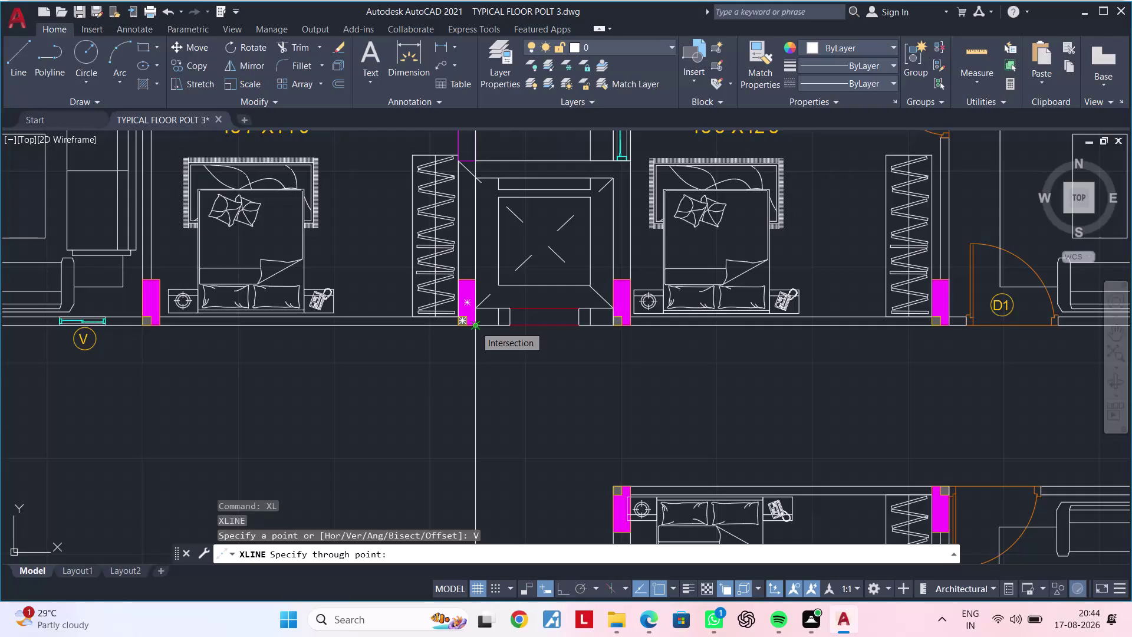
Place the vertical construction line through the wall intersection.
click(476, 326)
middle_drag(487, 440, 496, 402)
scroll(up, 3)
key(Escape)
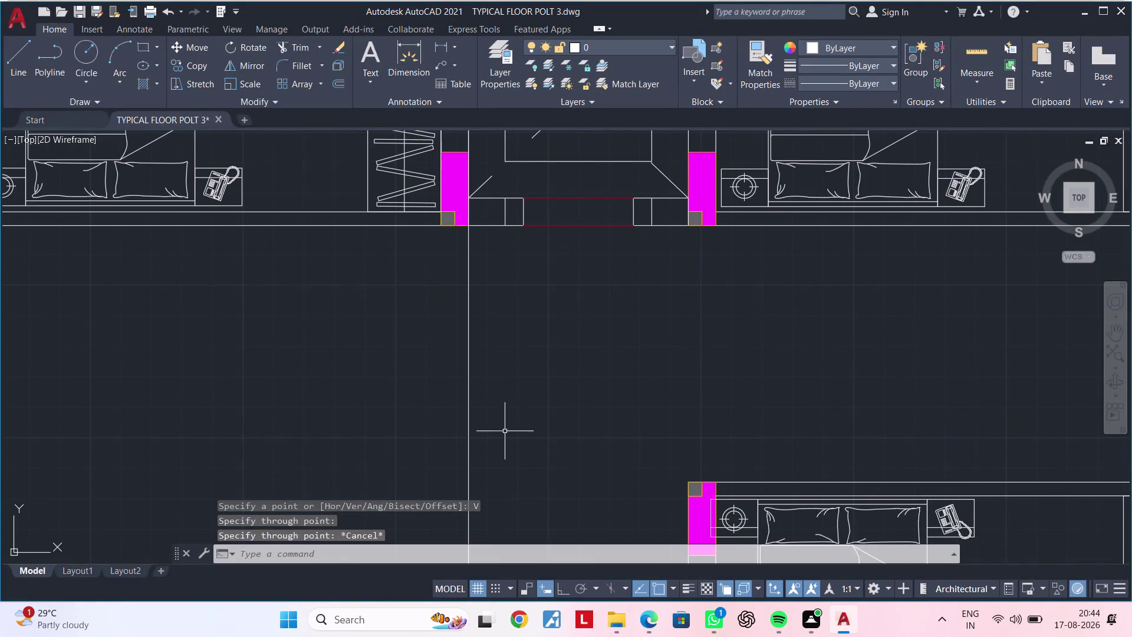
key(Escape)
scroll(down, 3)
middle_drag(523, 445, 490, 269)
Draw a horizontal XLINE through BED ROOM-02's top wall corner.
text(XL)
key(space)
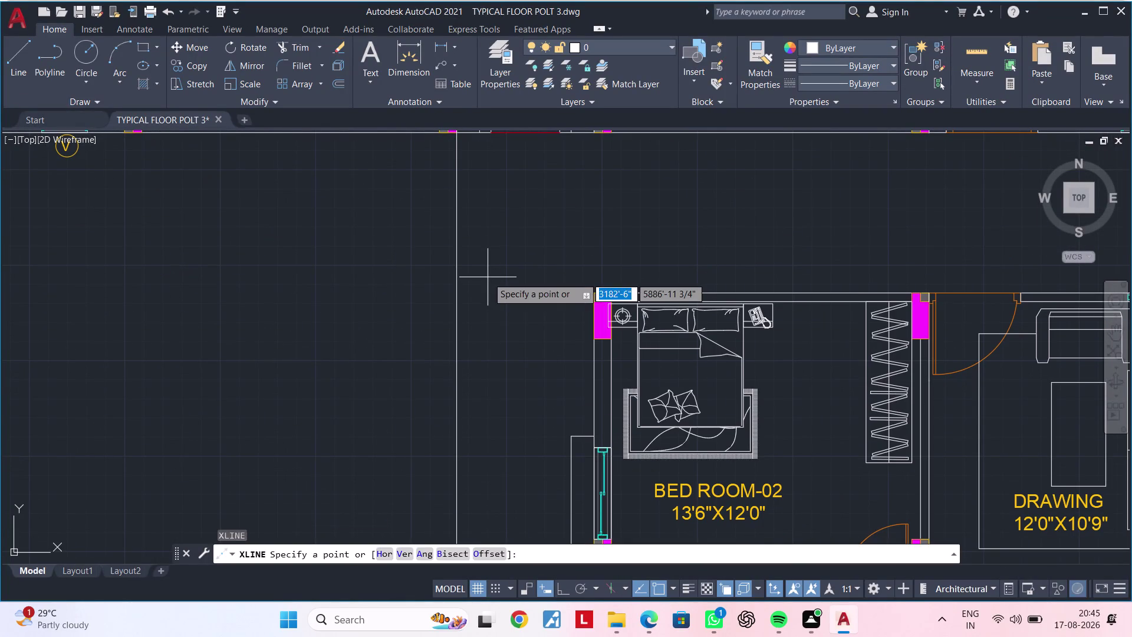
text(H)
key(space)
scroll(up, 3)
click(602, 288)
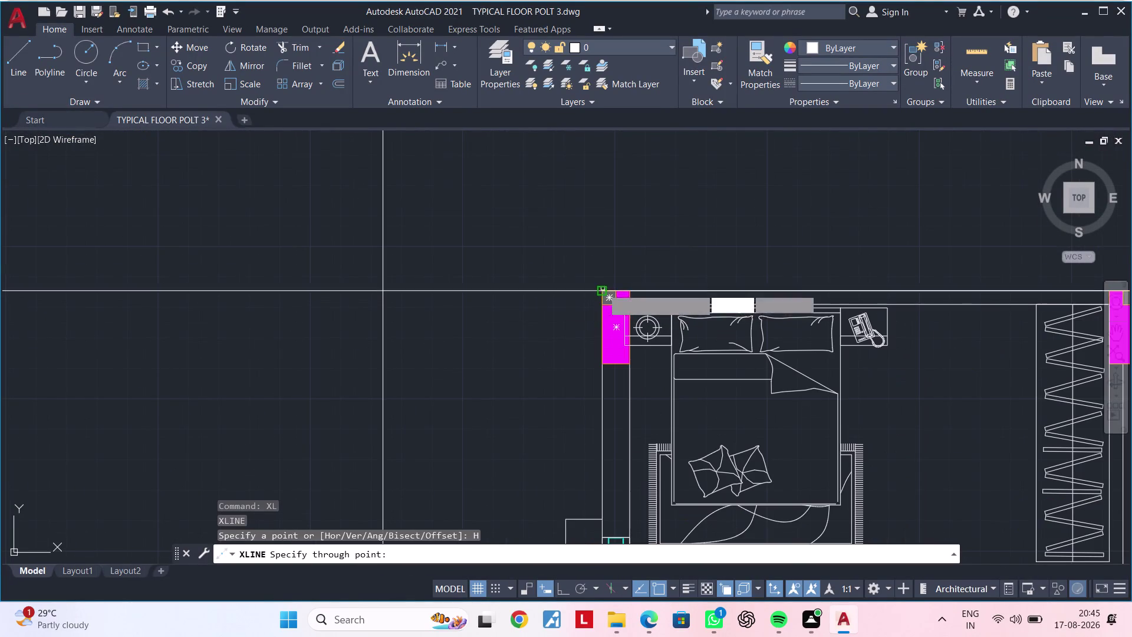
scroll(down, 3)
middle_drag(507, 338, 418, 261)
key(Escape)
key(Escape)
scroll(down, 3)
middle_drag(438, 305, 345, 285)
key(Escape)
key(Escape)
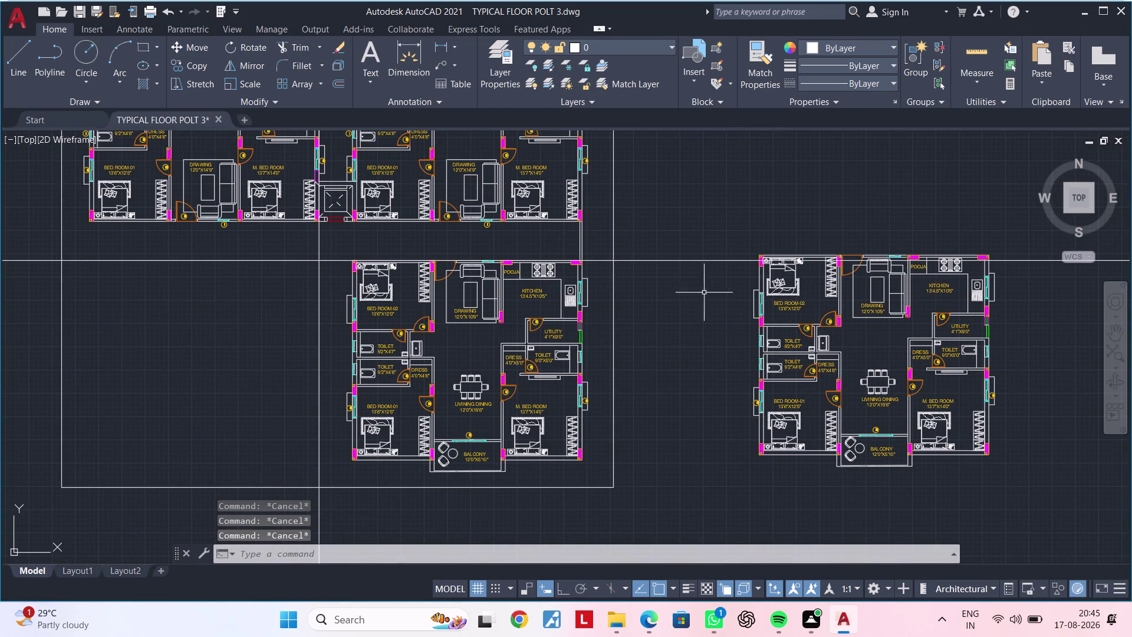
Copy the right flat from its top-right wall corner into the lower row beside the existing flat.
click(724, 228)
click(1020, 486)
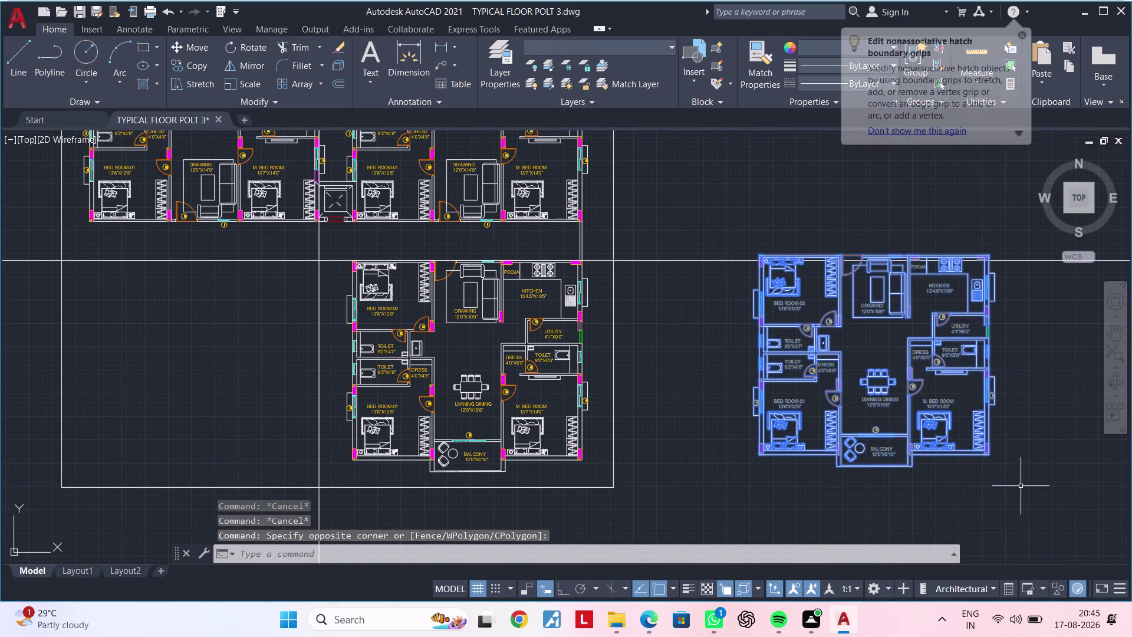
key(c)
text(O)
key(space)
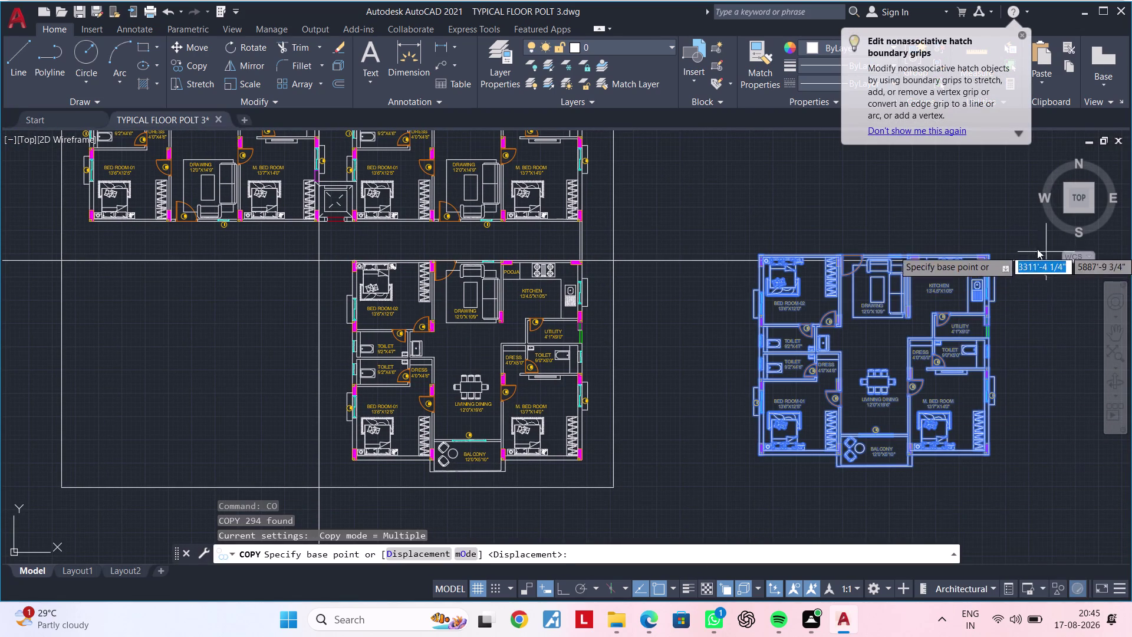
scroll(up, 3)
click(858, 262)
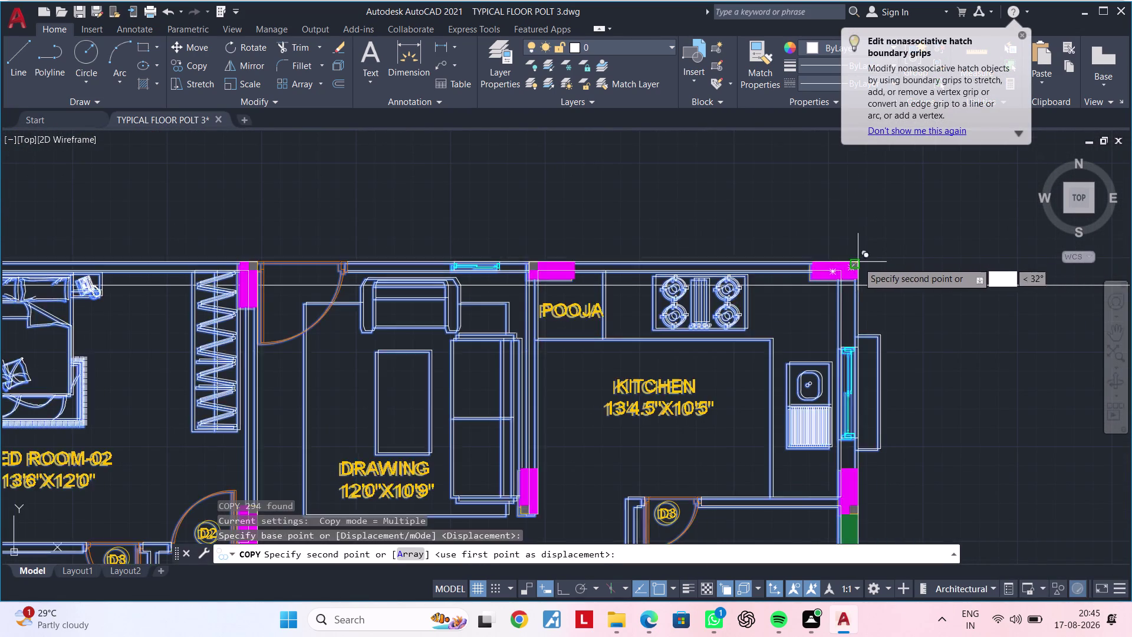
scroll(down, 3)
middle_drag(565, 385, 1131, 328)
scroll(down, 3)
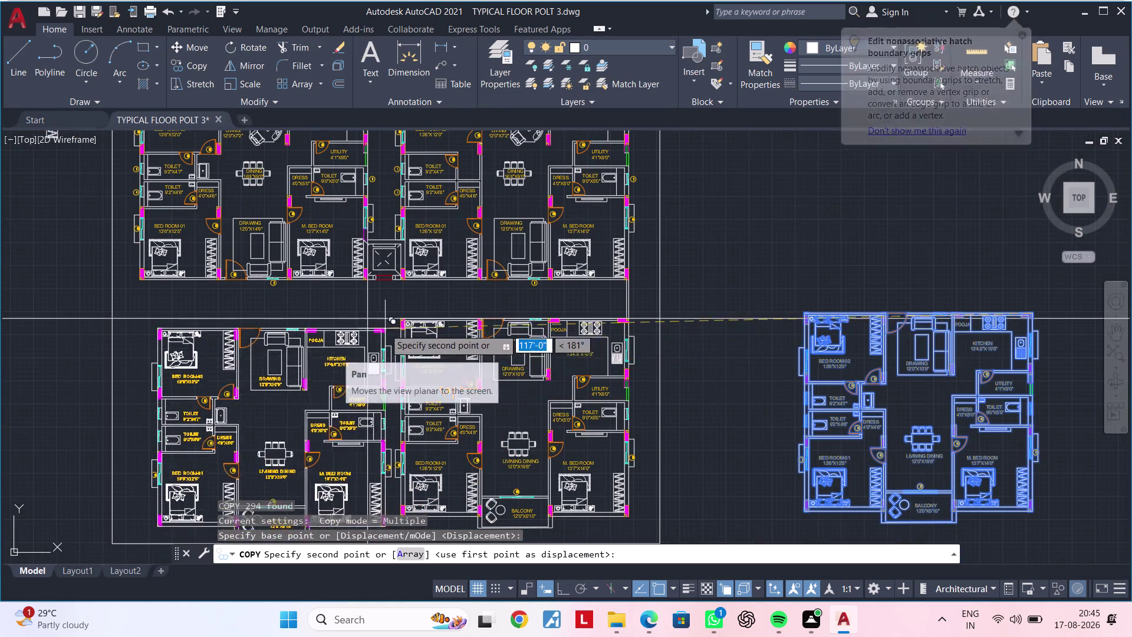
scroll(up, 3)
click(358, 300)
scroll(down, 3)
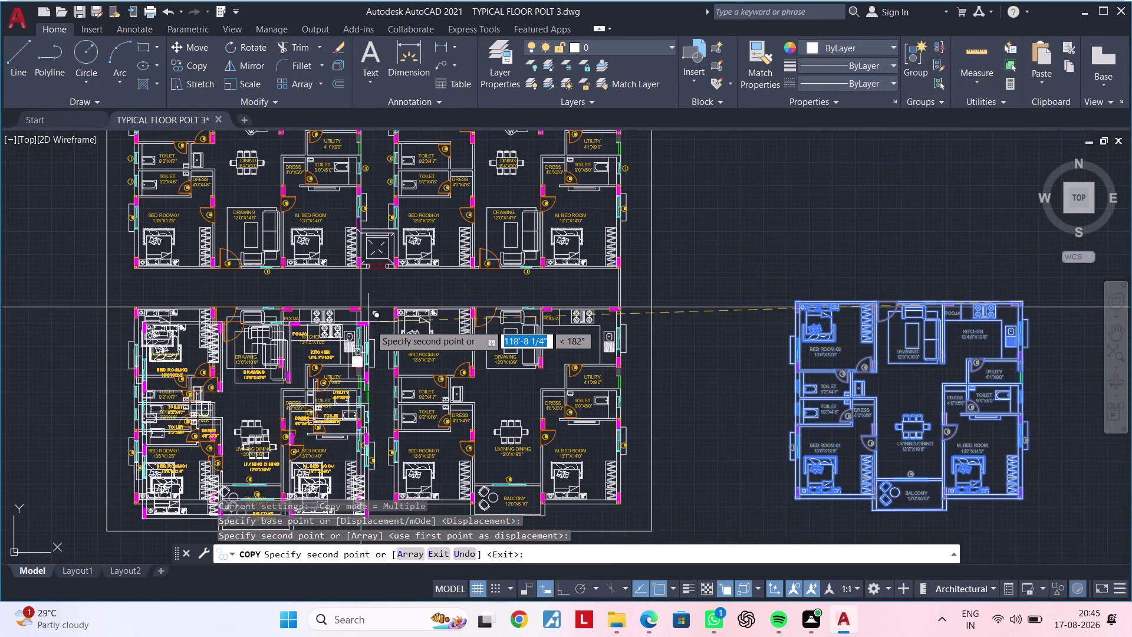
middle_drag(370, 326, 430, 229)
key(Escape)
key(Escape)
key(Escape)
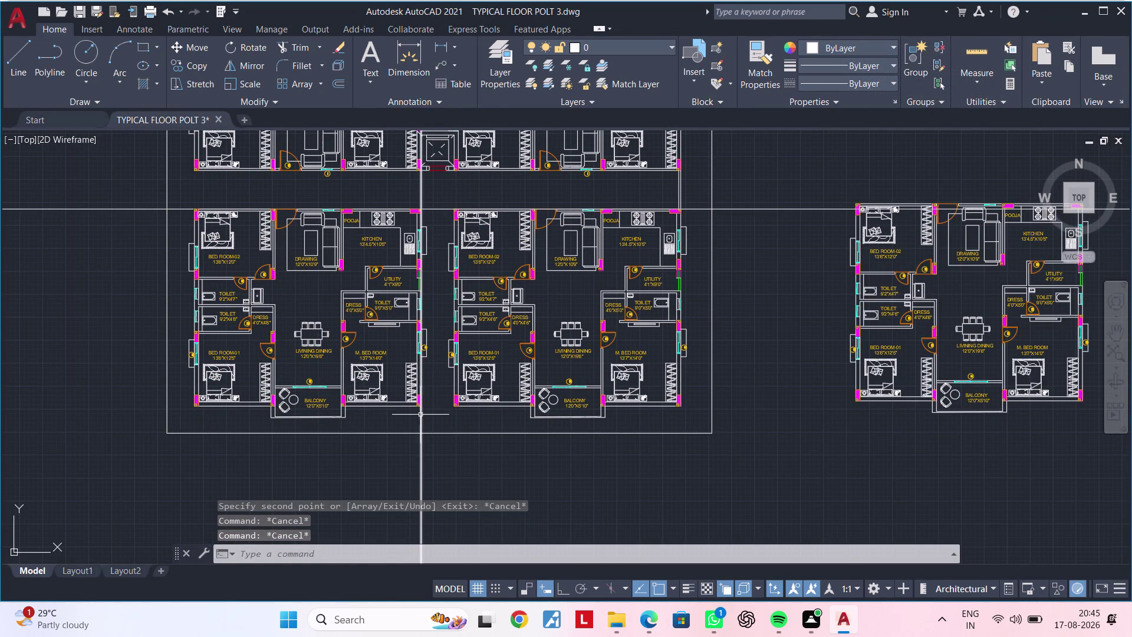
Delete the vertical and horizontal construction lines.
click(421, 414)
key(Delete)
middle_drag(441, 368, 442, 413)
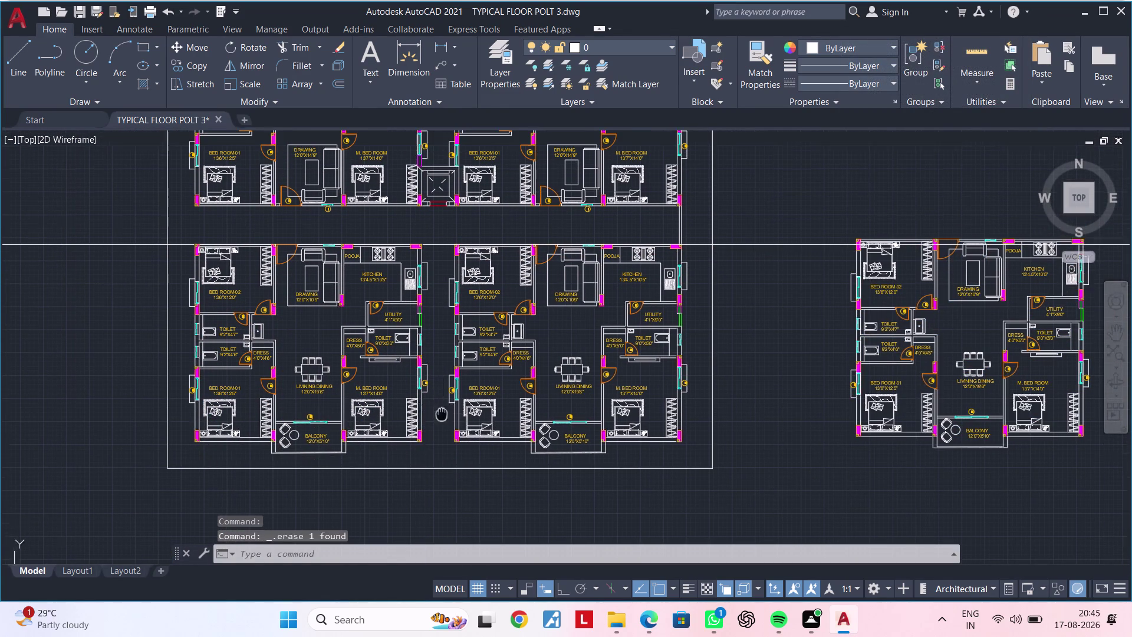
middle_drag(442, 413, 441, 460)
click(431, 303)
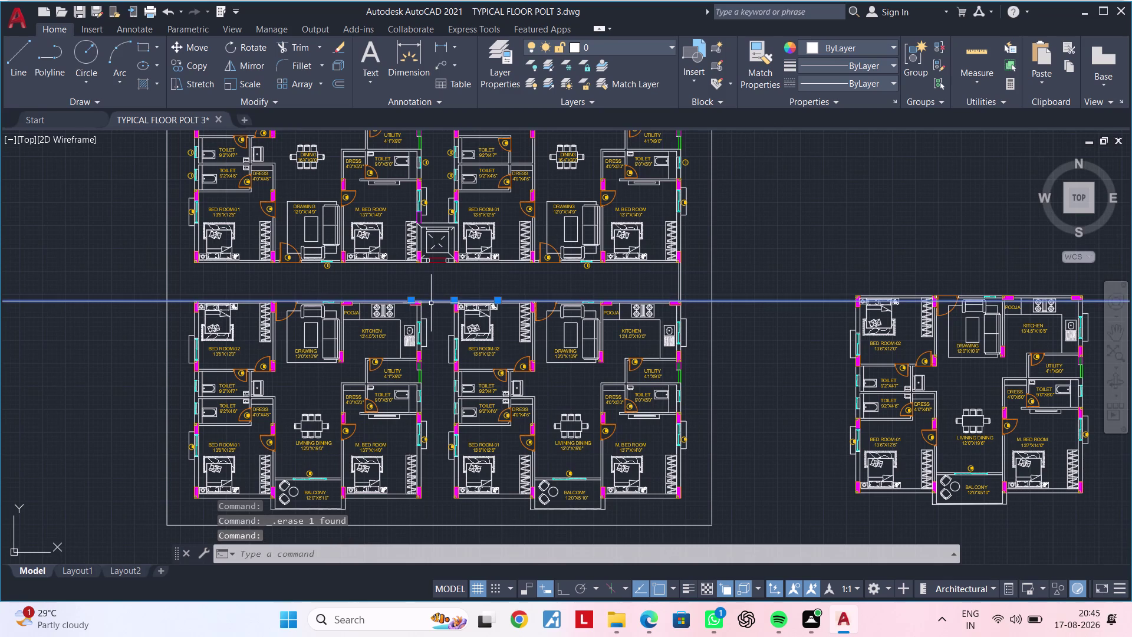
key(Delete)
key(Escape)
key(Escape)
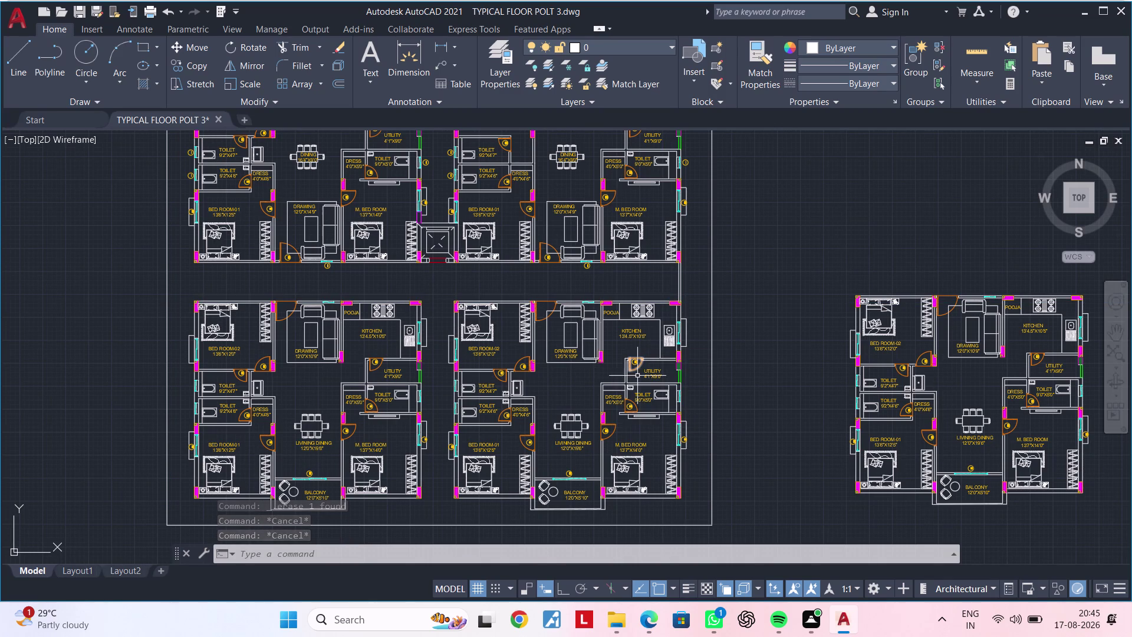
middle_drag(590, 397, 673, 323)
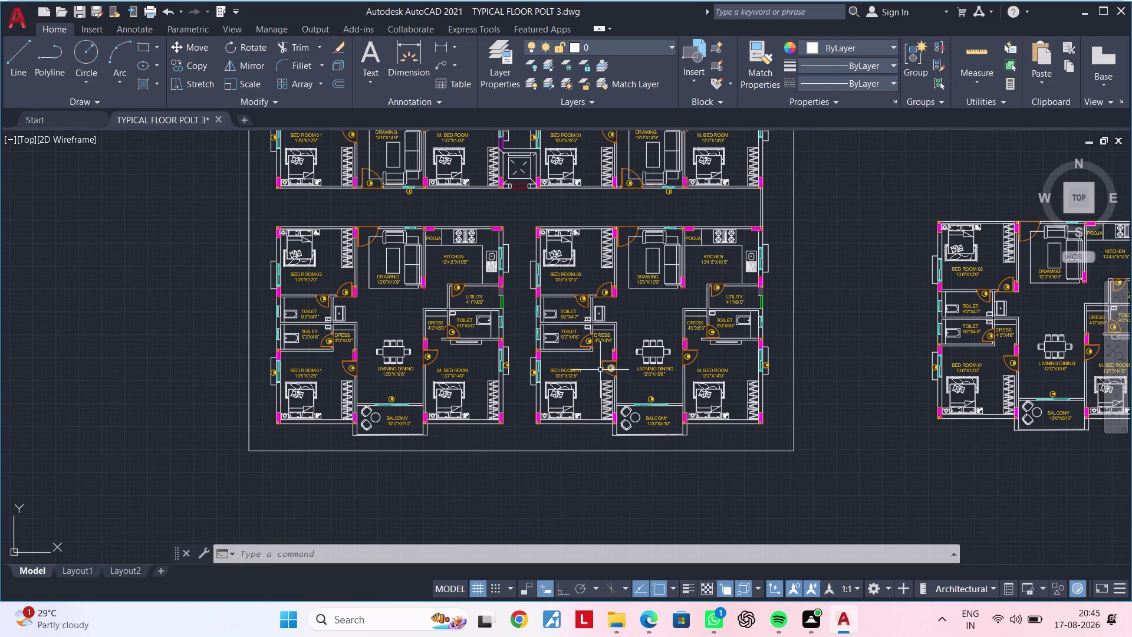
scroll(up, 3)
scroll(up, 3)
scroll(down, 3)
middle_drag(663, 400, 411, 330)
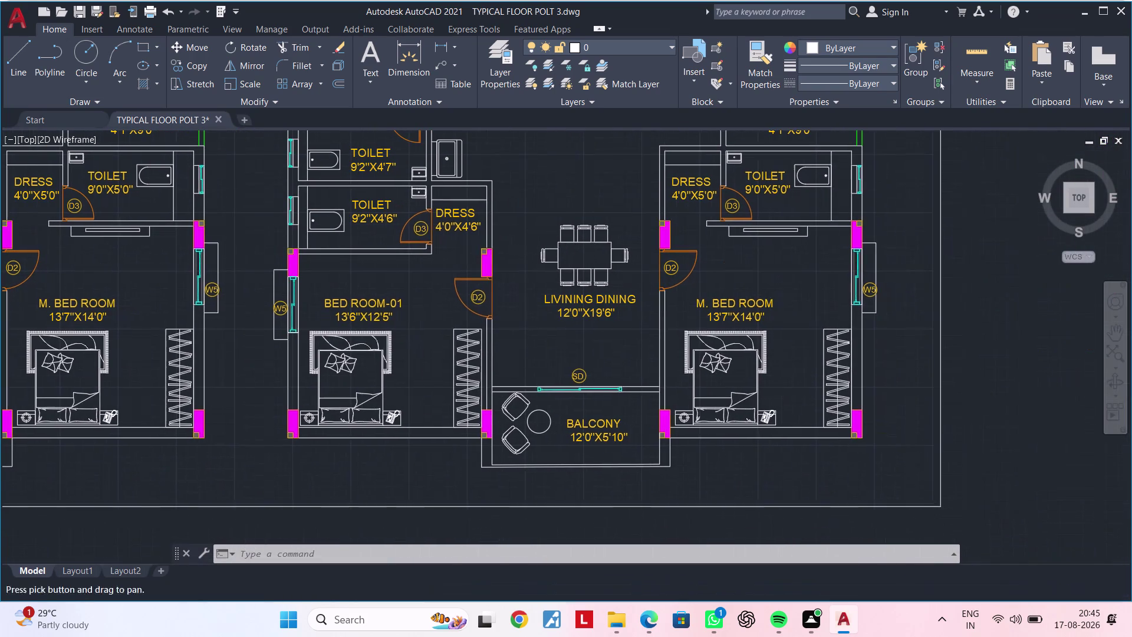
middle_drag(764, 448, 989, 412)
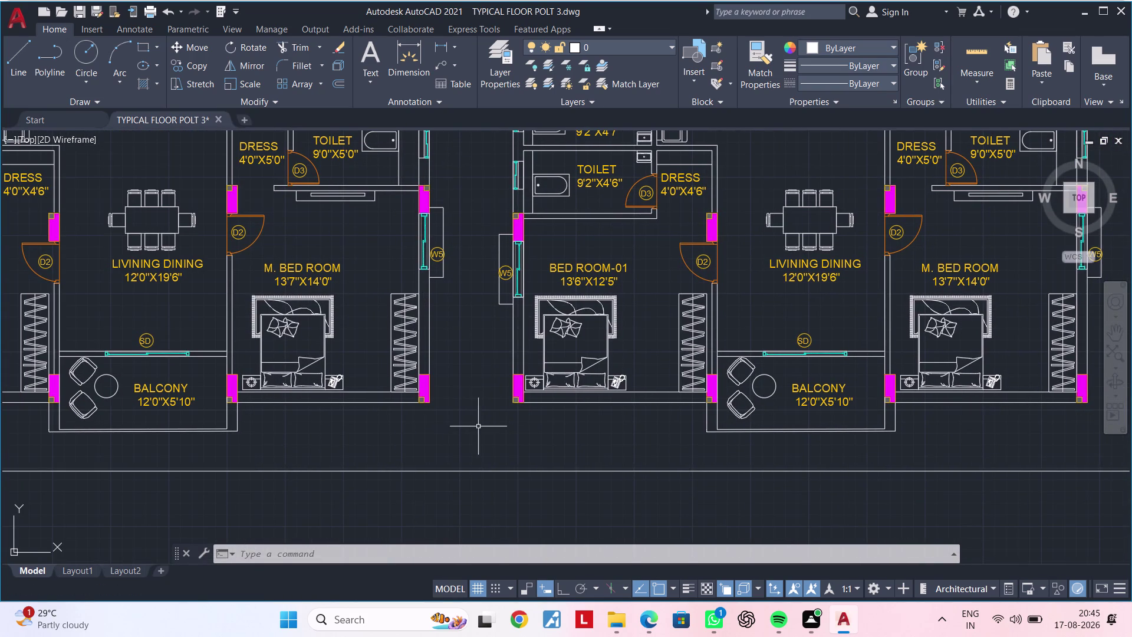
middle_drag(474, 429, 317, 427)
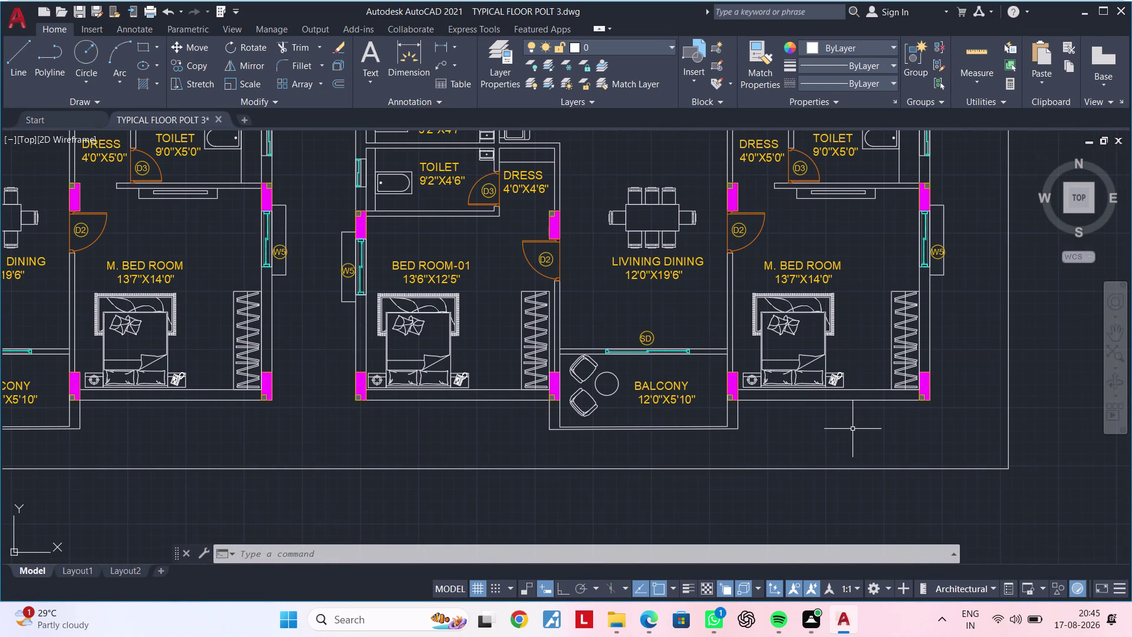
scroll(down, 3)
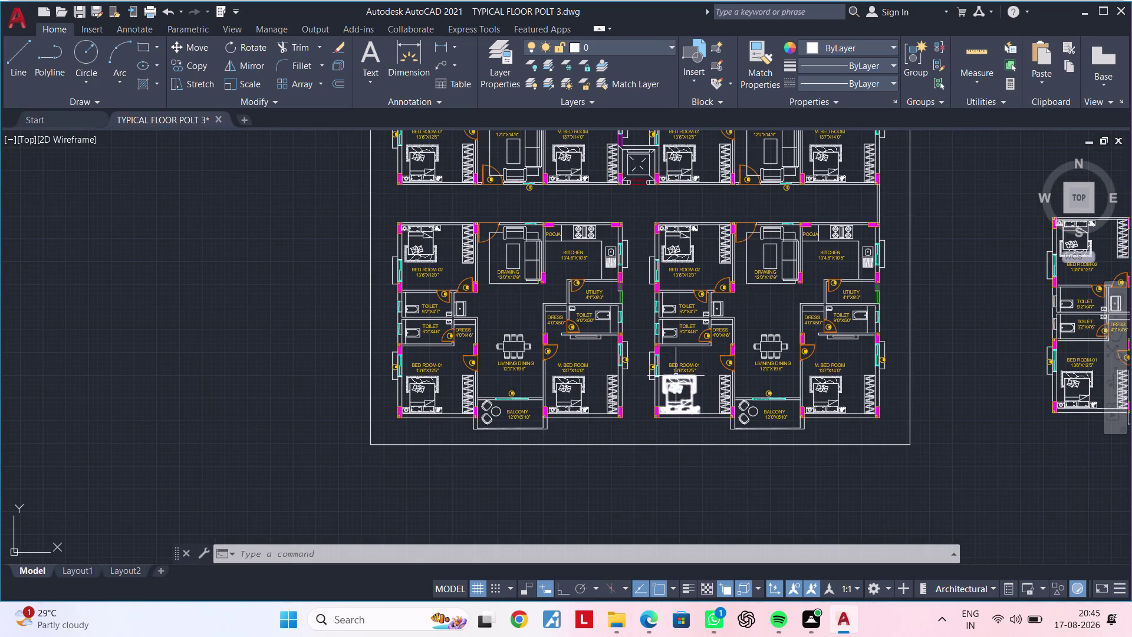
middle_drag(682, 353, 625, 497)
scroll(up, 3)
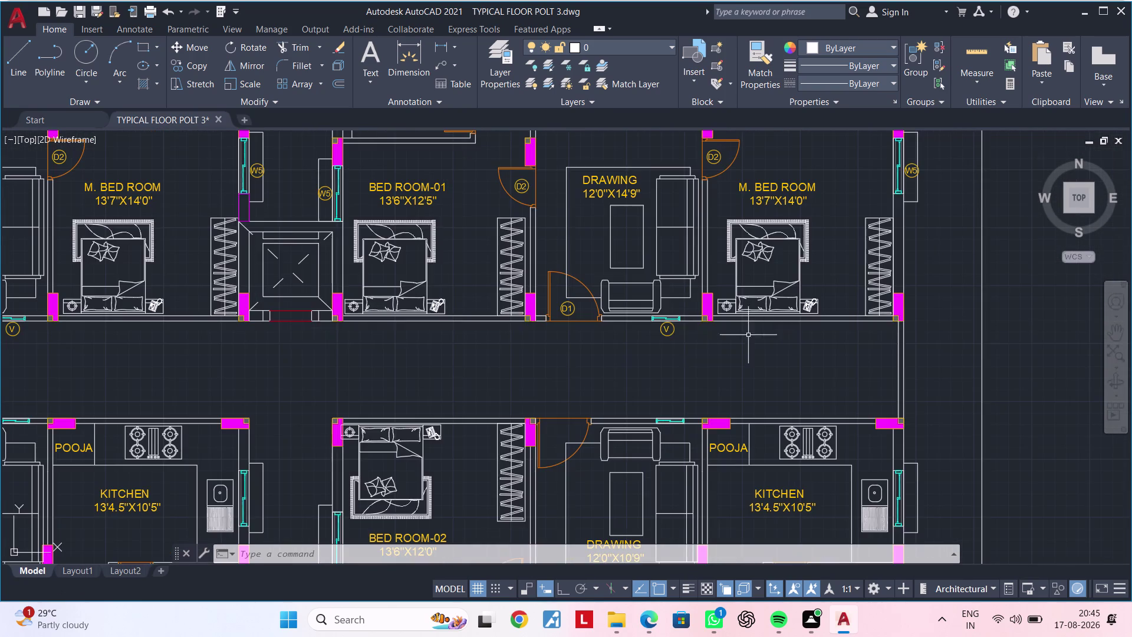
scroll(up, 3)
scroll(down, 3)
scroll(down, 3)
middle_drag(730, 343, 712, 212)
scroll(up, 3)
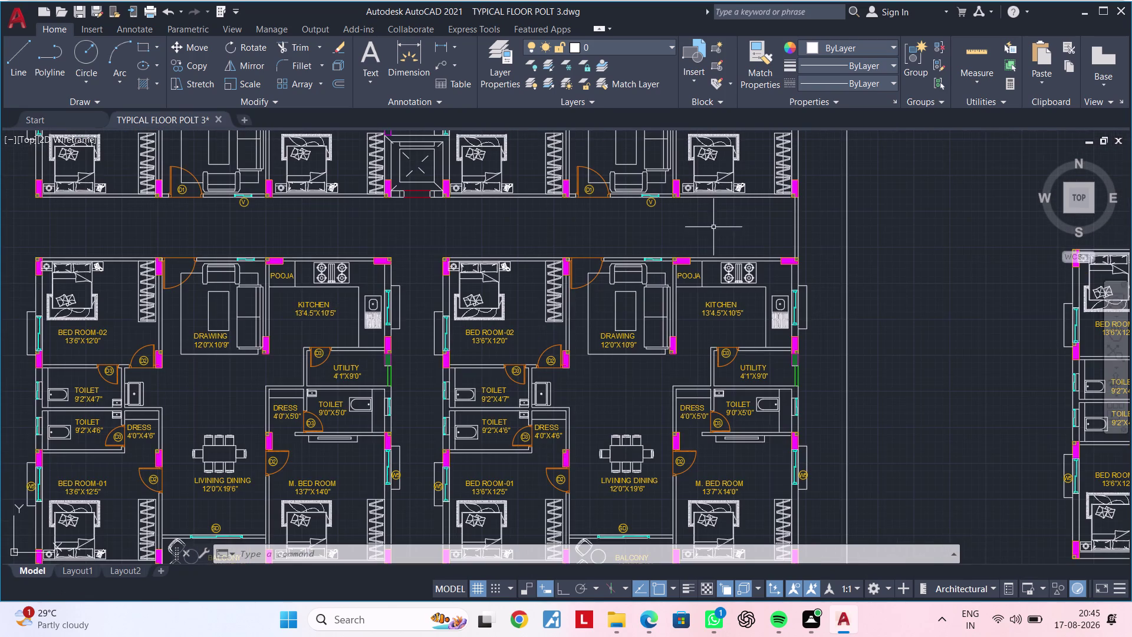
middle_drag(709, 224, 736, 493)
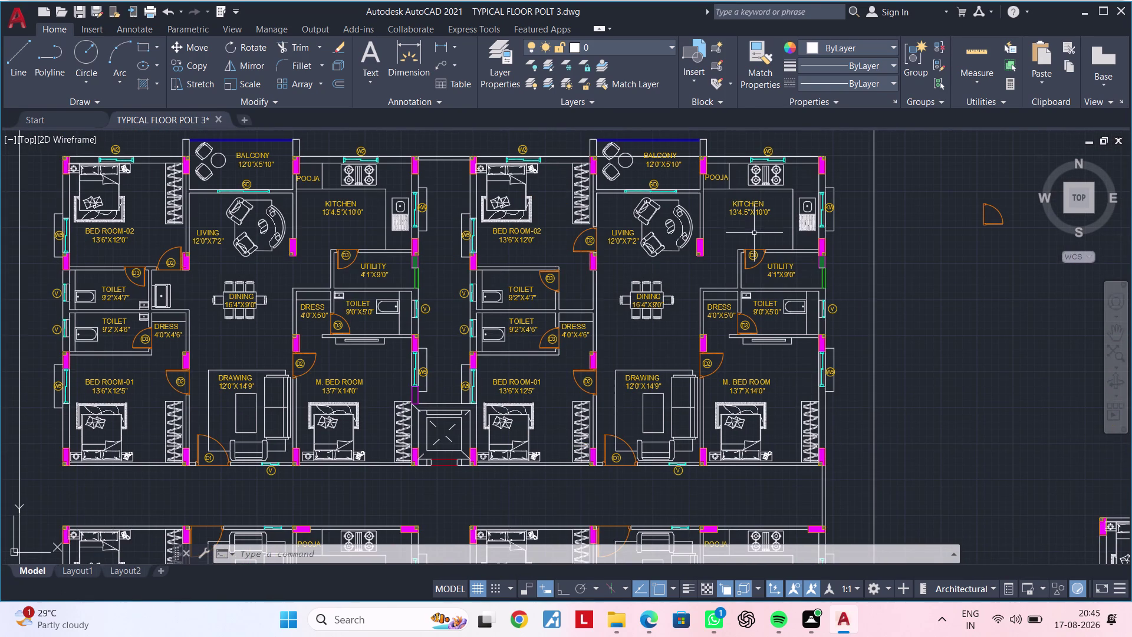
middle_drag(789, 369, 783, 130)
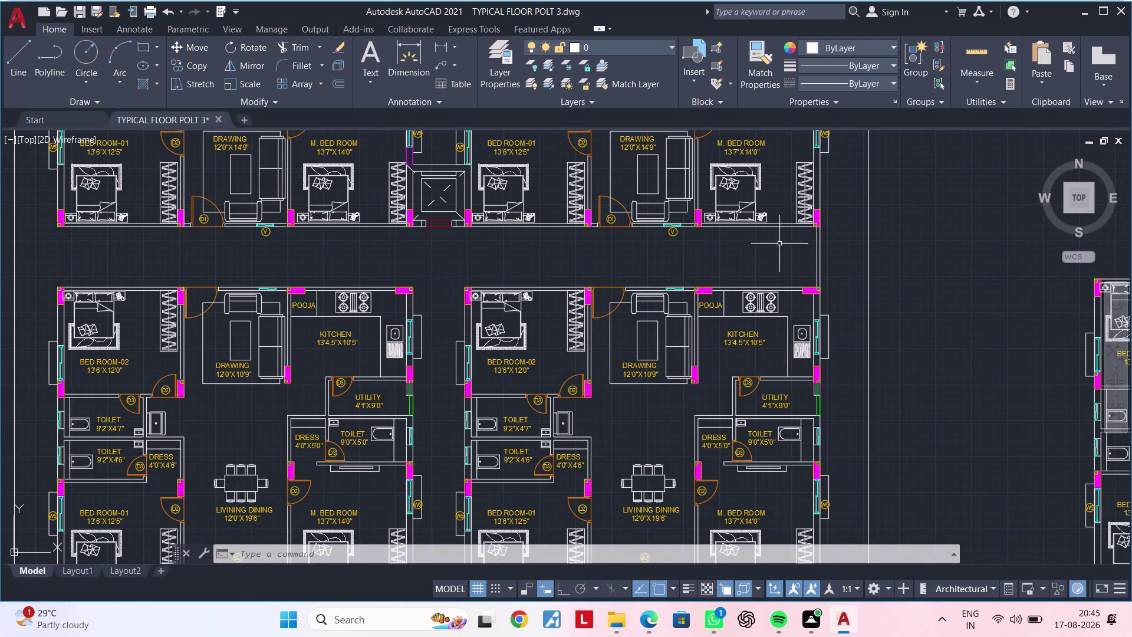
middle_drag(719, 252, 932, 267)
middle_drag(569, 271, 594, 368)
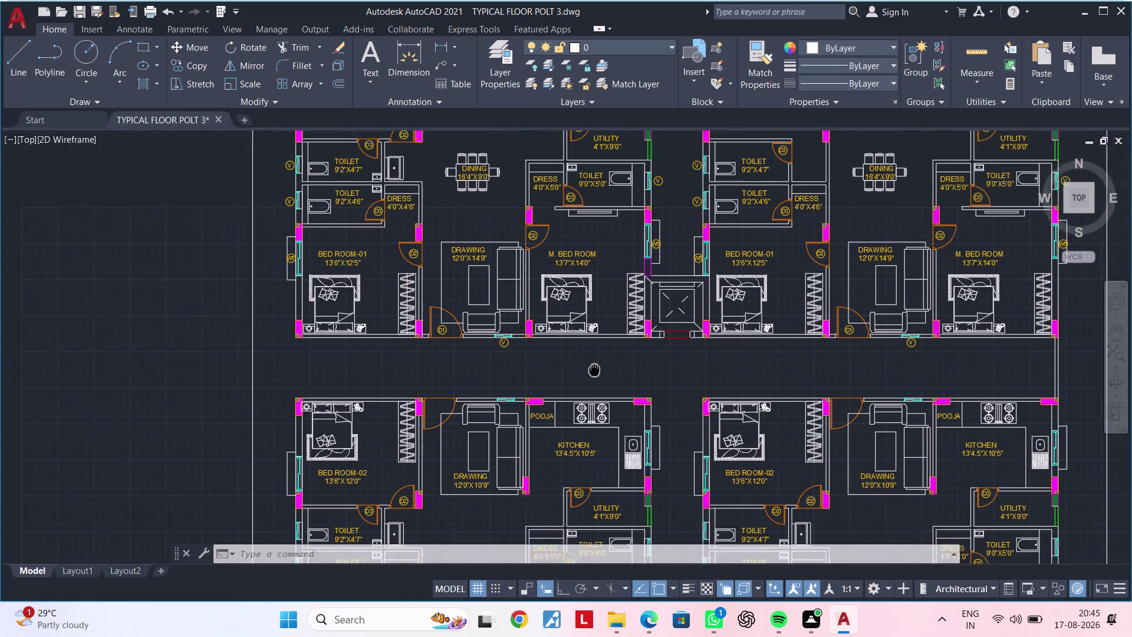
middle_drag(594, 368, 581, 132)
middle_drag(618, 451, 531, 295)
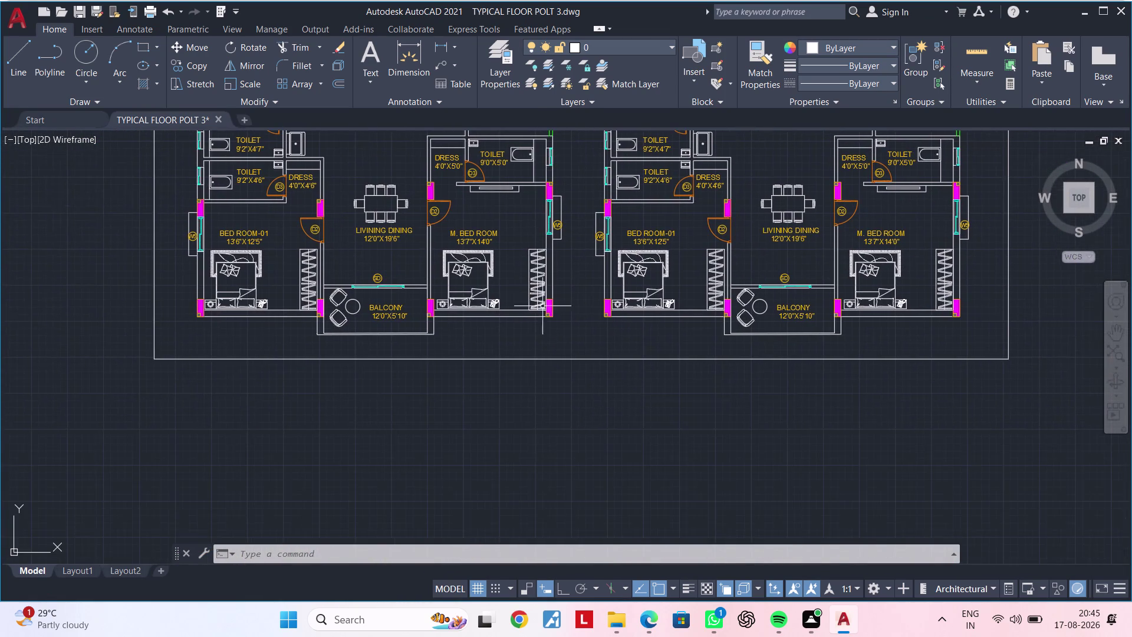
scroll(up, 3)
middle_drag(904, 339, 812, 350)
scroll(up, 3)
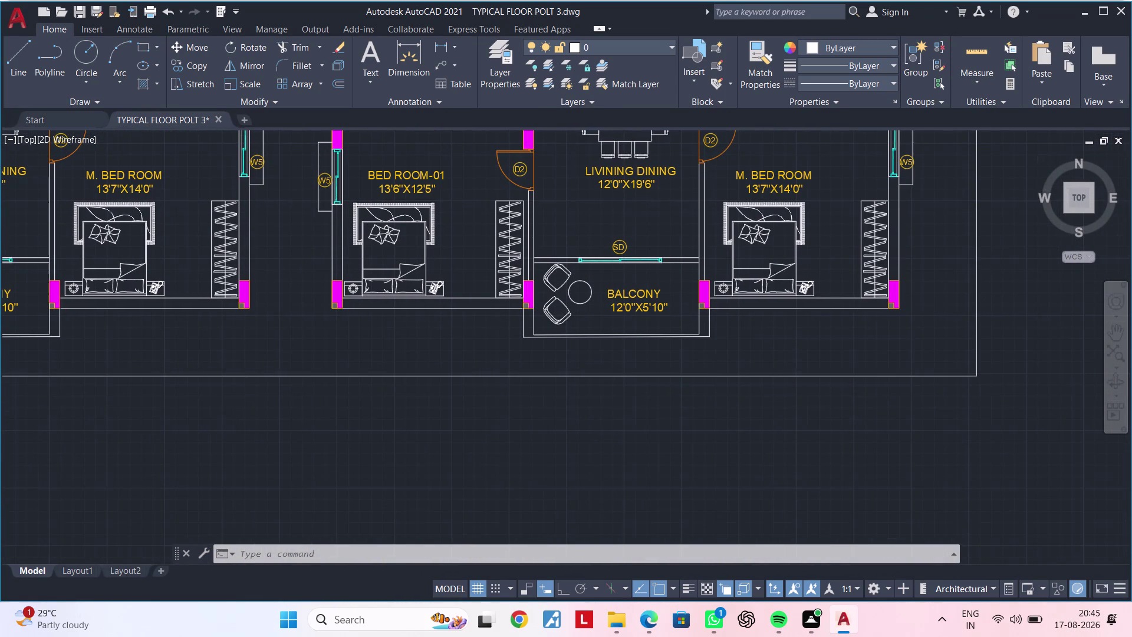
scroll(down, 3)
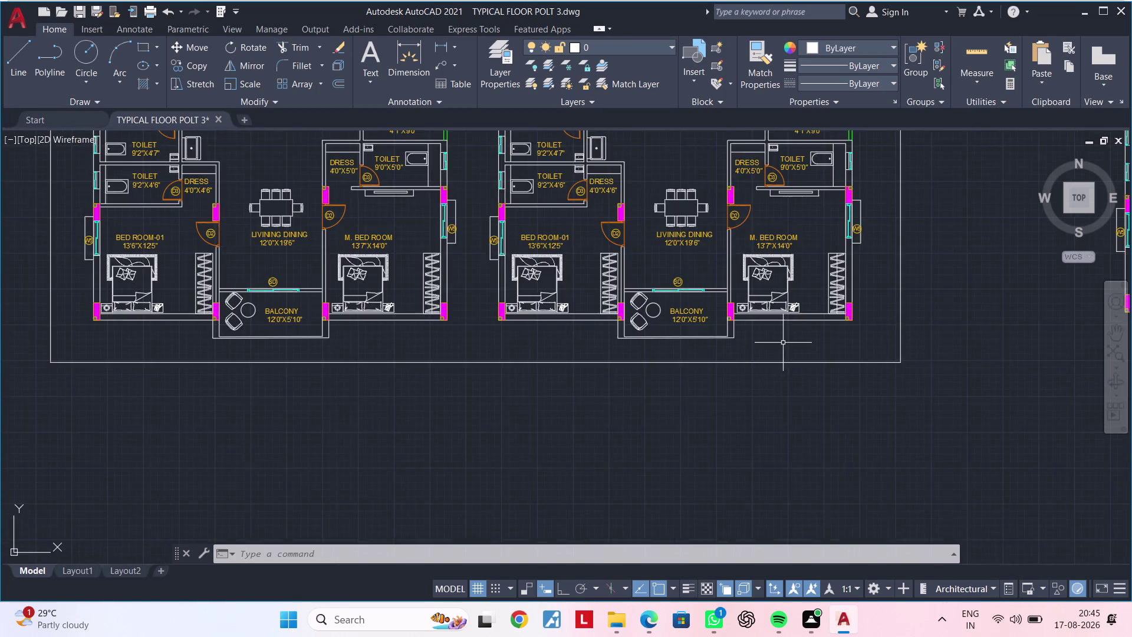
middle_drag(782, 342, 803, 636)
middle_drag(754, 345, 755, 574)
scroll(up, 3)
scroll(down, 3)
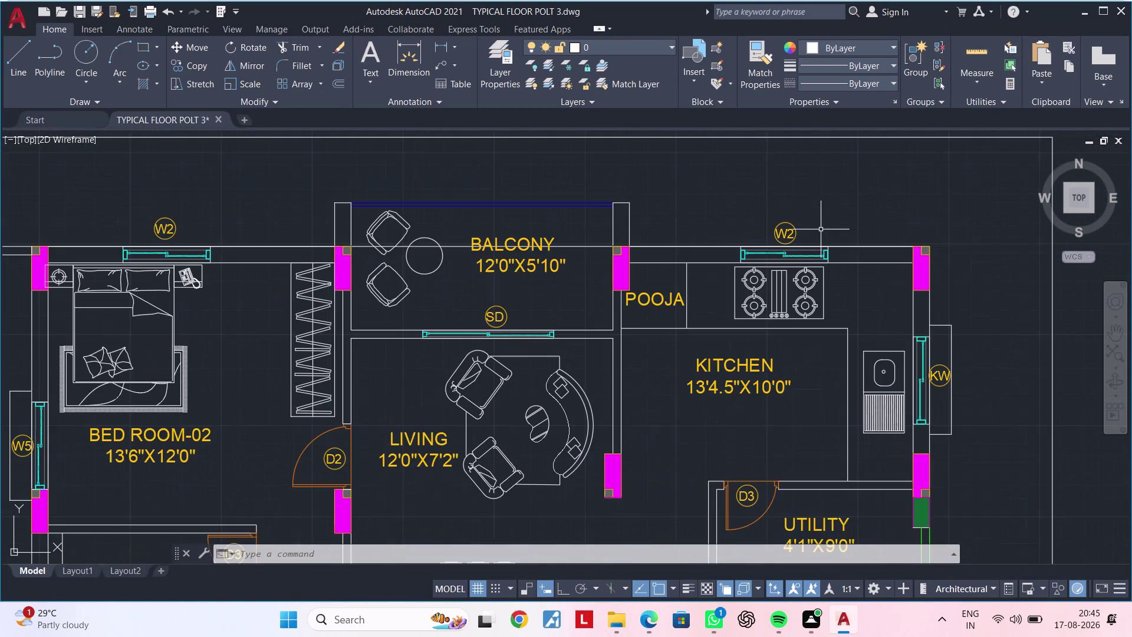
scroll(down, 3)
middle_drag(816, 228, 719, 172)
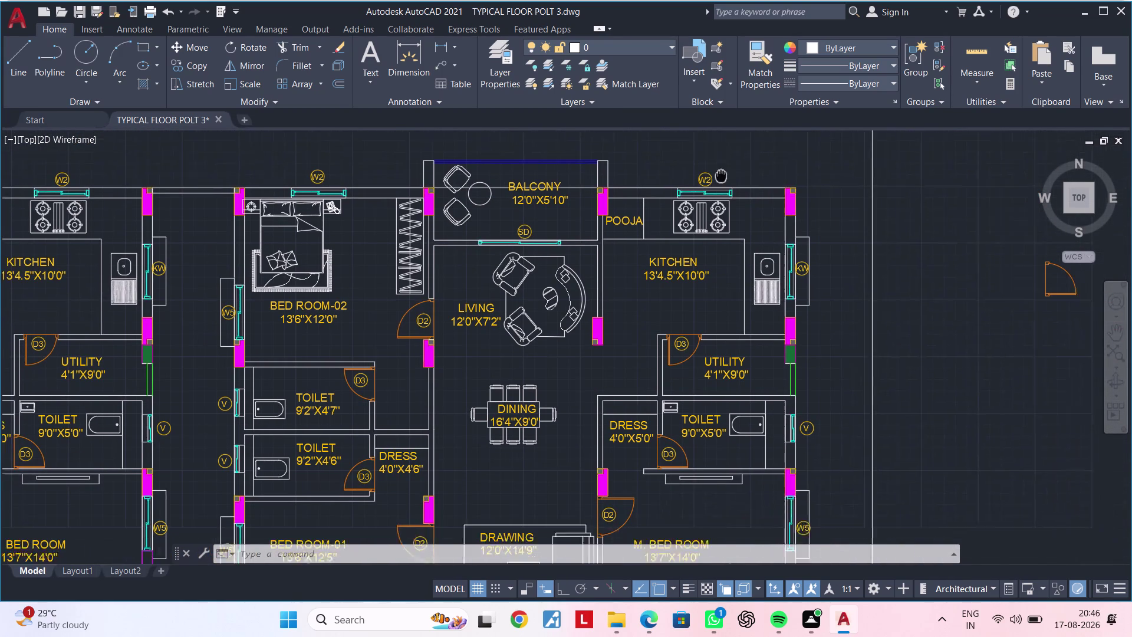
middle_drag(719, 173, 711, 166)
middle_drag(813, 282, 740, 30)
scroll(up, 3)
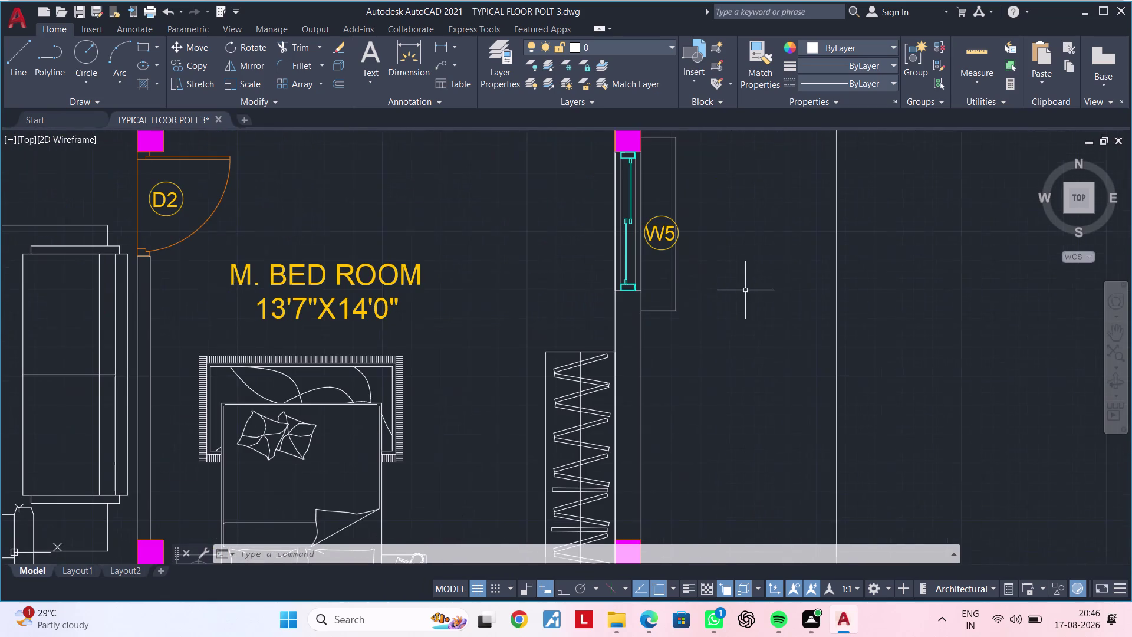
click(675, 270)
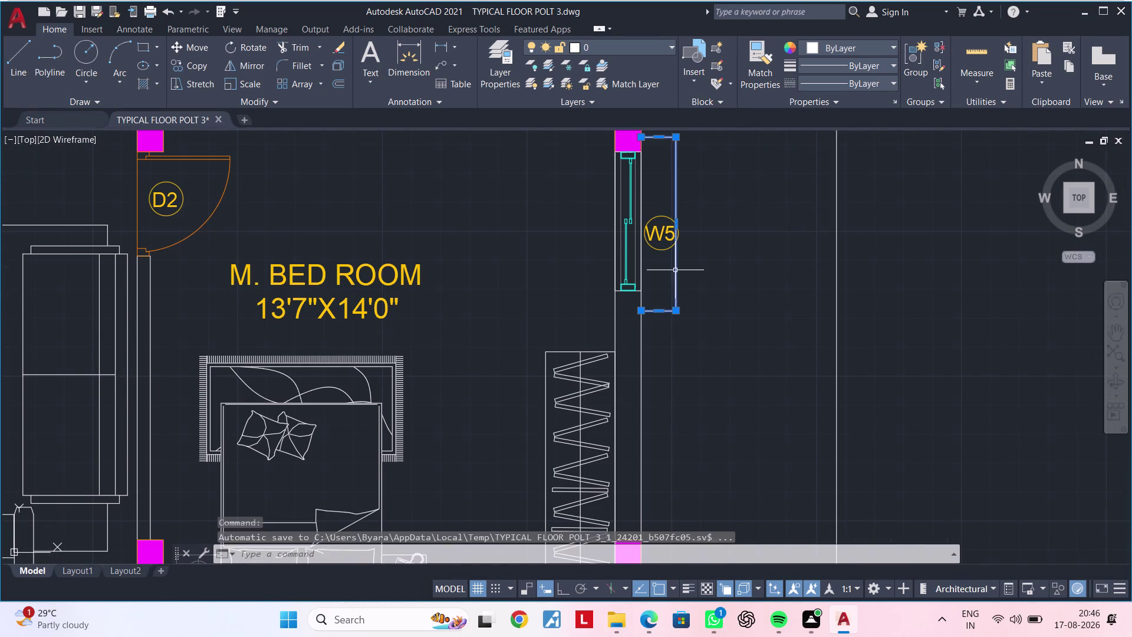
Start copying the W5 window, then cancel the unfinished copy.
click(625, 279)
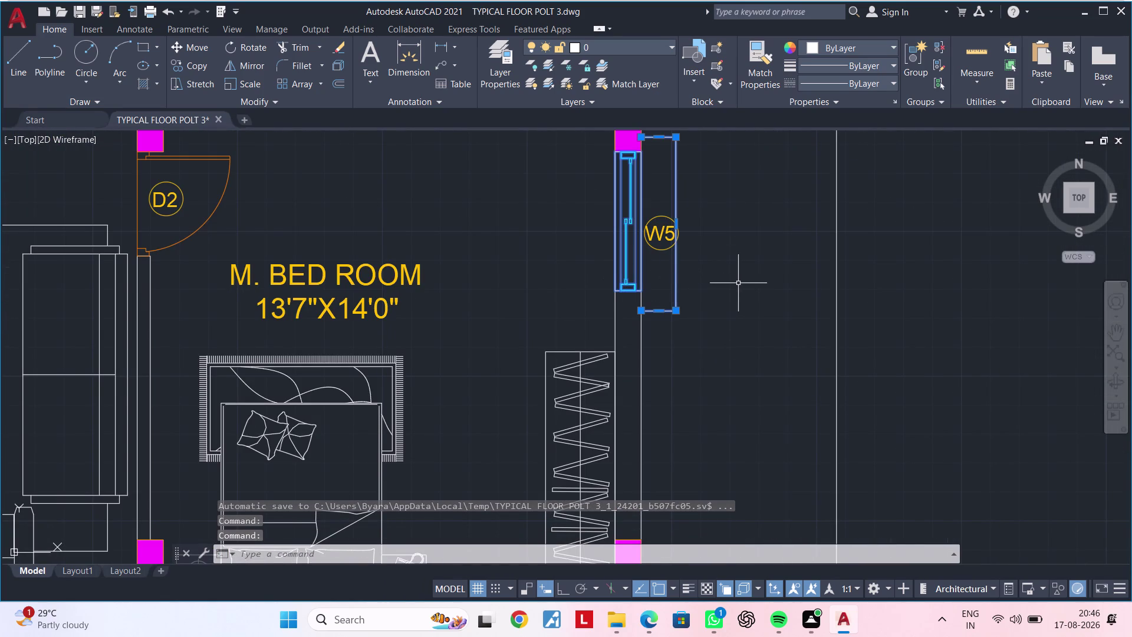
key(c)
key(o)
key(space)
drag(707, 275, 725, 274)
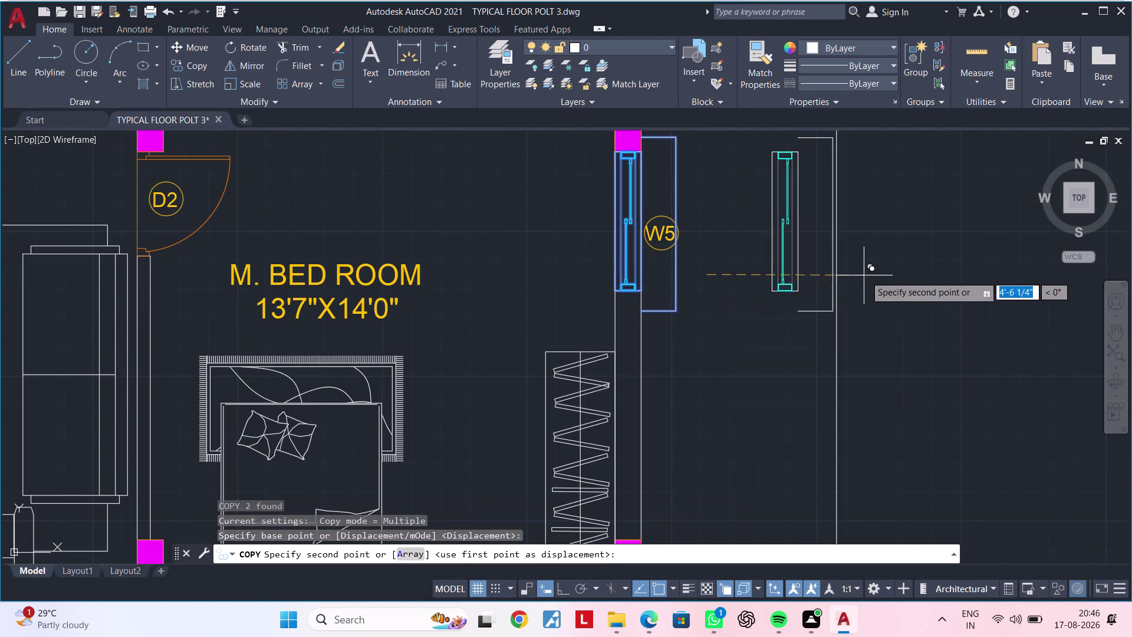
scroll(down, 3)
middle_drag(878, 274, 636, 263)
click(794, 274)
key(Escape)
key(Escape)
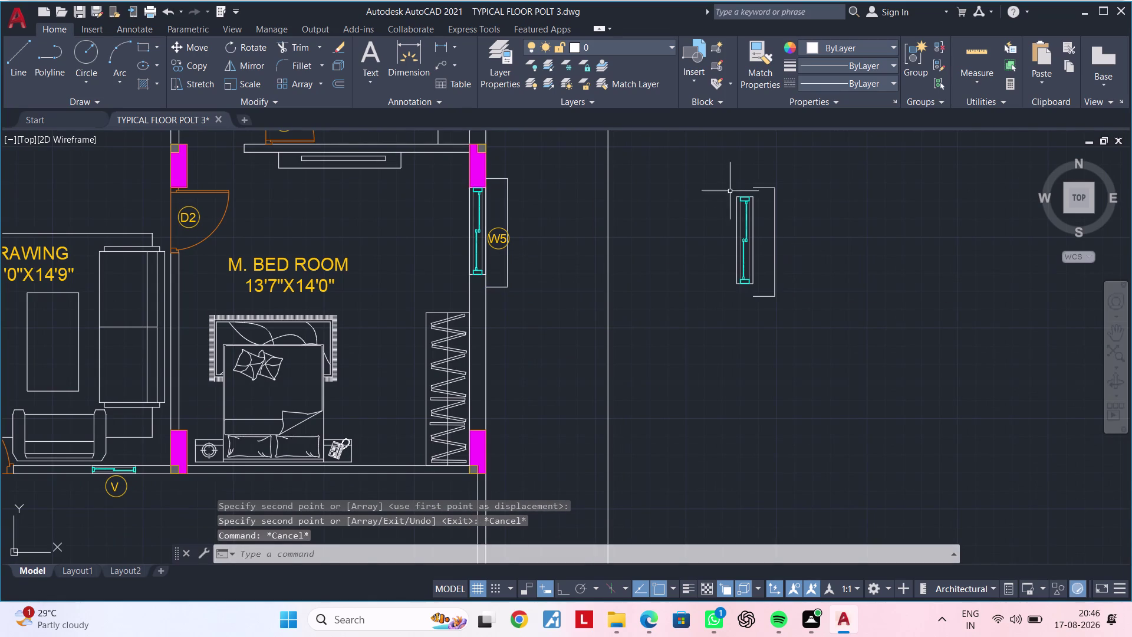
Rotate the spare window block 270° with Ortho on so it lies horizontally.
click(713, 161)
click(825, 320)
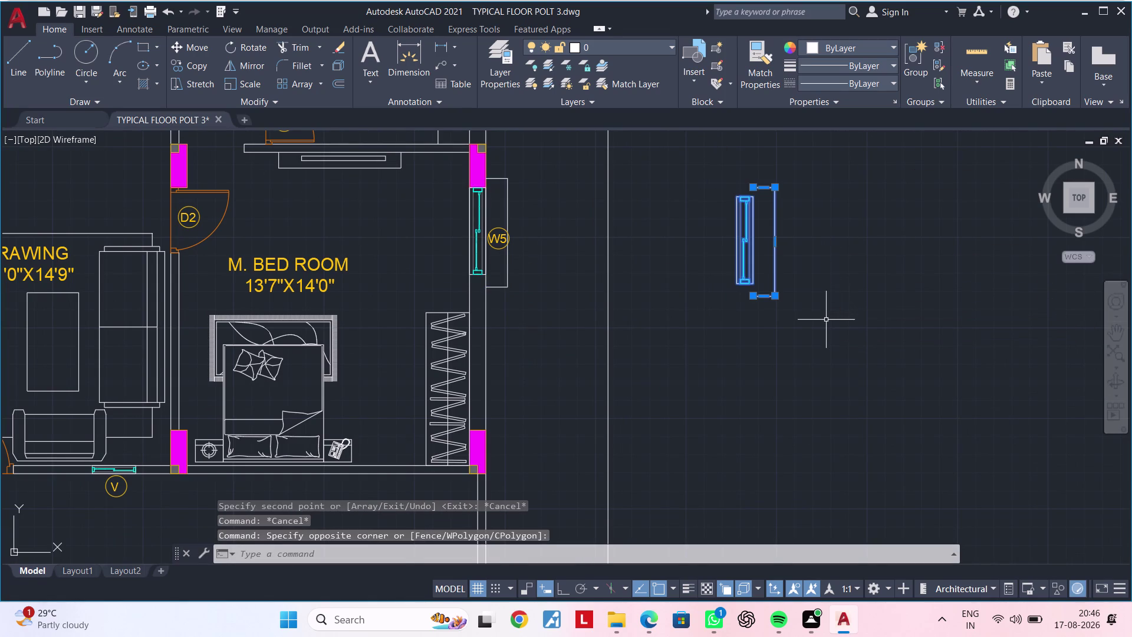
key(r)
text(O)
key(space)
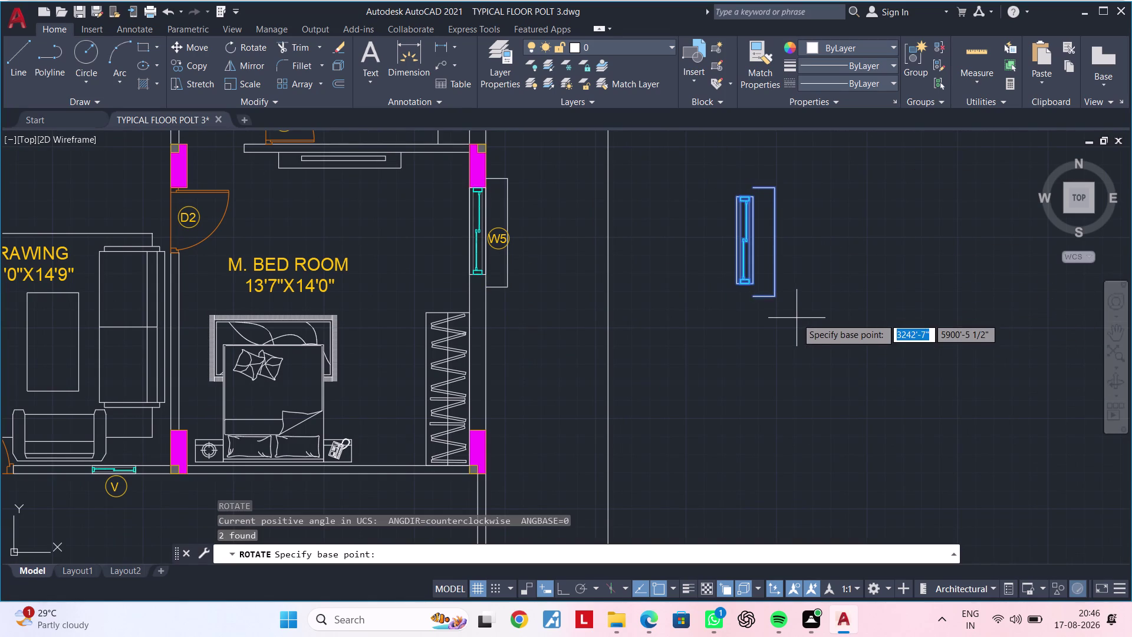
click(559, 584)
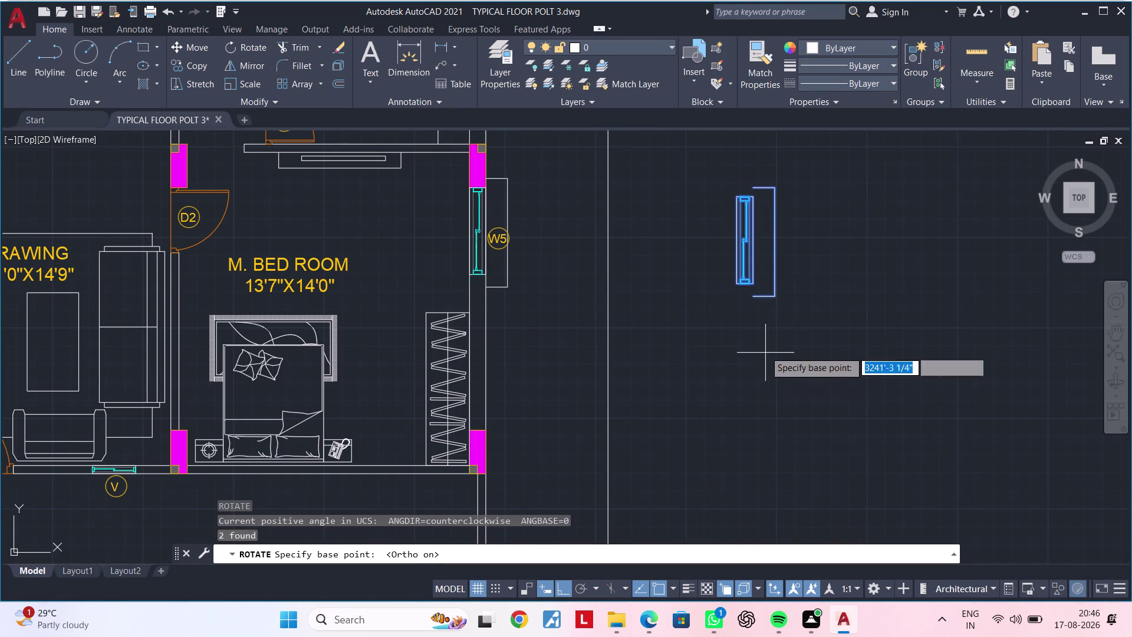
click(761, 326)
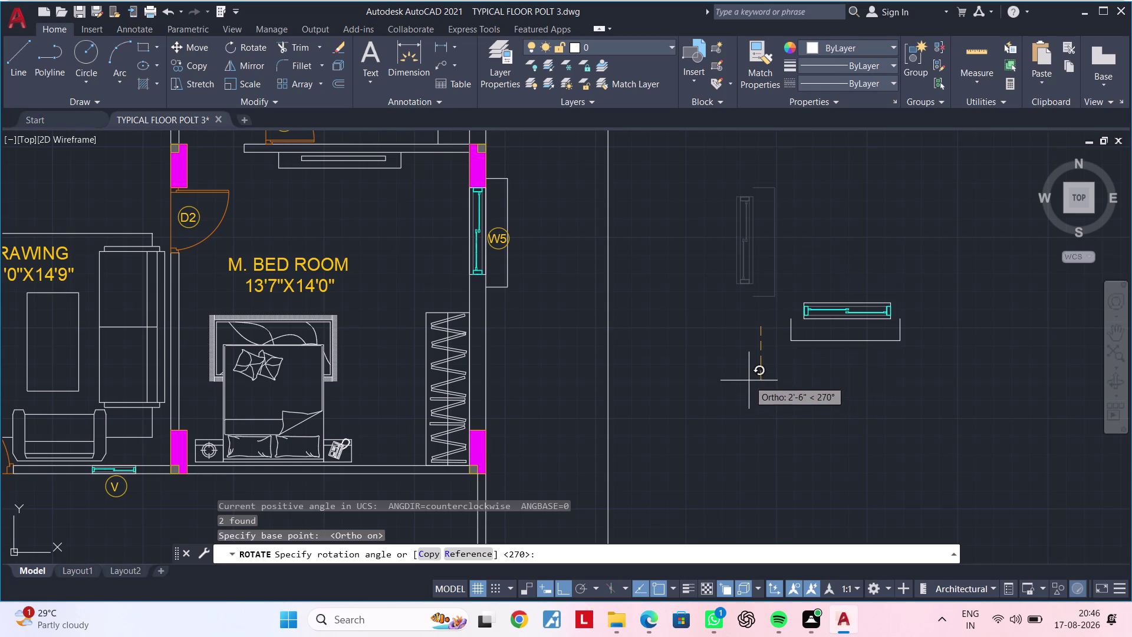
click(748, 376)
scroll(down, 3)
middle_drag(784, 375, 706, 330)
key(Escape)
key(Escape)
Reselect the rotated window with its sill and start a copy.
drag(691, 259, 705, 276)
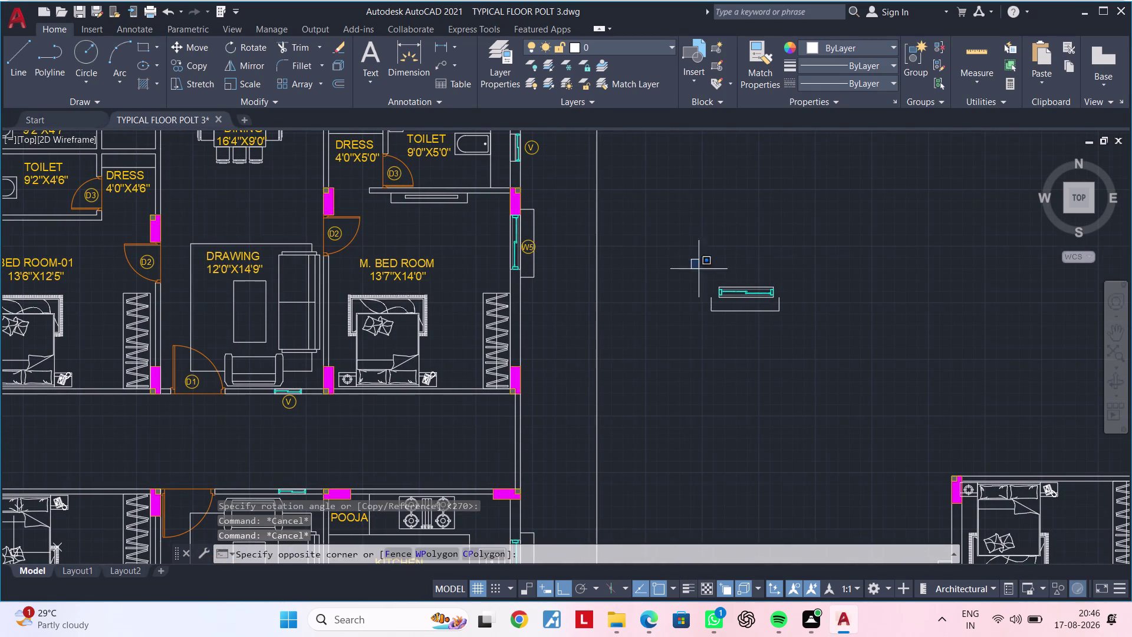
drag(705, 276, 734, 301)
key(Escape)
key(Escape)
key(Escape)
drag(691, 244, 699, 258)
click(858, 370)
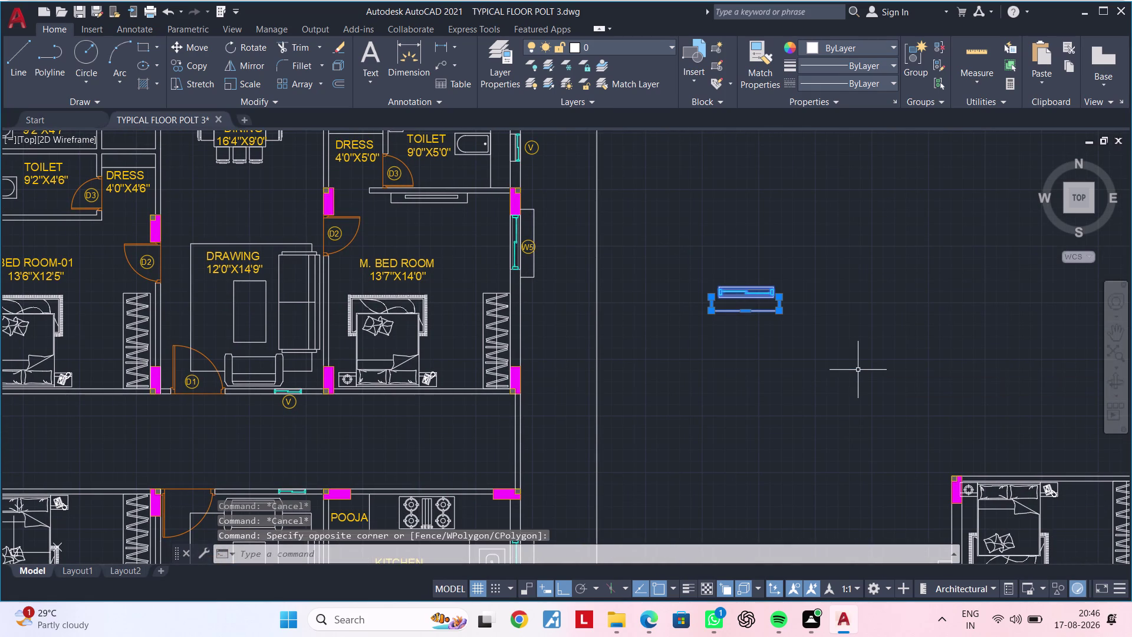
text(CO)
key(space)
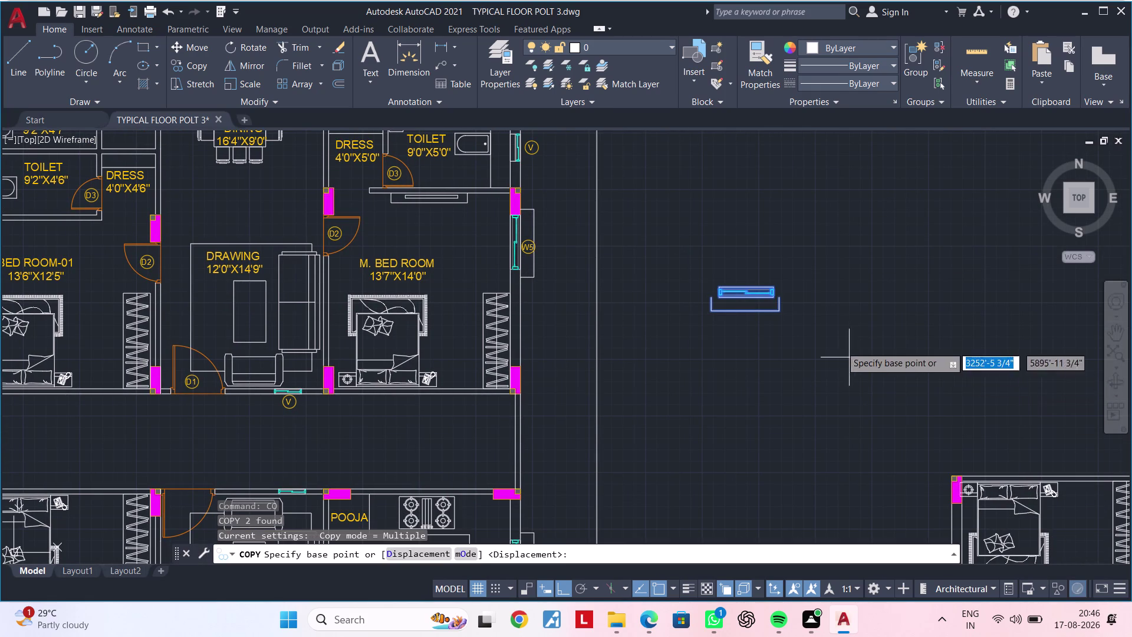
Copy the window from its corner into the first master bedroom's bottom wall.
scroll(up, 3)
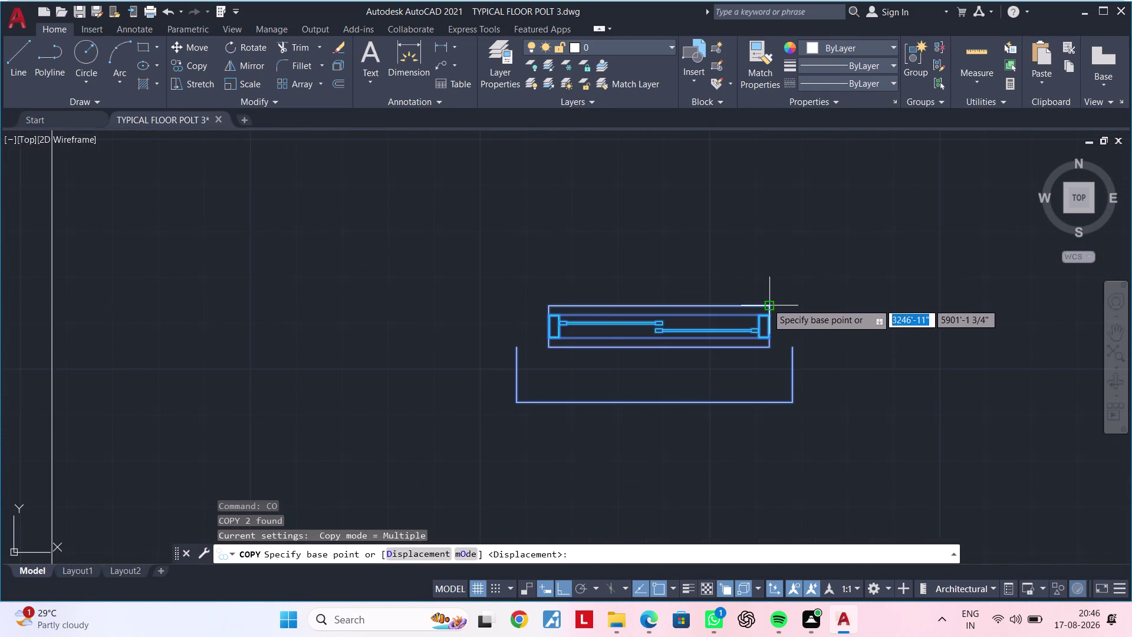
click(767, 304)
scroll(down, 3)
middle_drag(690, 372, 981, 73)
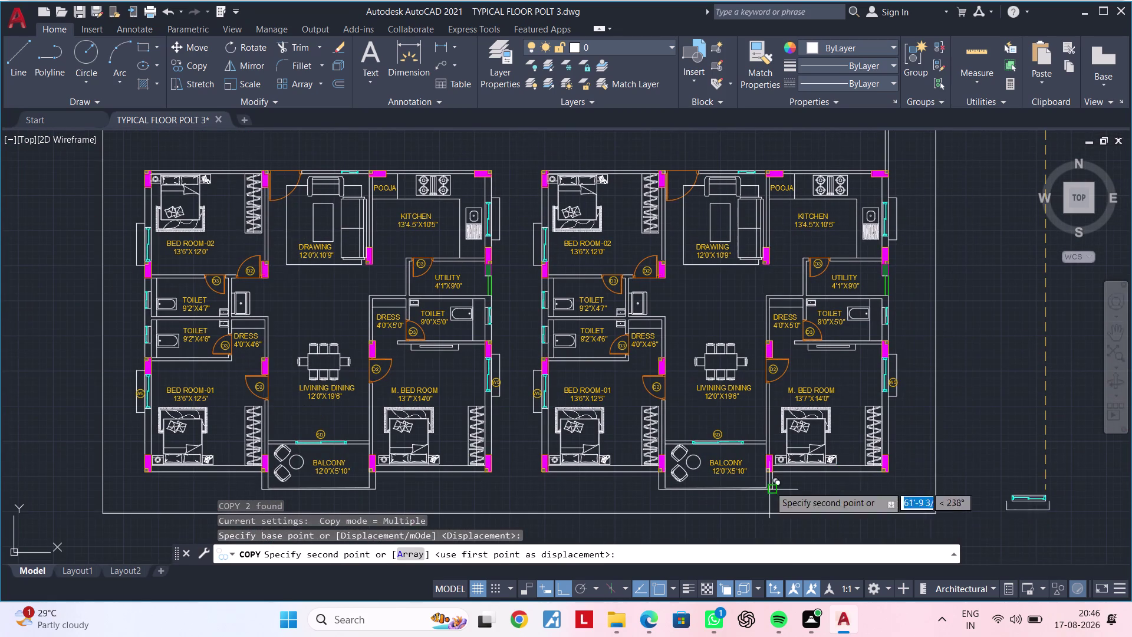
scroll(up, 3)
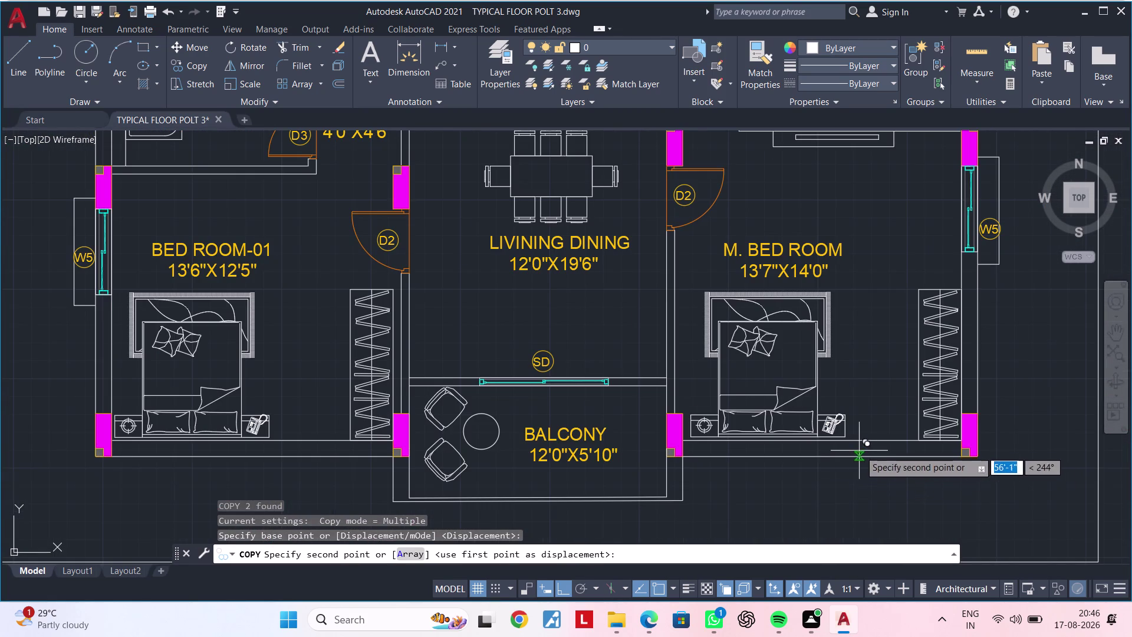
scroll(up, 3)
click(879, 440)
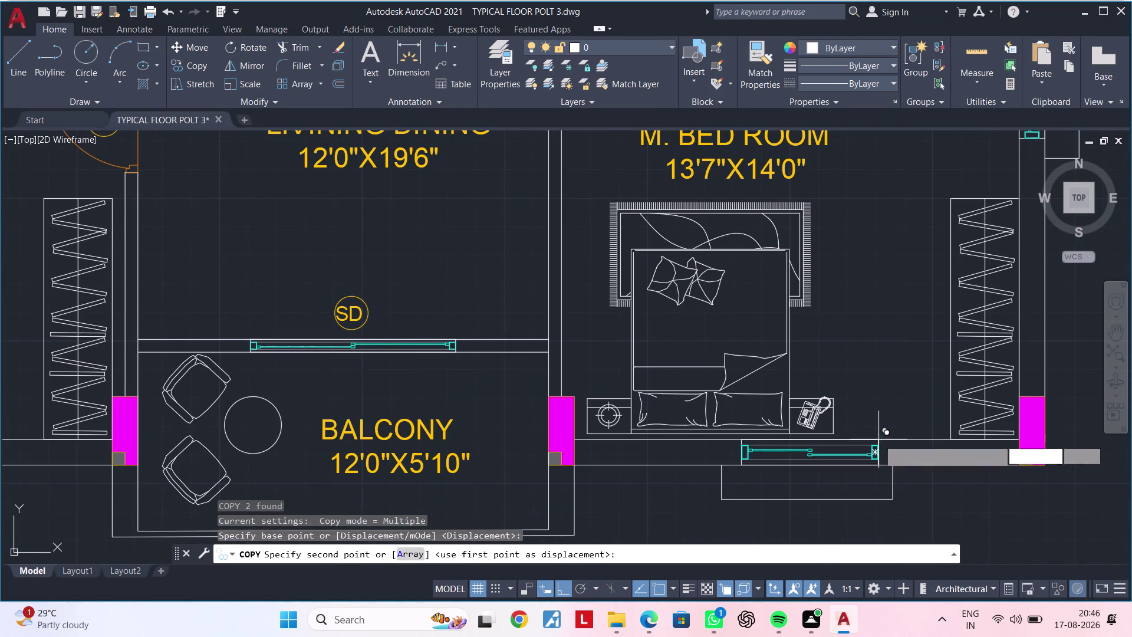
Place a second window in the next M. BED ROOM bottom wall and review both copies.
scroll(down, 3)
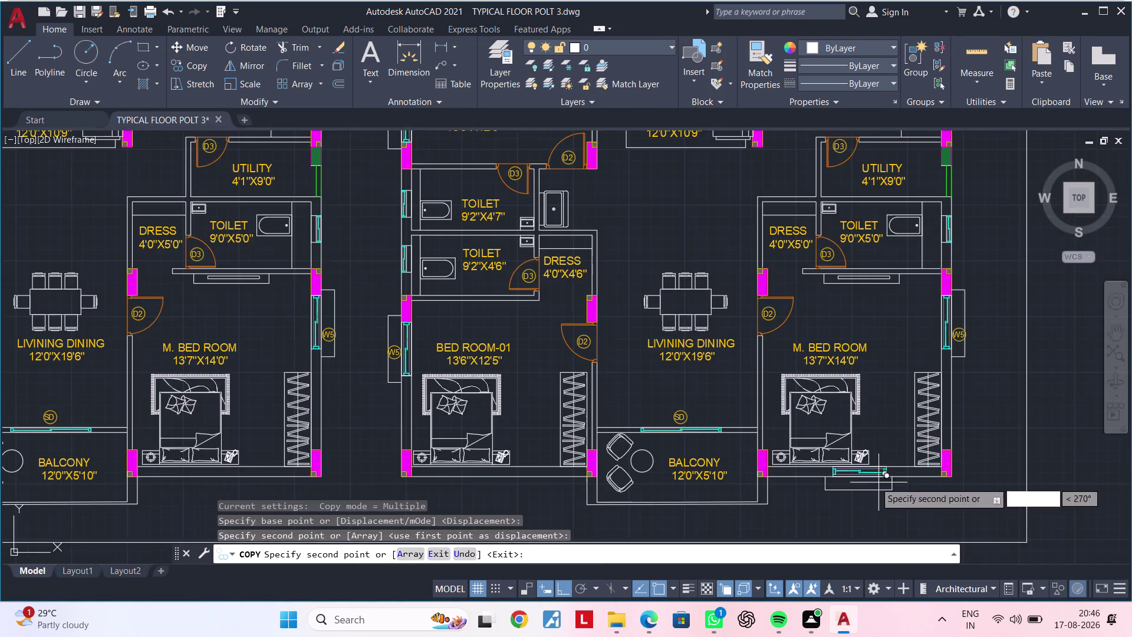
middle_drag(838, 481, 1119, 429)
middle_drag(572, 463, 865, 459)
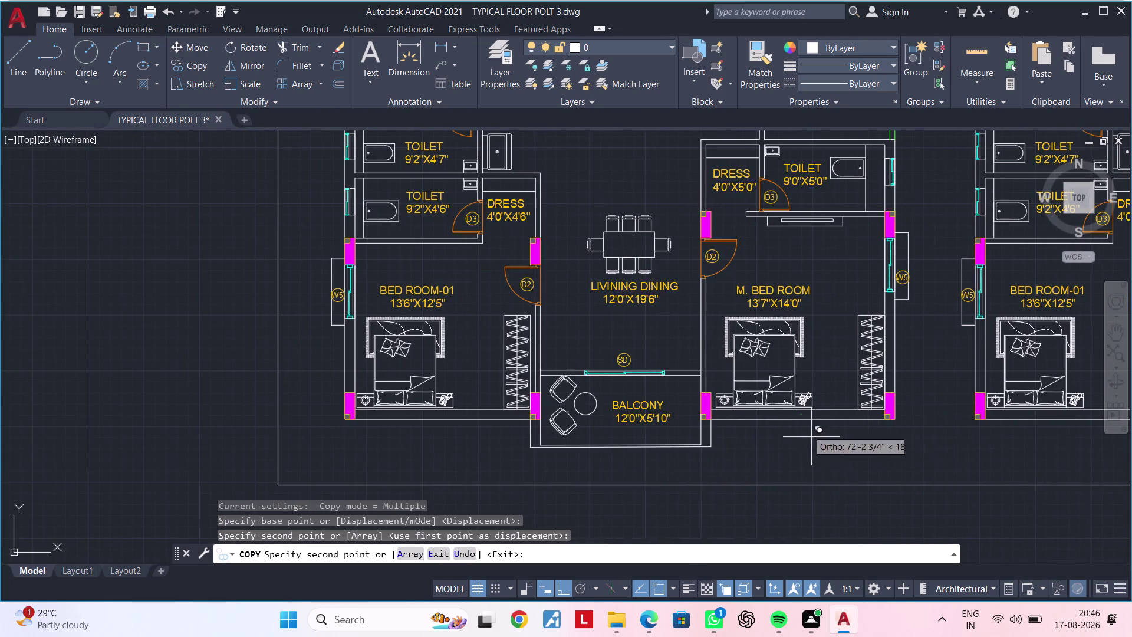
scroll(up, 3)
click(887, 369)
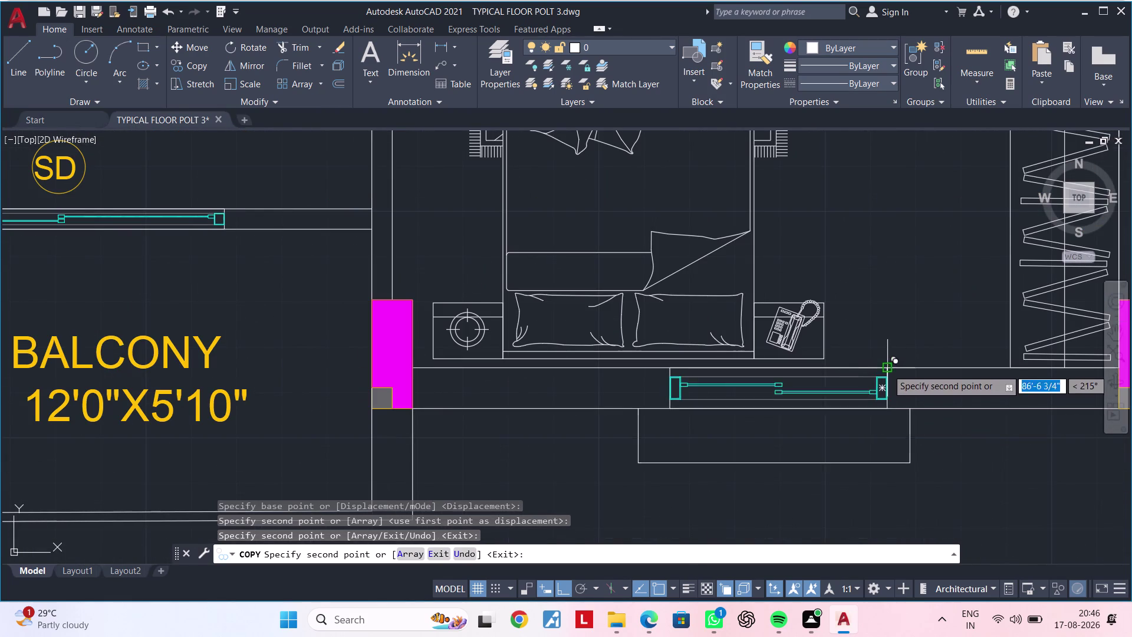
scroll(down, 3)
middle_drag(935, 468, 548, 398)
key(Escape)
key(Escape)
key(Escape)
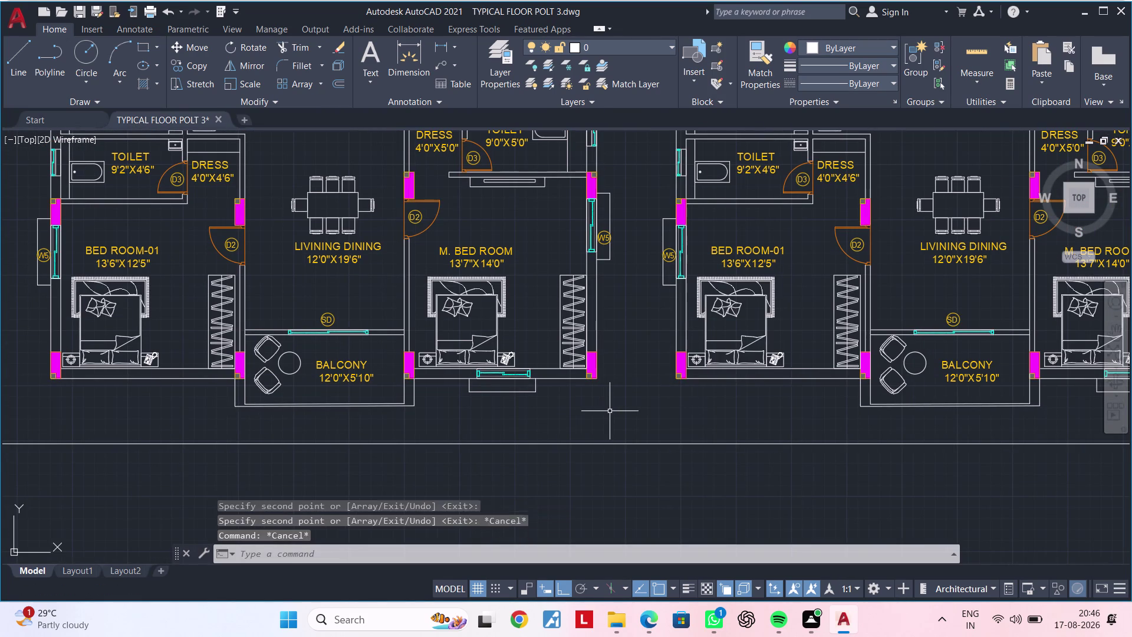
key(Escape)
key(Escape)
key(Escape)
middle_drag(571, 403, 648, 421)
scroll(up, 3)
scroll(down, 3)
middle_drag(781, 433, 442, 434)
scroll(down, 3)
middle_drag(738, 433, 584, 433)
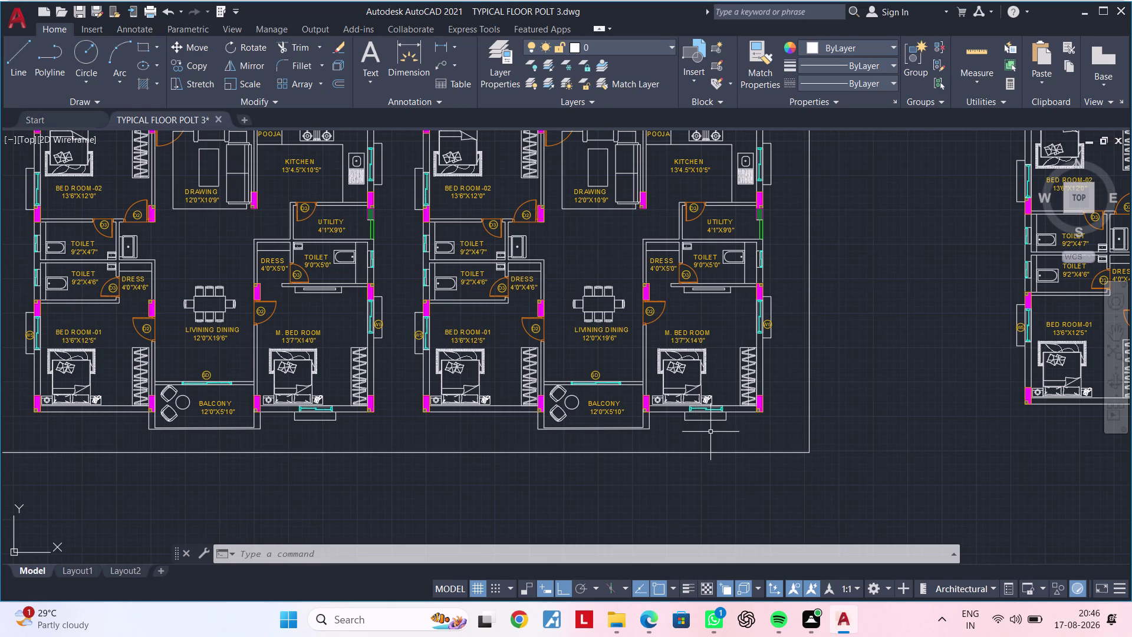
Select the spare horizontal window and start a copy.
scroll(up, 3)
middle_drag(711, 429, 653, 454)
key(Escape)
scroll(down, 3)
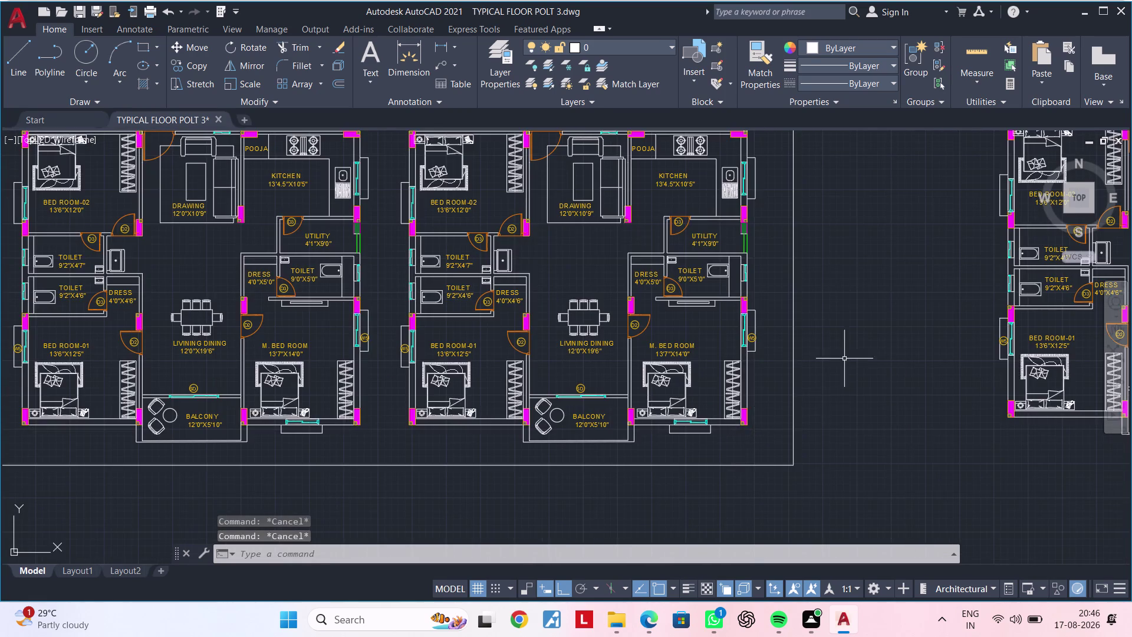
middle_drag(842, 369, 772, 575)
scroll(down, 3)
drag(773, 196, 776, 204)
click(866, 255)
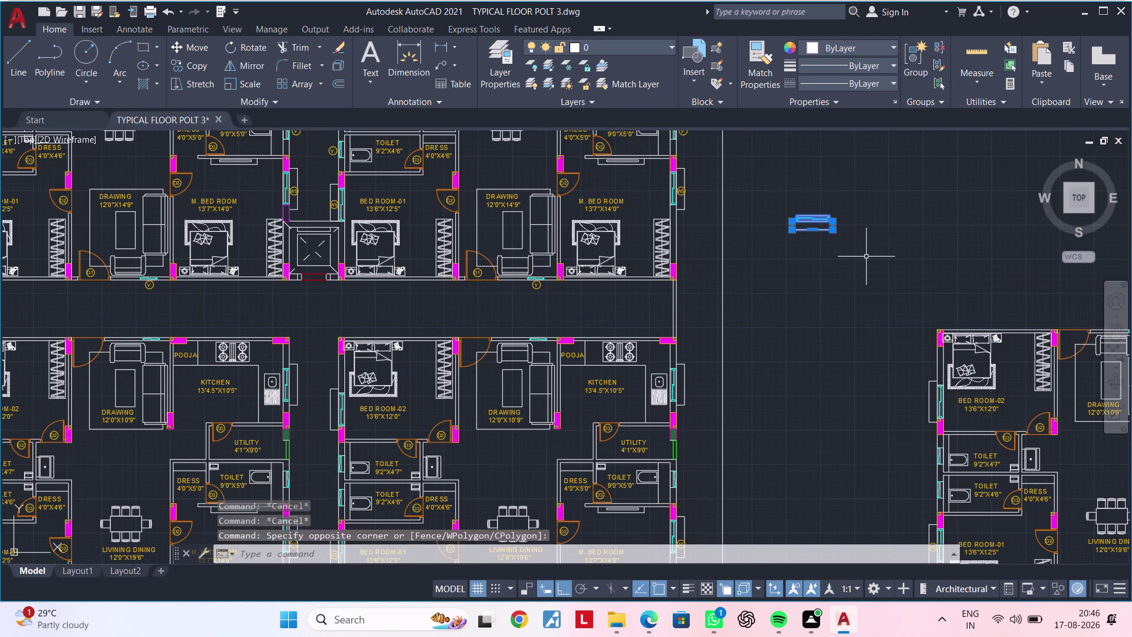
text(CO)
key(space)
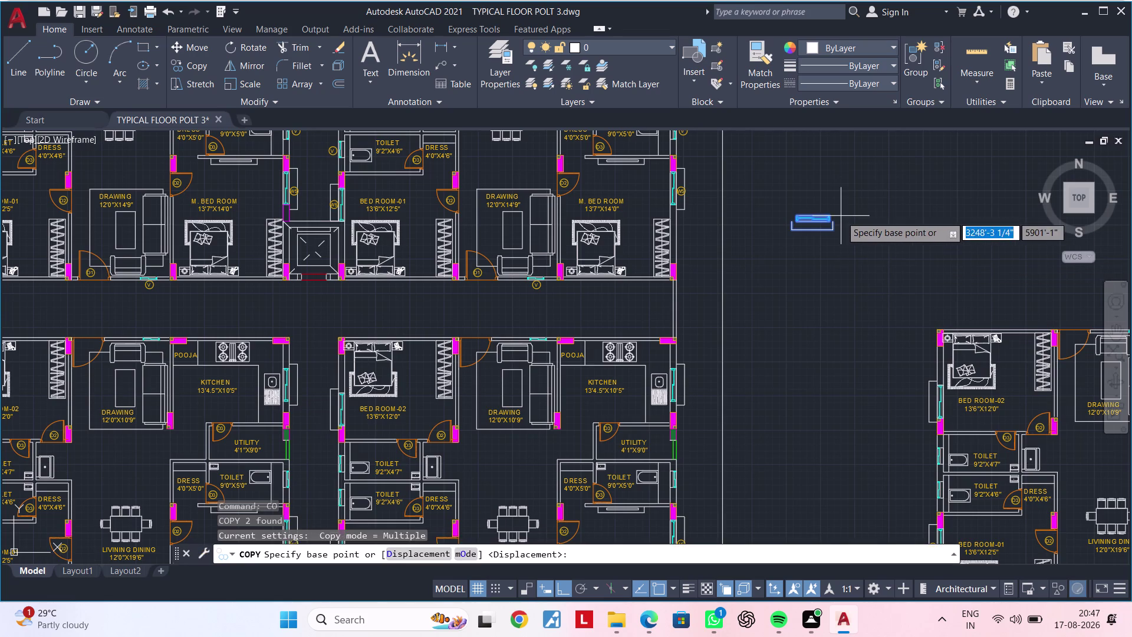
Copy the window from its corner into the first BED ROOM-01 bottom wall.
scroll(up, 3)
click(807, 211)
scroll(down, 3)
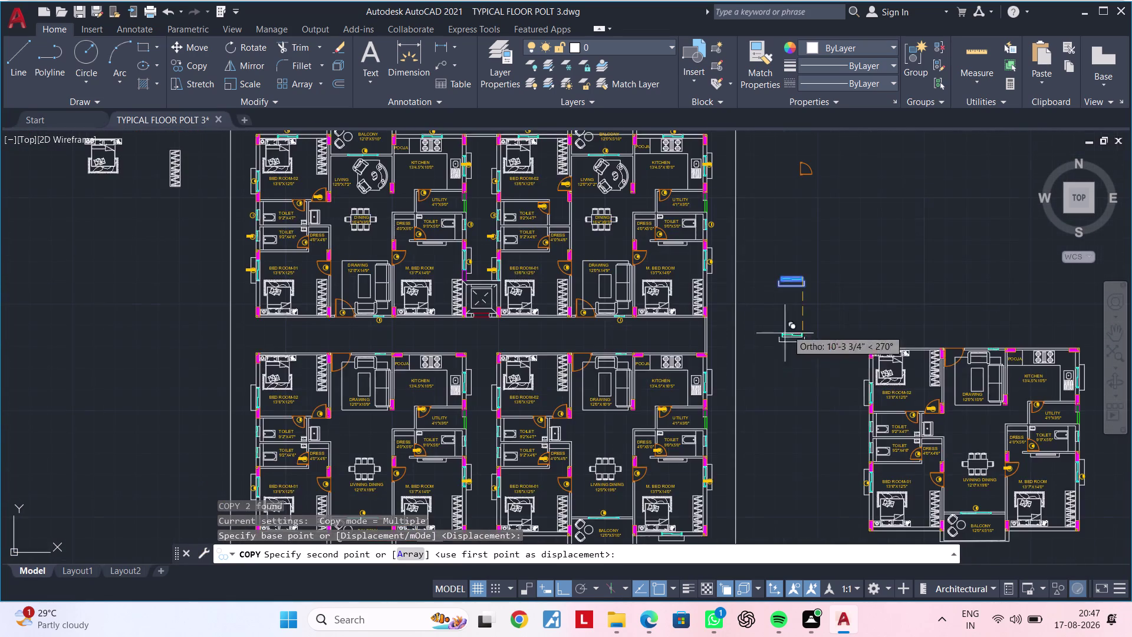
middle_drag(707, 364, 1038, 220)
scroll(up, 3)
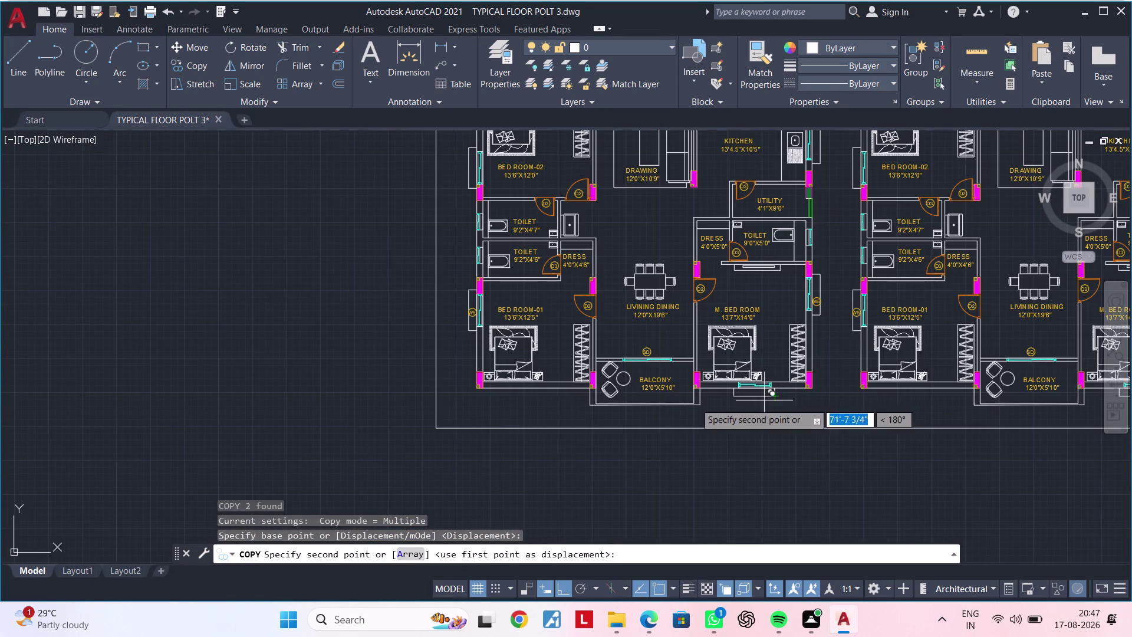
middle_drag(858, 408, 635, 415)
scroll(up, 3)
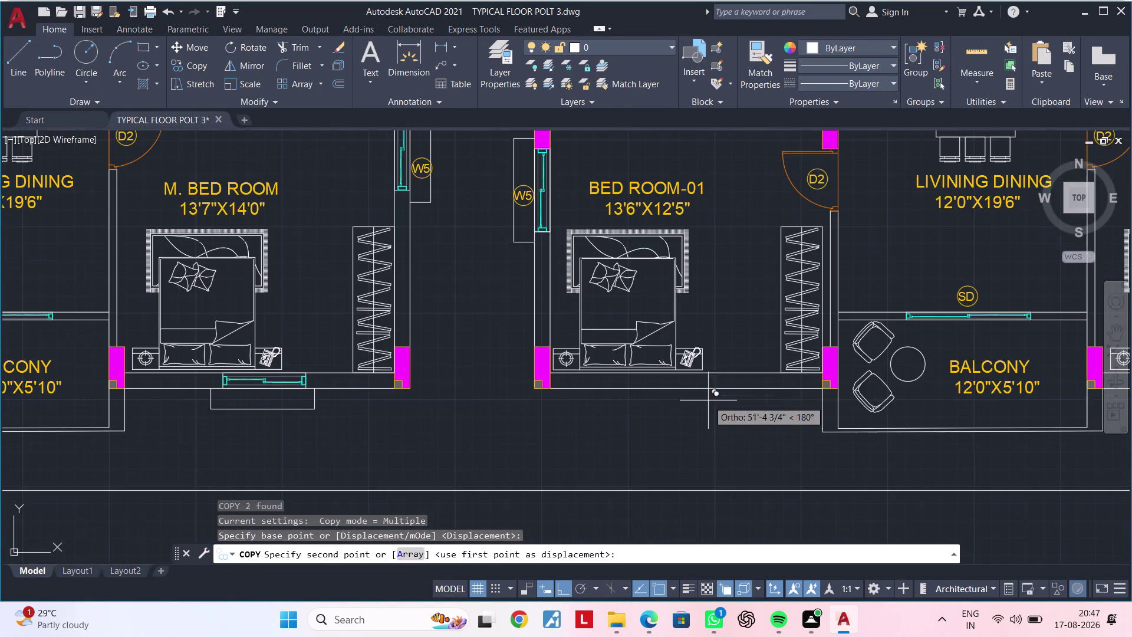
click(732, 374)
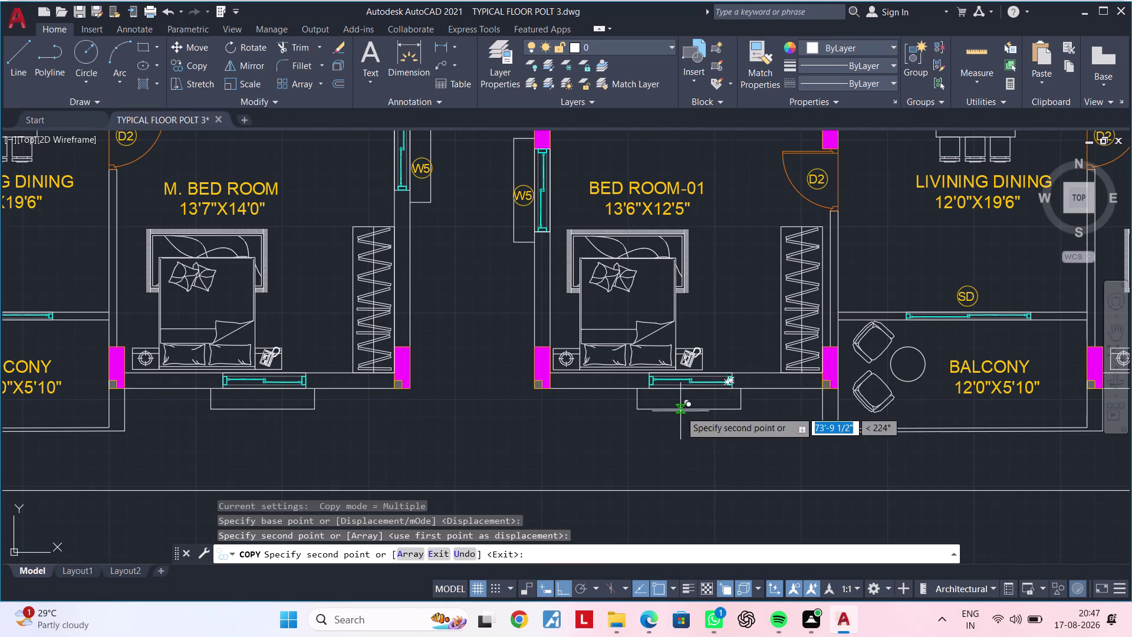
Place another window in the next BED ROOM-01 bottom wall and review the placements.
scroll(down, 3)
middle_drag(603, 426, 875, 399)
scroll(up, 3)
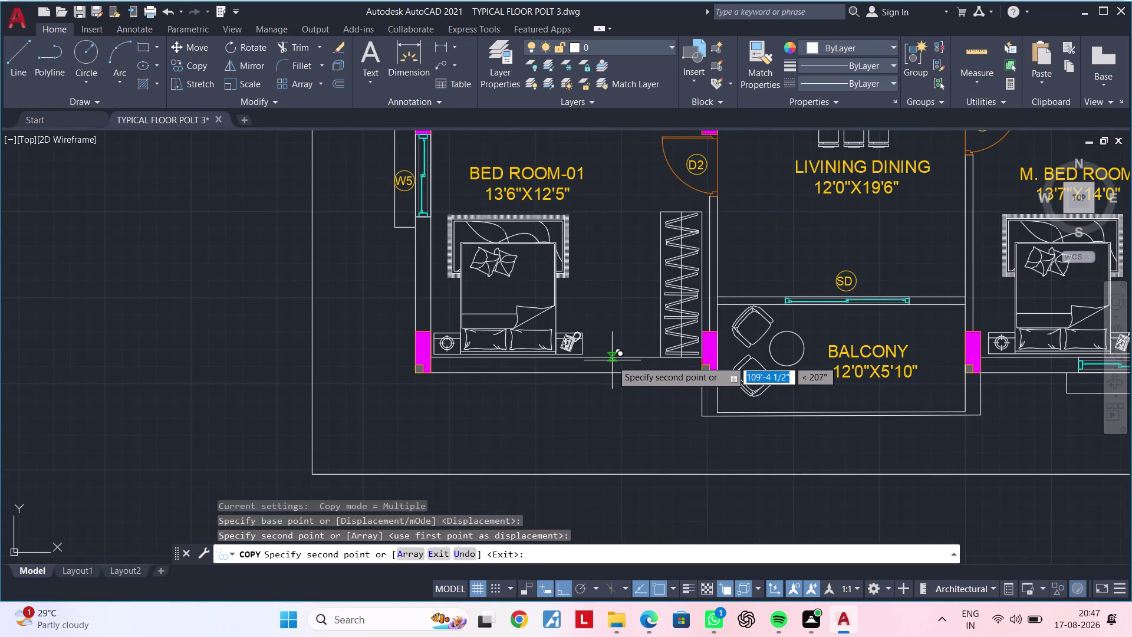
click(612, 359)
scroll(down, 3)
middle_drag(637, 412, 441, 412)
key(Escape)
key(Escape)
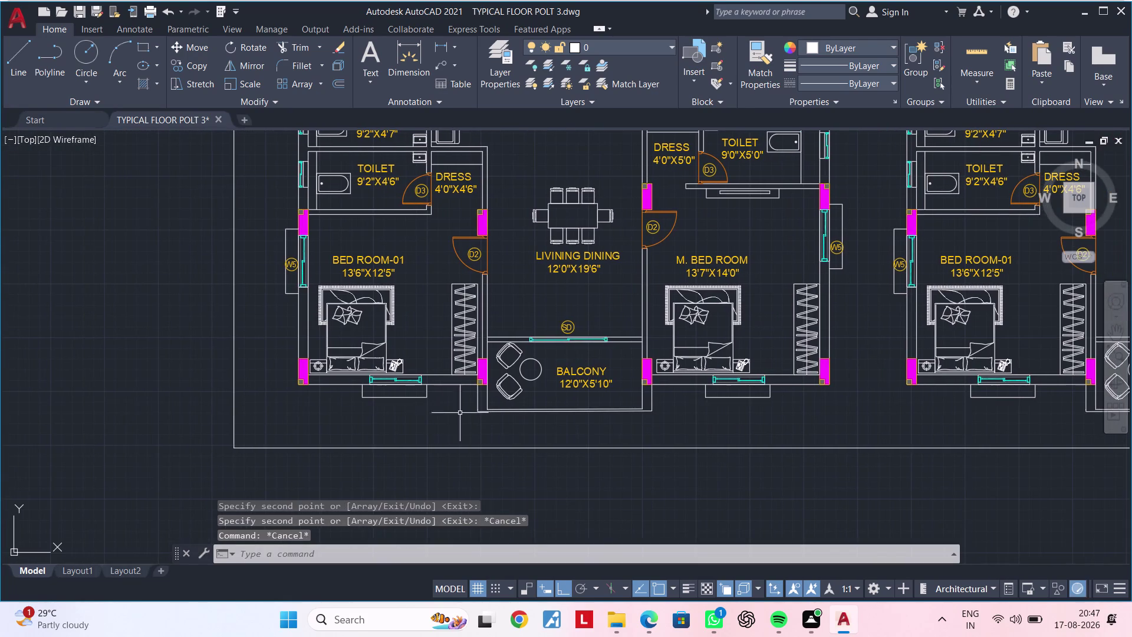
key(Escape)
scroll(down, 3)
middle_drag(776, 421, 526, 403)
key(Escape)
scroll(up, 3)
scroll(up, 3)
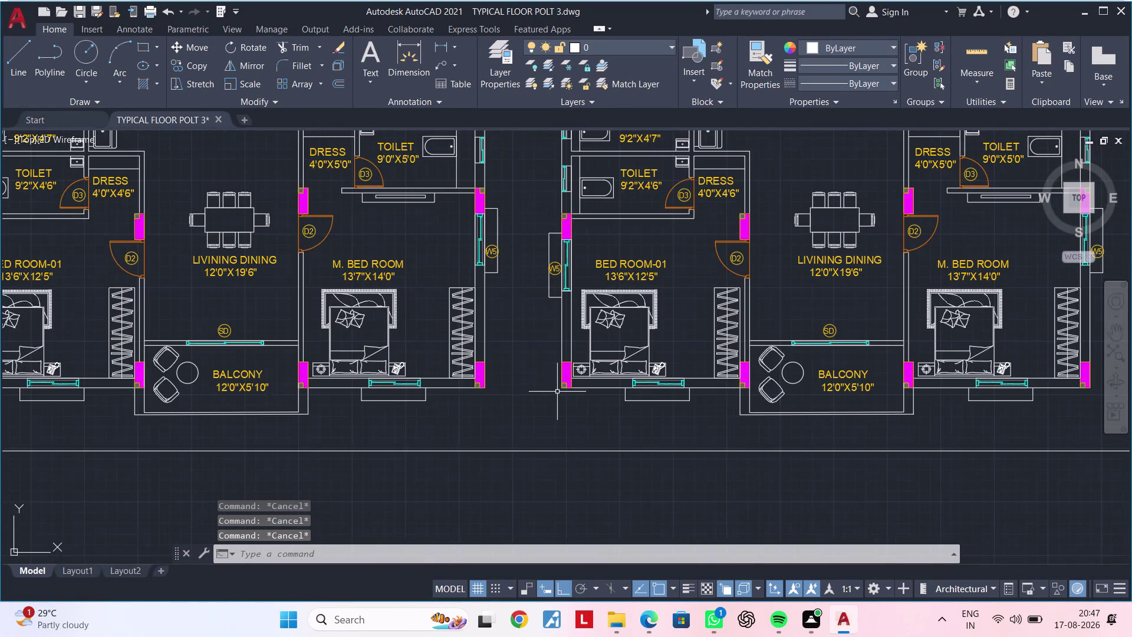
middle_drag(546, 394, 472, 410)
scroll(down, 3)
scroll(up, 3)
scroll(up, 3)
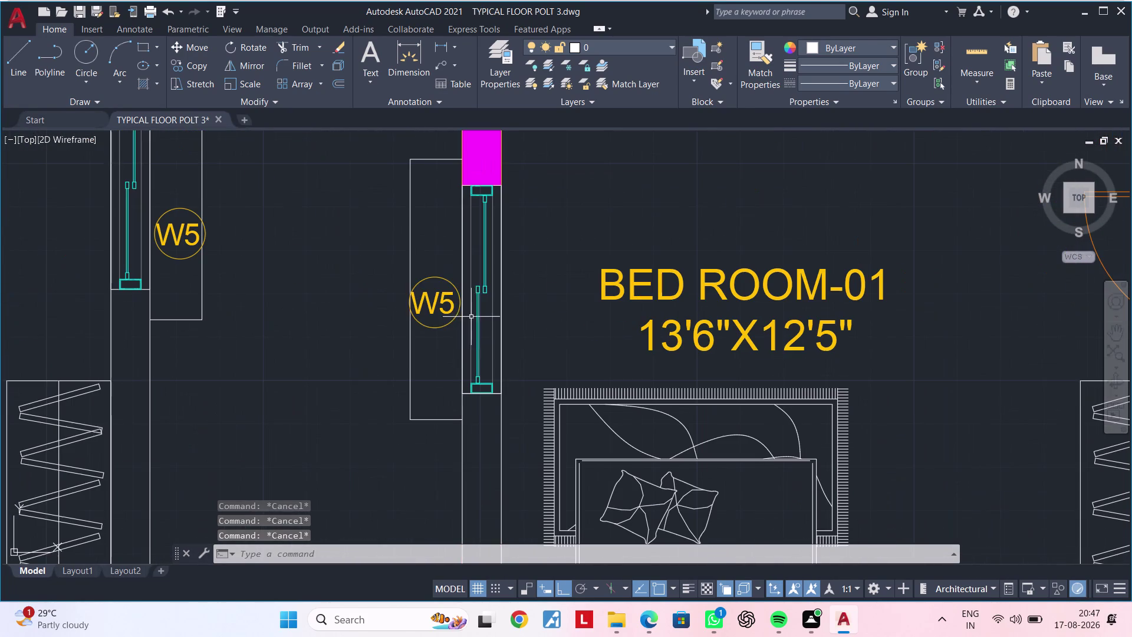
Select the W5 window tag and start COPY from a base point on the tag.
click(441, 308)
click(440, 326)
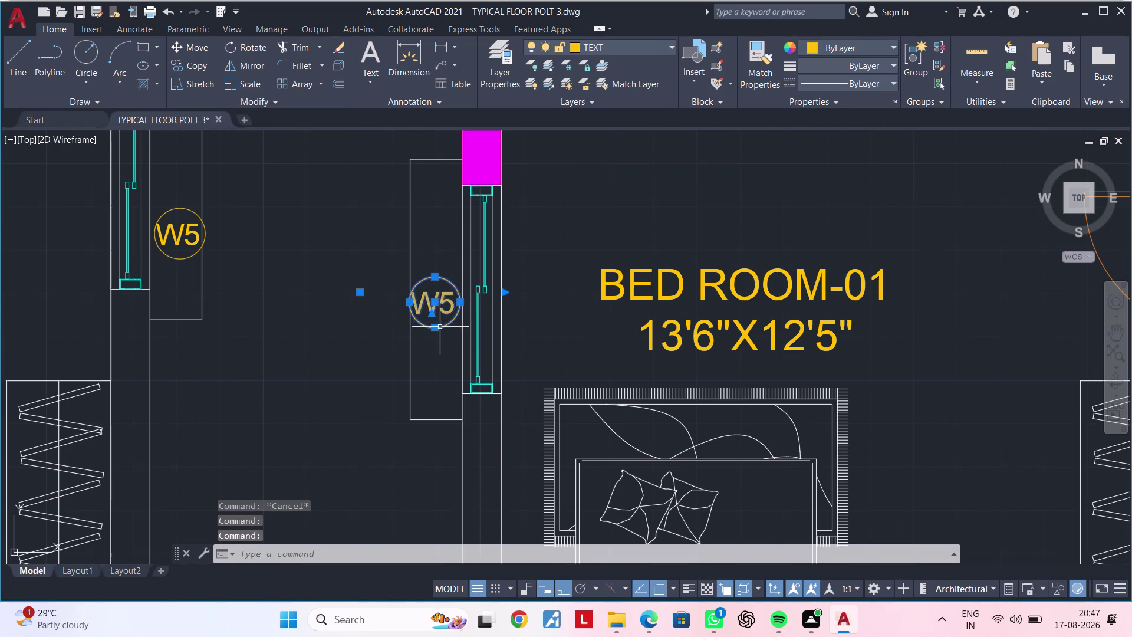
text(CO)
key(space)
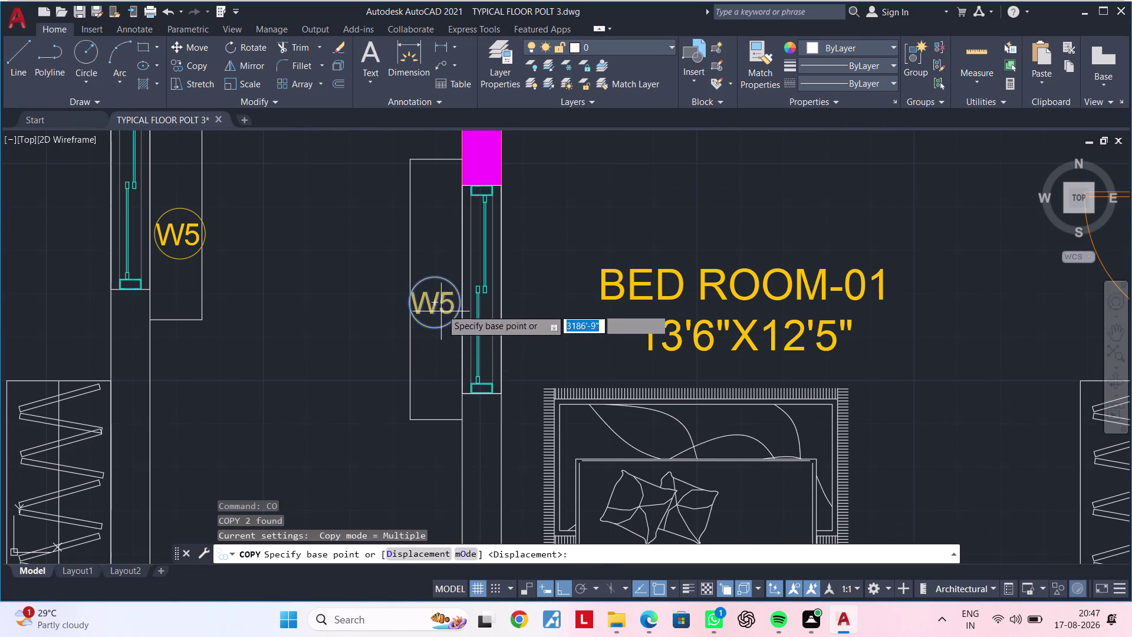
drag(442, 306, 444, 321)
Place W5 tag copies below the first bedroom windows on the bottom wall.
scroll(down, 3)
middle_drag(561, 447, 495, 168)
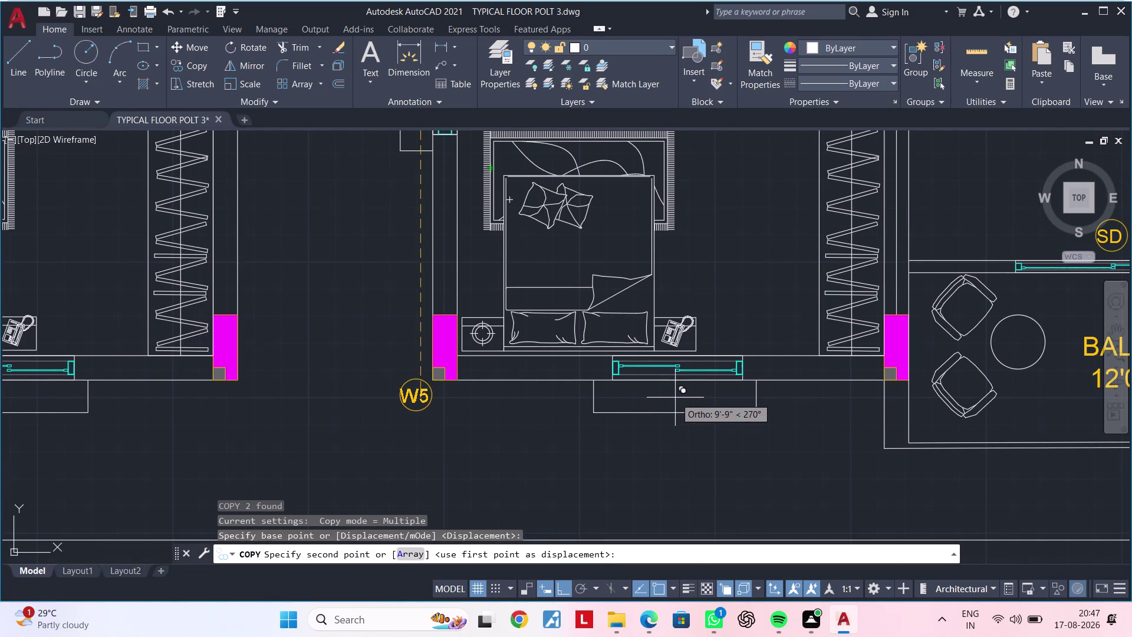
click(675, 398)
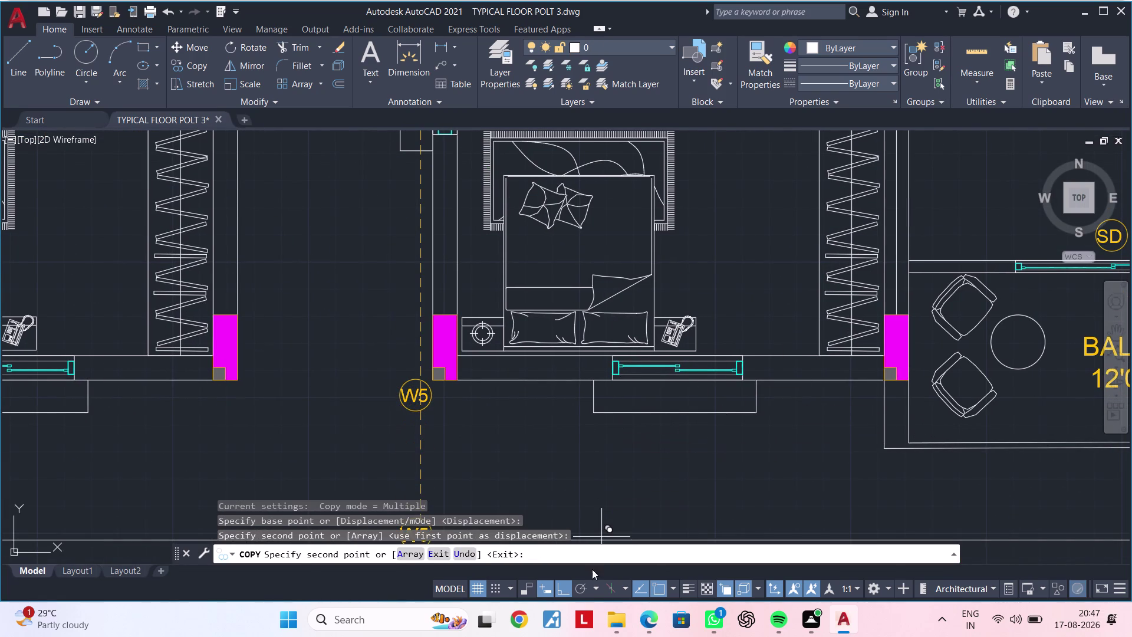
click(566, 590)
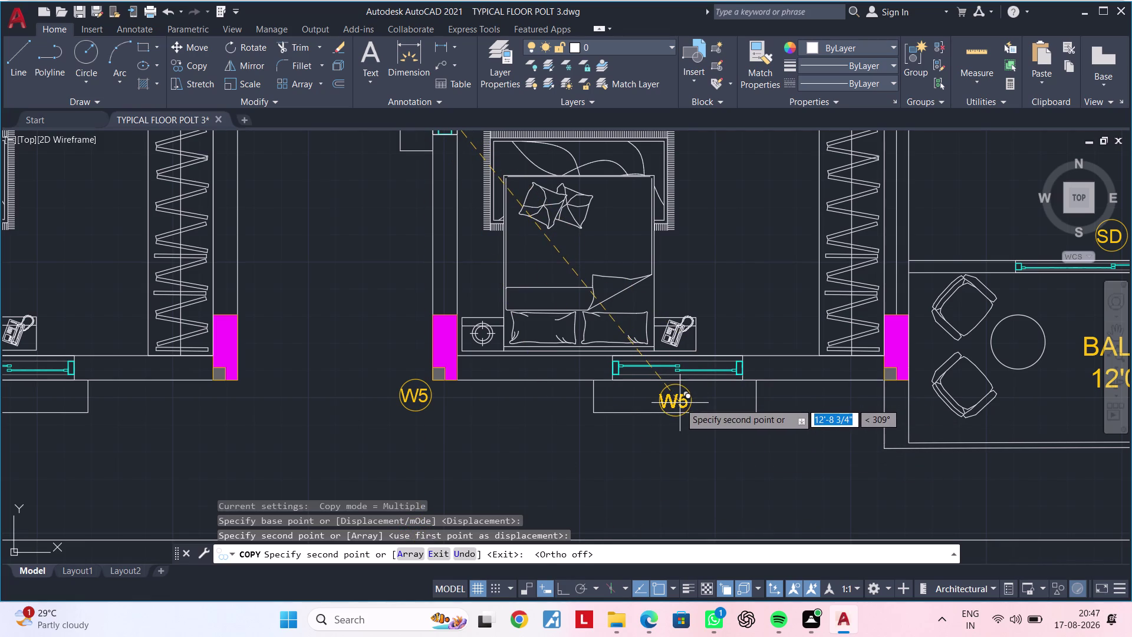
click(680, 402)
Place more W5 tags below bedroom windows in neighbouring units, including BED ROOM-01.
scroll(down, 3)
middle_drag(854, 414, 401, 384)
scroll(up, 3)
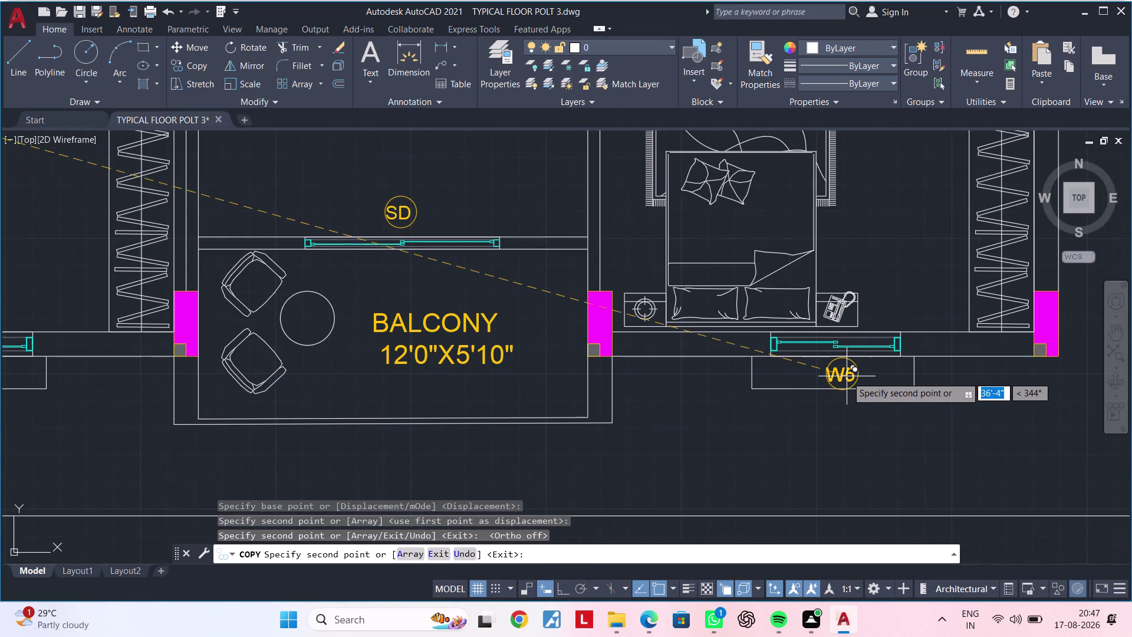
click(846, 376)
scroll(down, 3)
middle_drag(773, 405, 1131, 390)
scroll(up, 3)
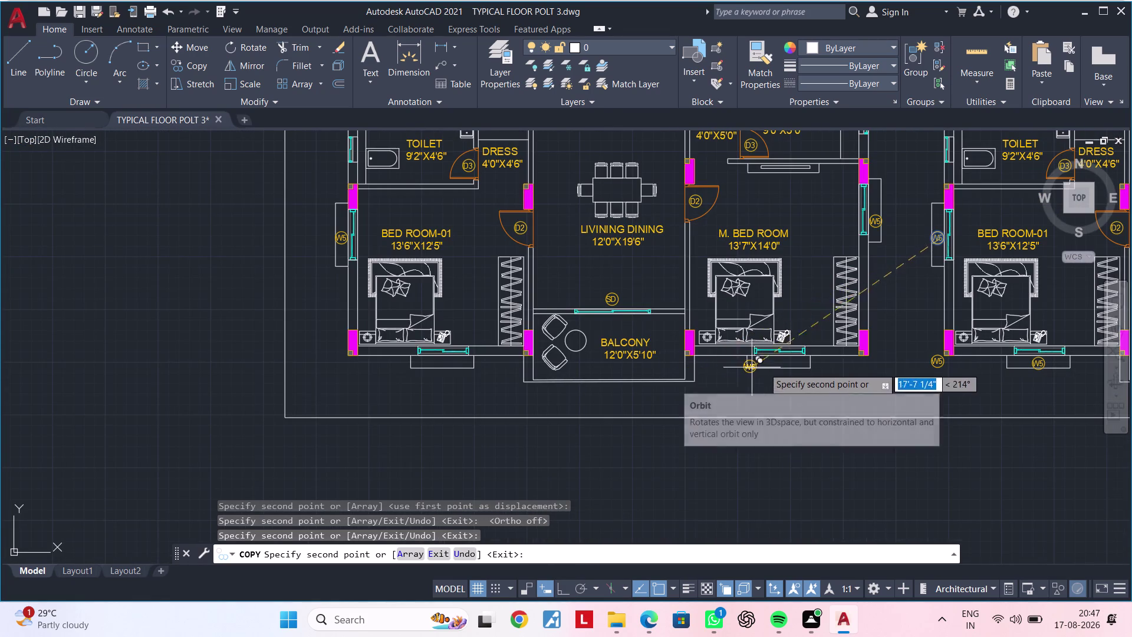
scroll(up, 3)
click(787, 359)
scroll(down, 3)
middle_drag(751, 381, 1058, 383)
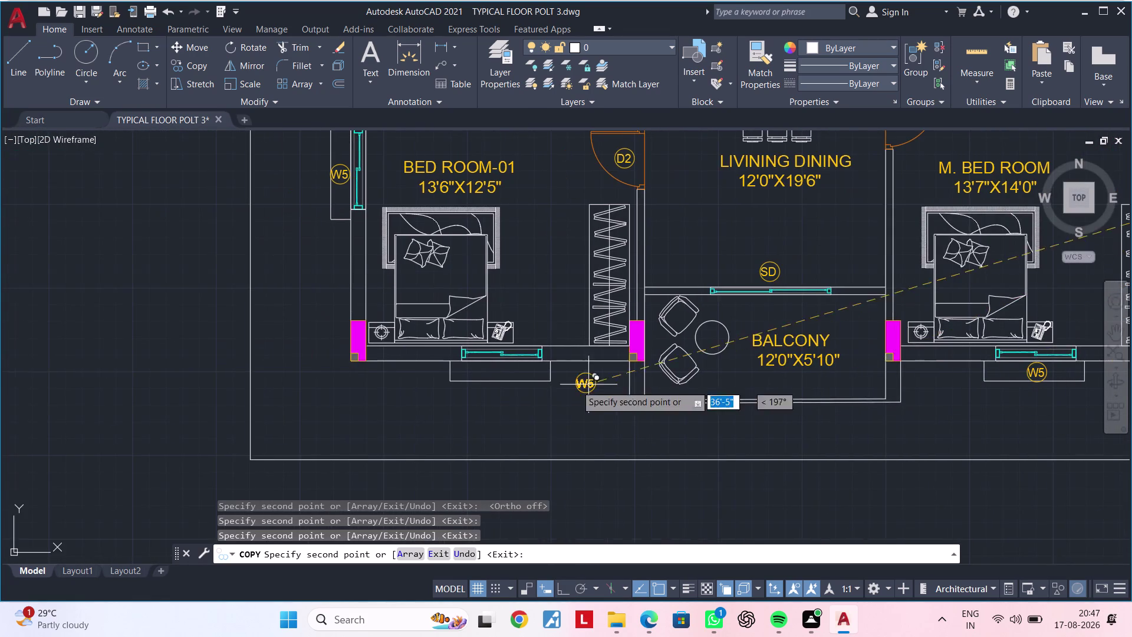
scroll(up, 3)
click(499, 382)
scroll(down, 3)
End the copy command and pan across the plan to a kitchen's KW window.
key(Escape)
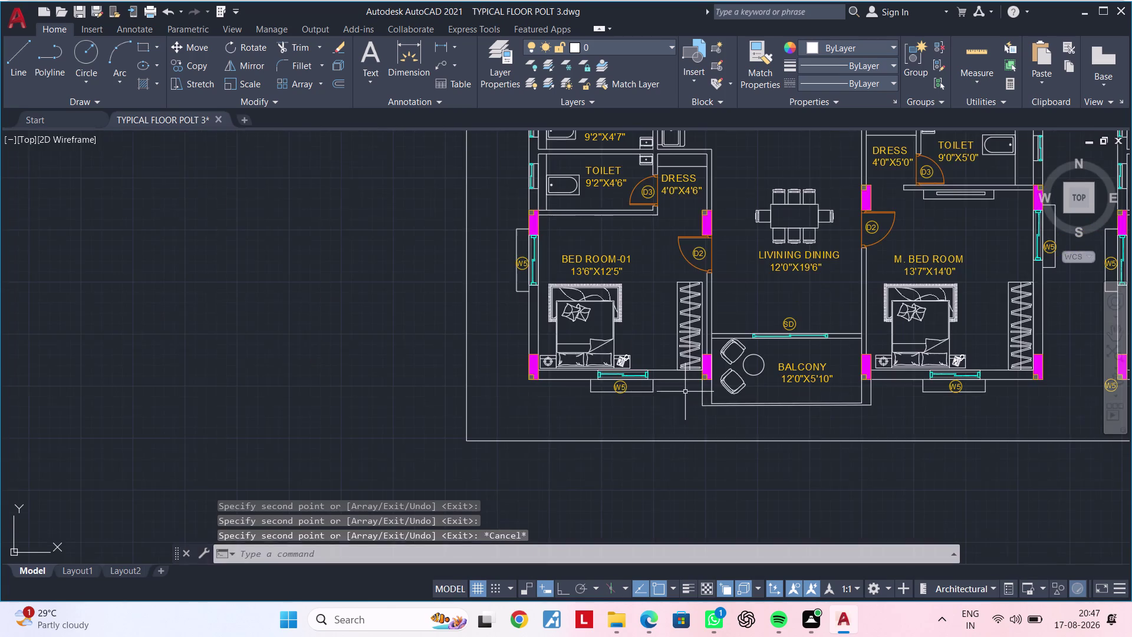
key(Escape)
key(Escape)
scroll(down, 3)
middle_drag(741, 393, 398, 388)
key(Escape)
key(Escape)
middle_drag(649, 383, 640, 384)
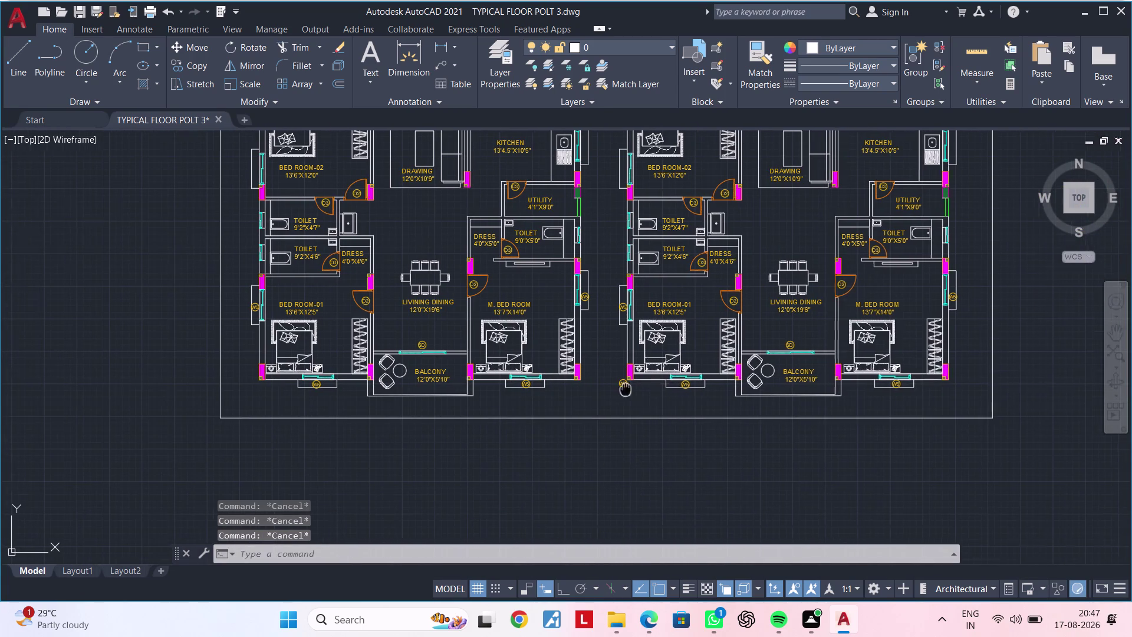
middle_drag(639, 385, 479, 451)
scroll(up, 3)
middle_drag(792, 243, 783, 387)
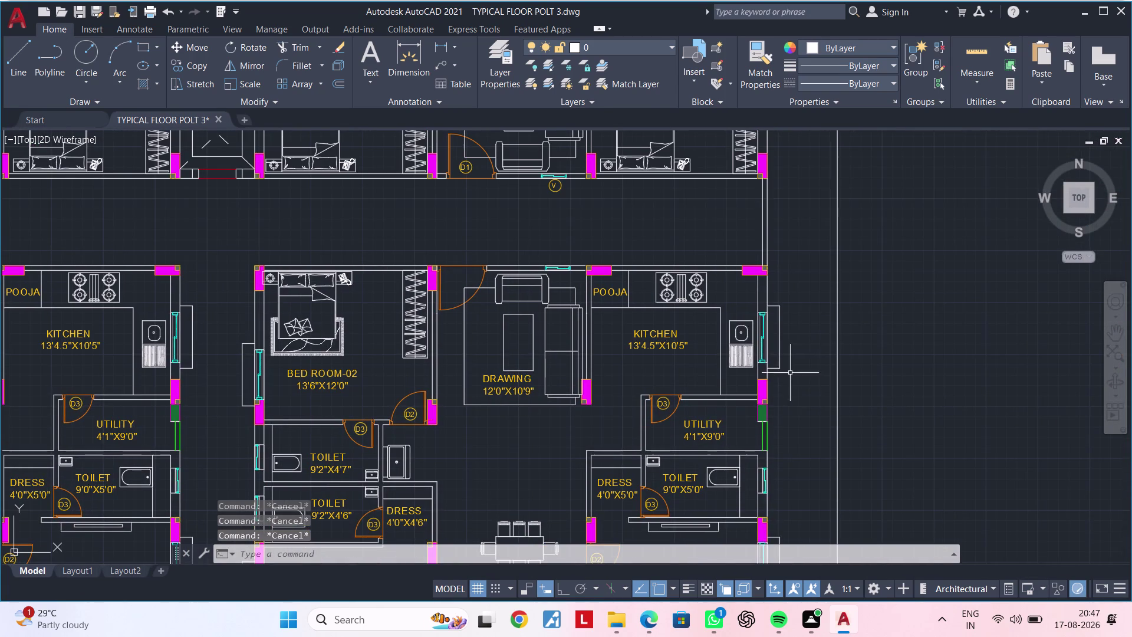
middle_drag(806, 329, 795, 495)
scroll(down, 3)
middle_drag(809, 384, 793, 477)
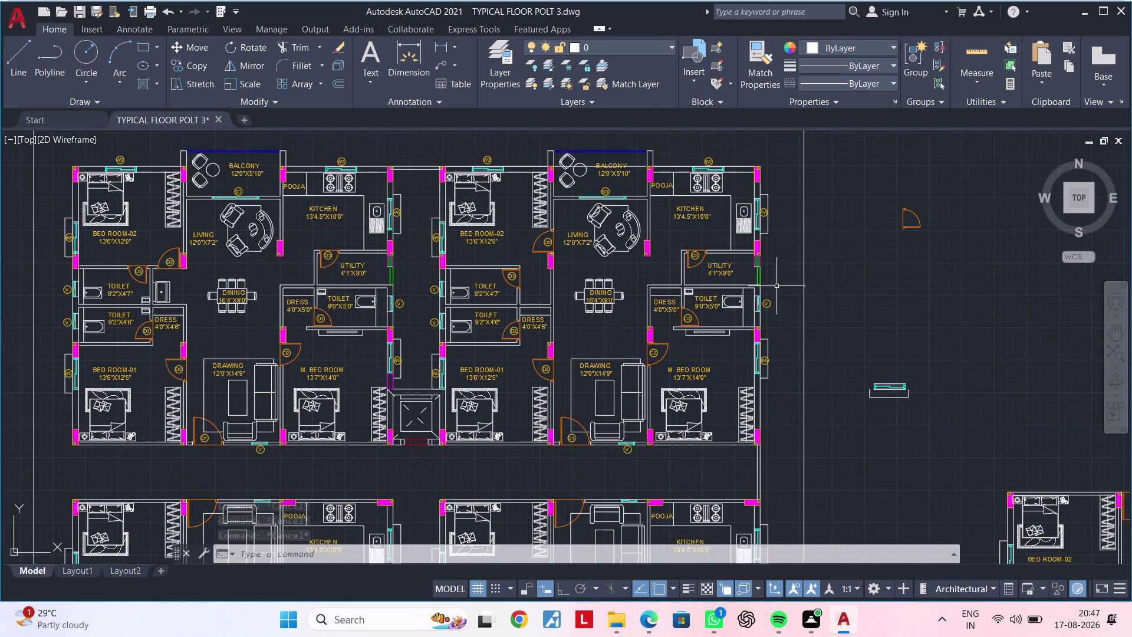
scroll(up, 3)
scroll(up, 3)
Select the KW window tag and start COPY from a base point on it.
click(752, 179)
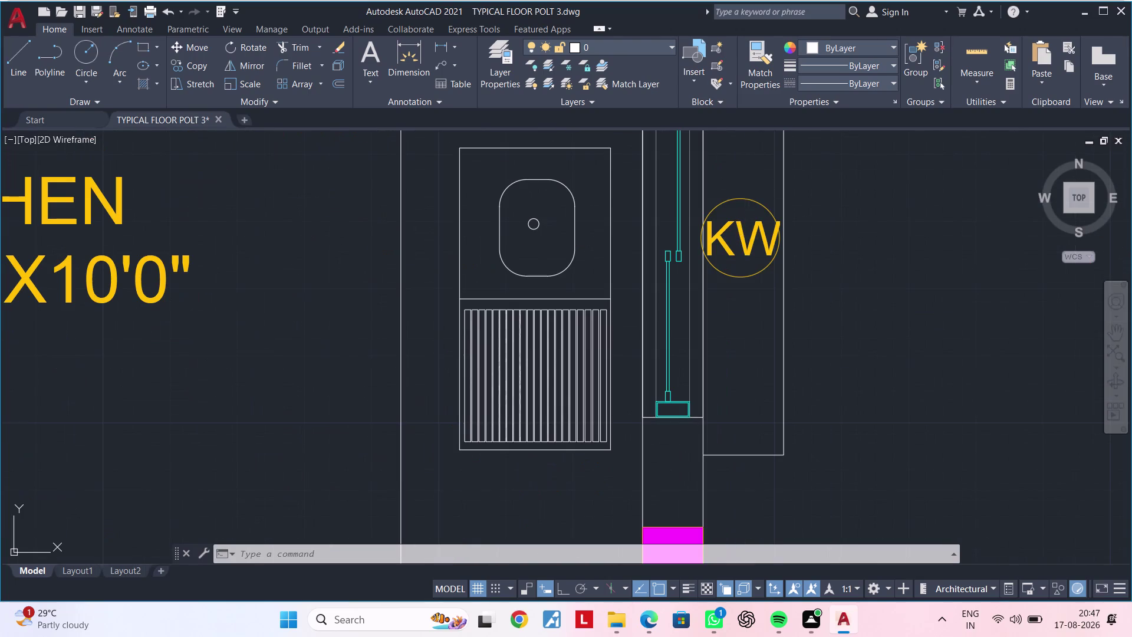
click(716, 276)
scroll(down, 3)
middle_drag(729, 296, 728, 260)
key(c)
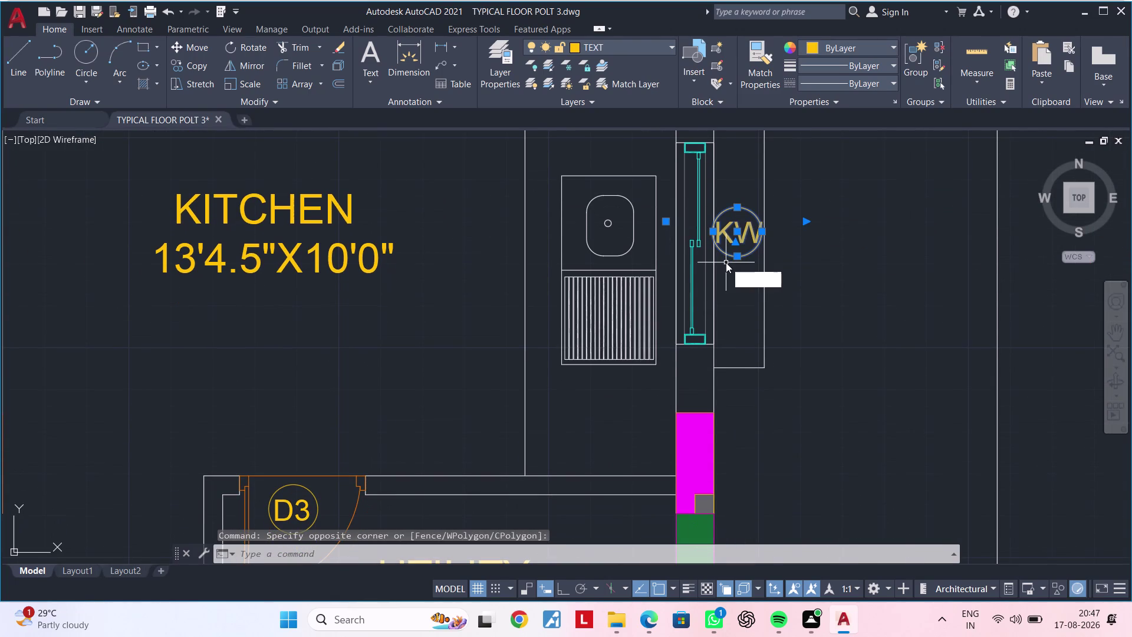
key(o)
key(space)
drag(736, 228, 739, 243)
Place a KW tag copy beside the kitchen window of another unit.
scroll(down, 3)
middle_drag(755, 408, 756, 179)
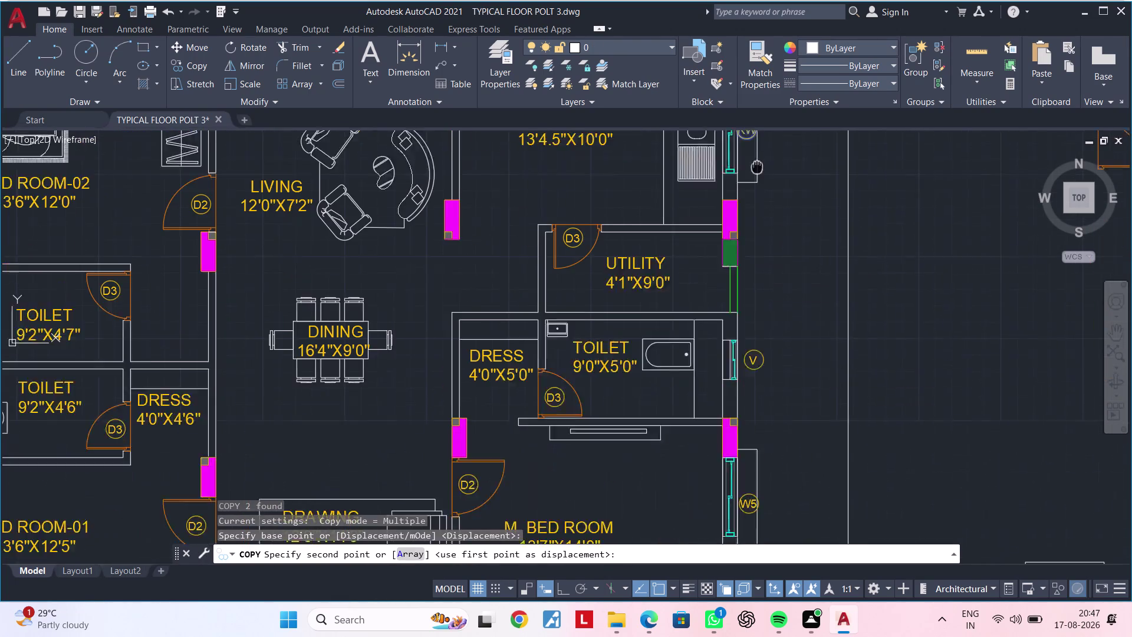
middle_drag(756, 179, 760, 144)
middle_drag(768, 389, 769, 225)
middle_drag(772, 426, 804, 145)
scroll(down, 3)
middle_drag(823, 367, 826, 220)
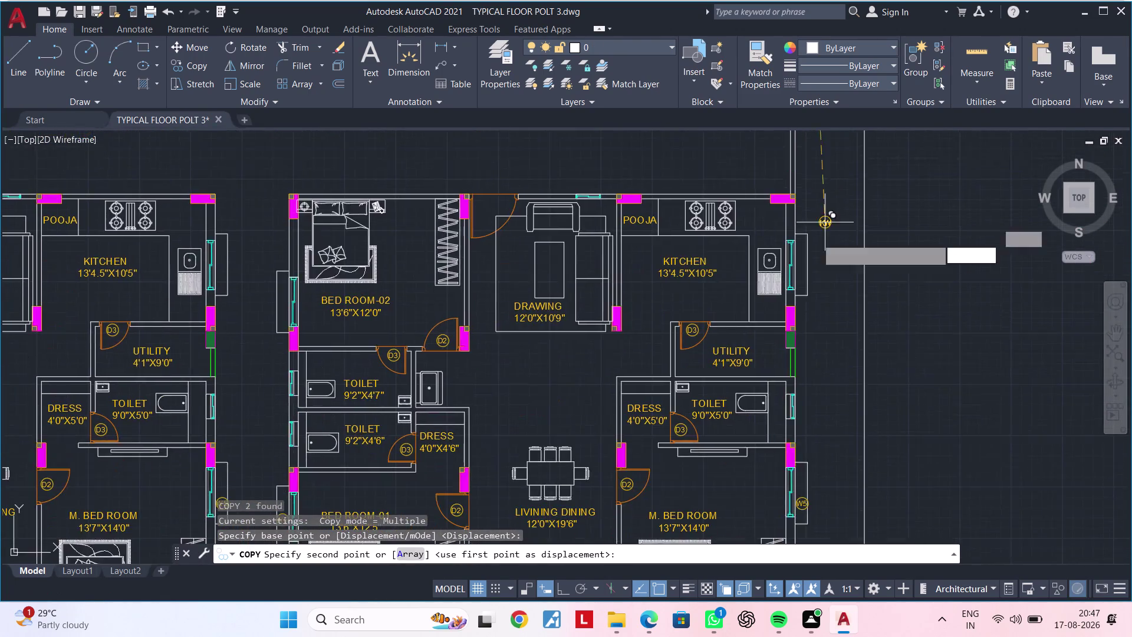
scroll(up, 3)
scroll(up, 3)
middle_drag(806, 226, 774, 364)
scroll(up, 3)
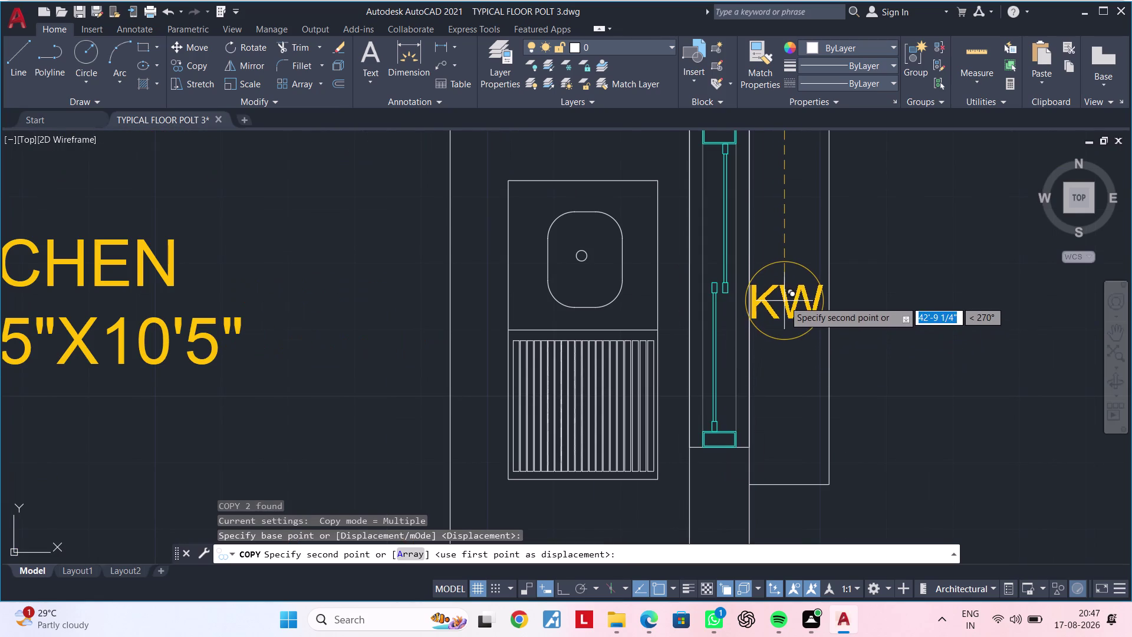
click(784, 301)
Place another KW tag copy at the next unit's kitchen window.
scroll(down, 3)
middle_drag(557, 371, 1020, 346)
middle_drag(539, 364, 942, 353)
scroll(up, 3)
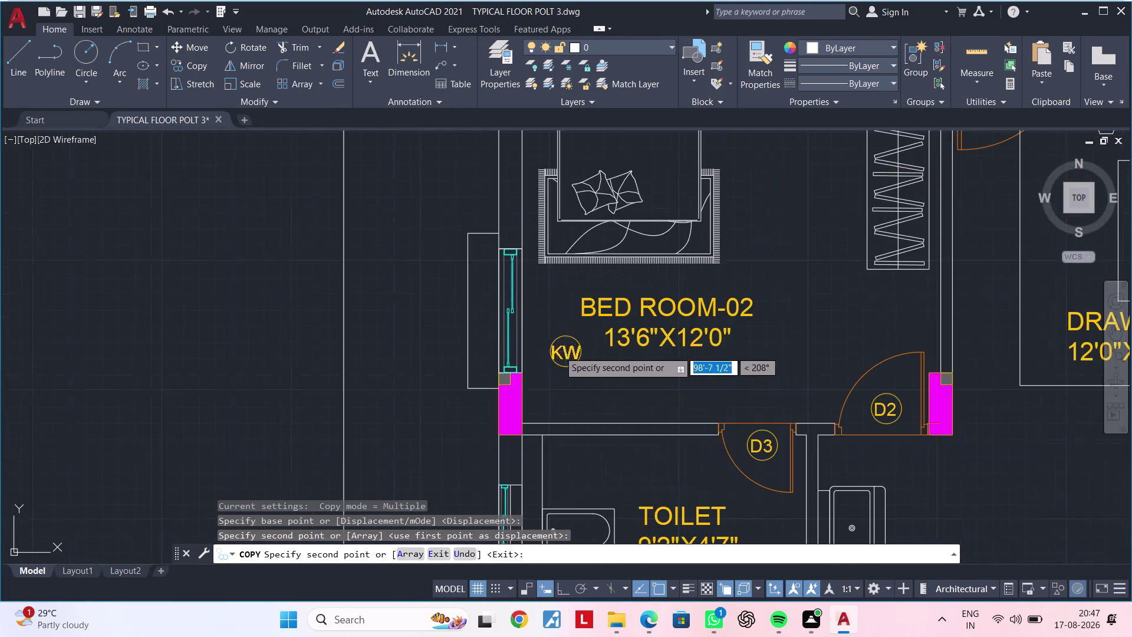
scroll(down, 3)
scroll(down, 3)
middle_drag(878, 363, 795, 366)
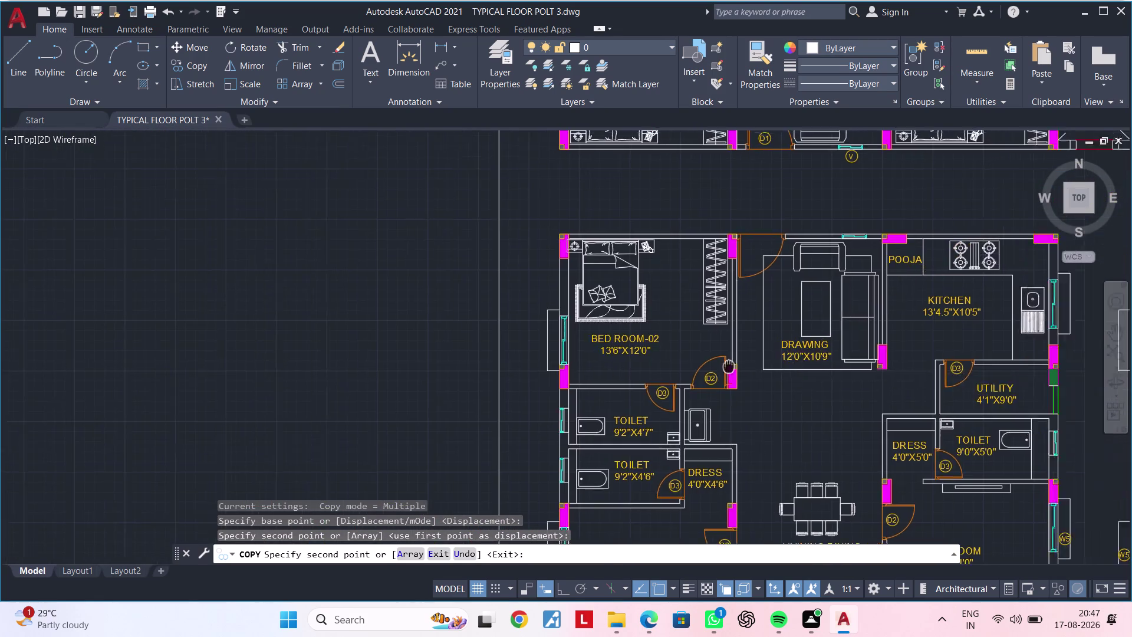
middle_drag(795, 367, 301, 367)
scroll(up, 3)
scroll(up, 3)
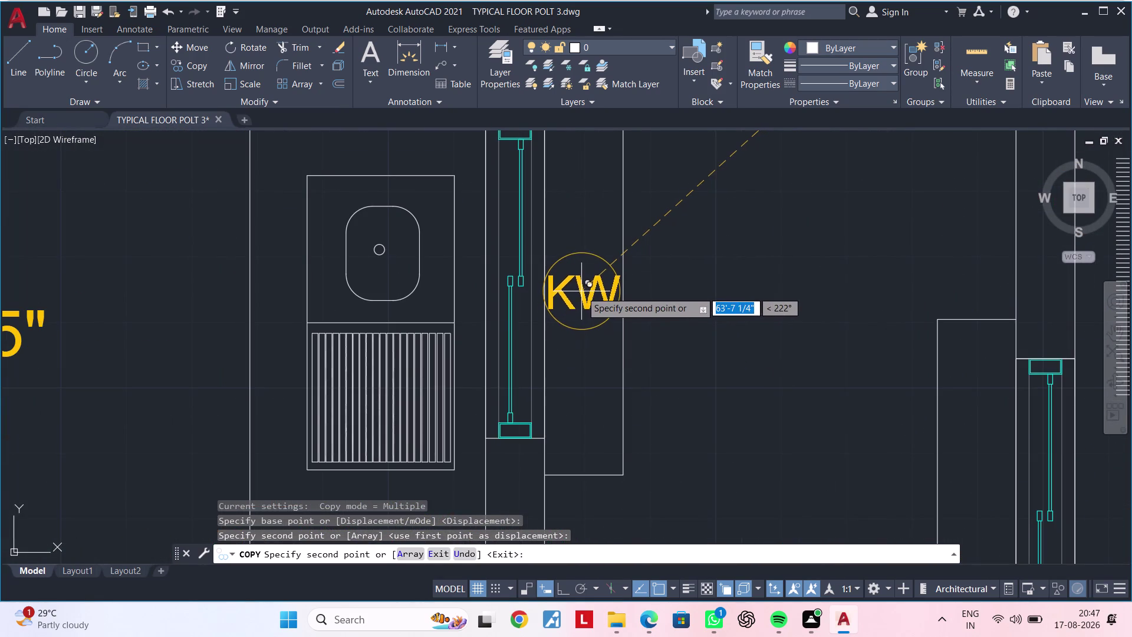
click(581, 290)
scroll(down, 3)
middle_drag(641, 344, 672, 227)
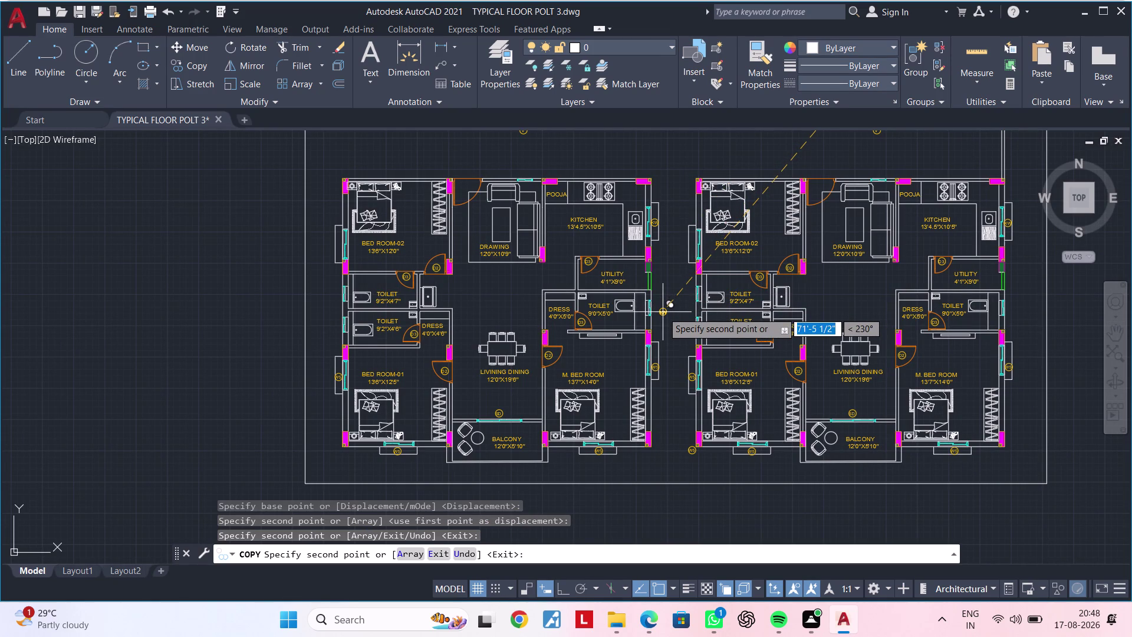
End the KW copy and pan toward the V window tag.
key(Escape)
key(Escape)
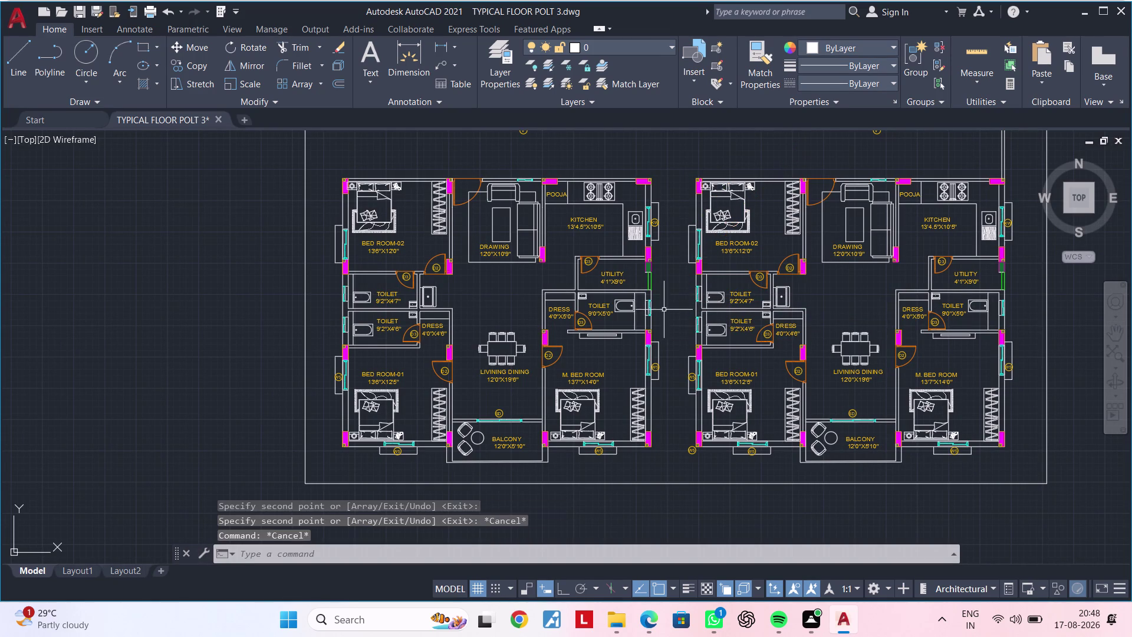
middle_drag(675, 298, 580, 485)
middle_drag(690, 359, 606, 376)
scroll(up, 3)
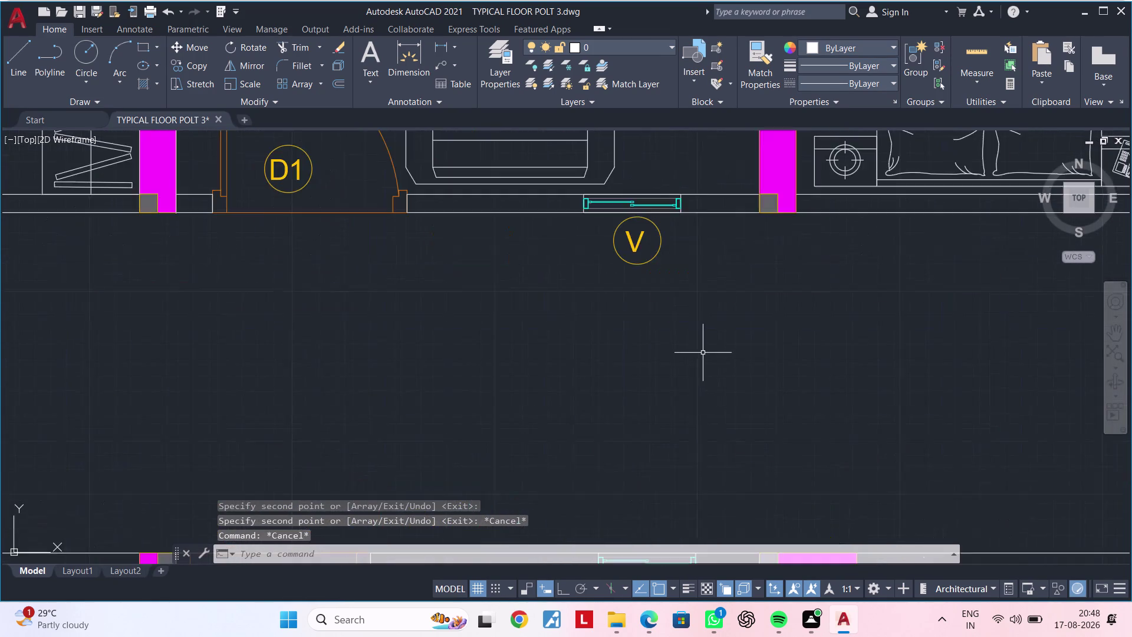
Select the V ventilator tag and start COPY from a base point on it.
middle_drag(676, 314, 629, 426)
click(557, 329)
click(640, 391)
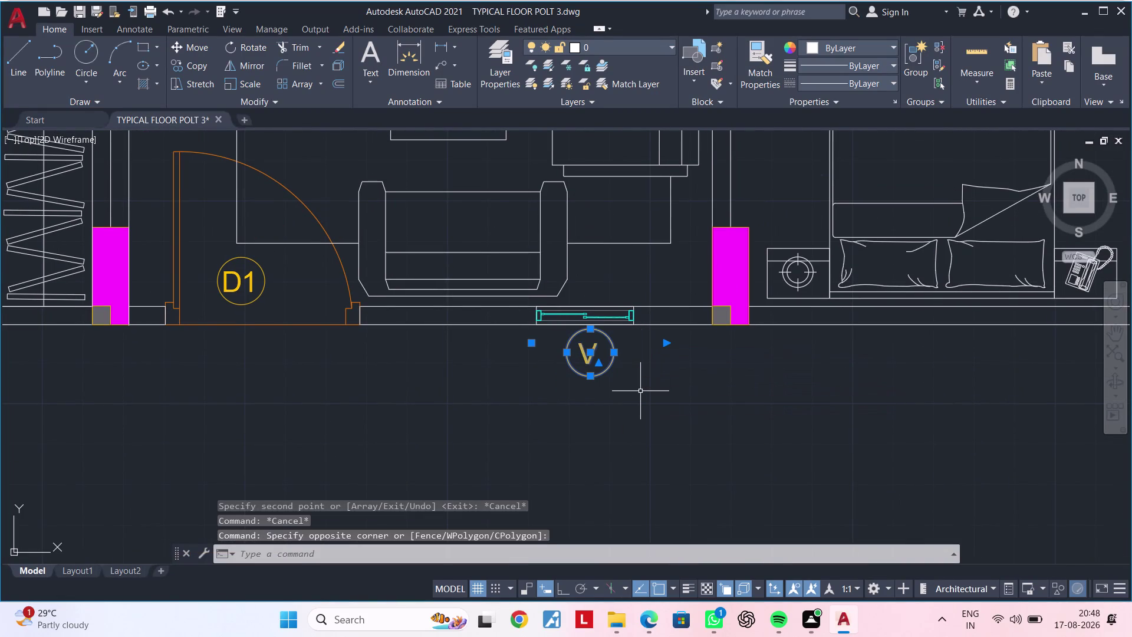
text(CO)
key(space)
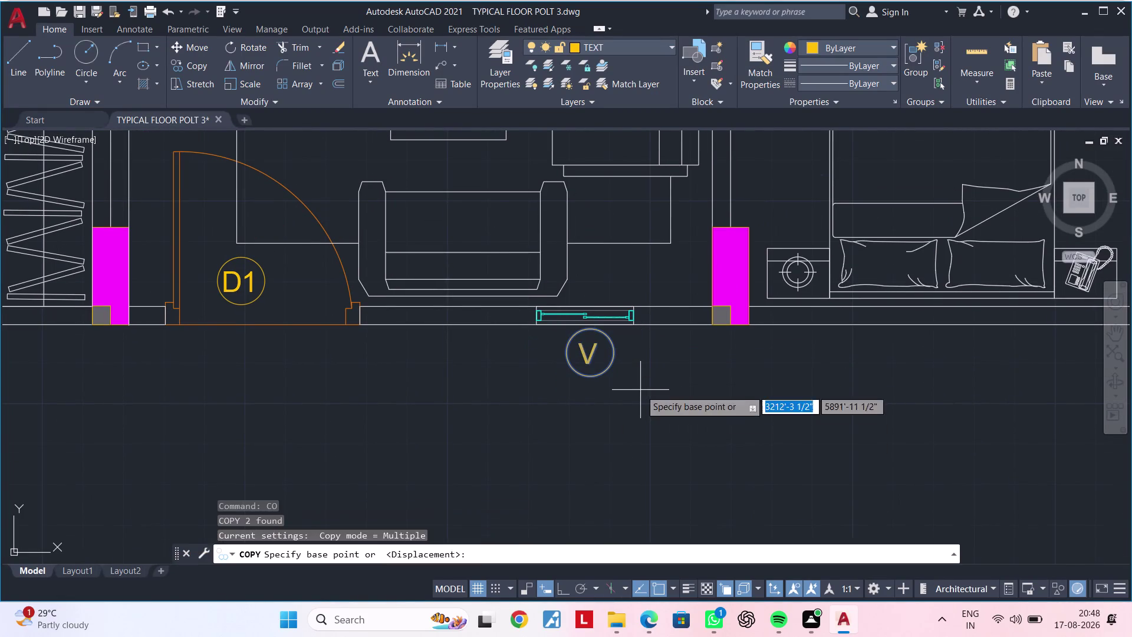
drag(595, 354, 594, 365)
Place V tags at the lower unit's window and near the POOJA room.
scroll(down, 3)
middle_drag(614, 463, 647, 250)
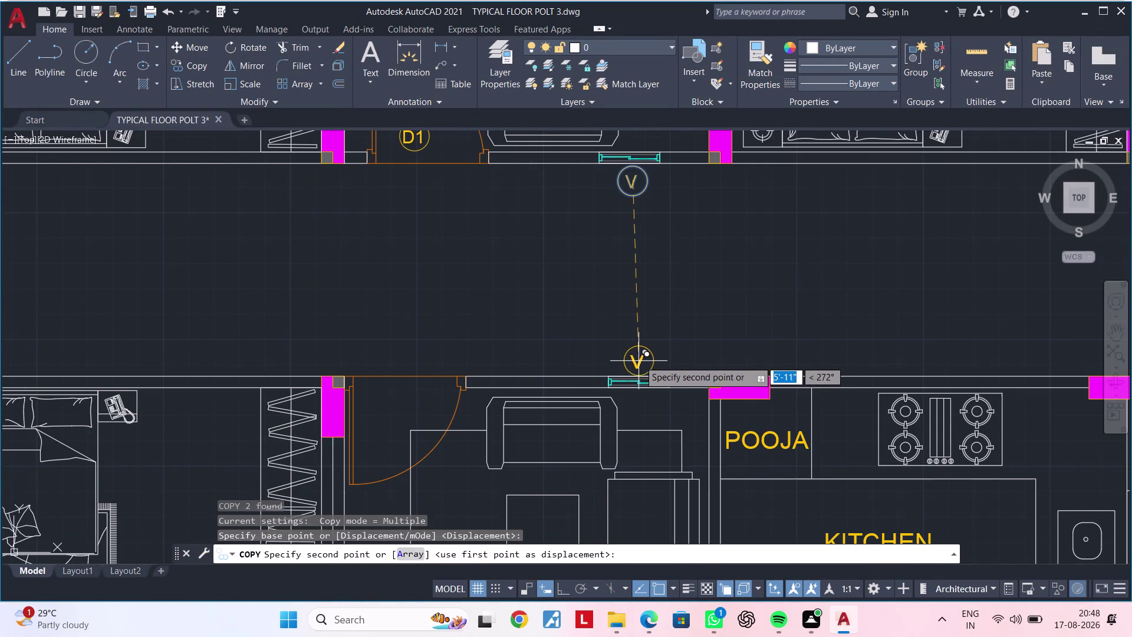
click(640, 358)
middle_drag(422, 339, 1061, 331)
middle_drag(604, 332, 1131, 327)
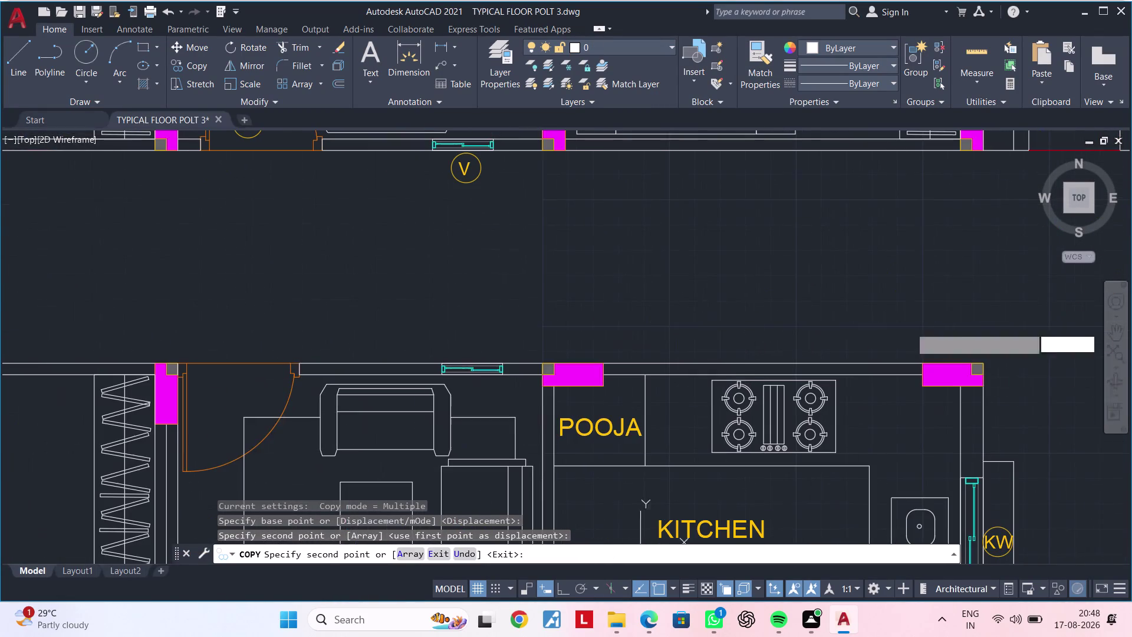
scroll(up, 3)
click(459, 359)
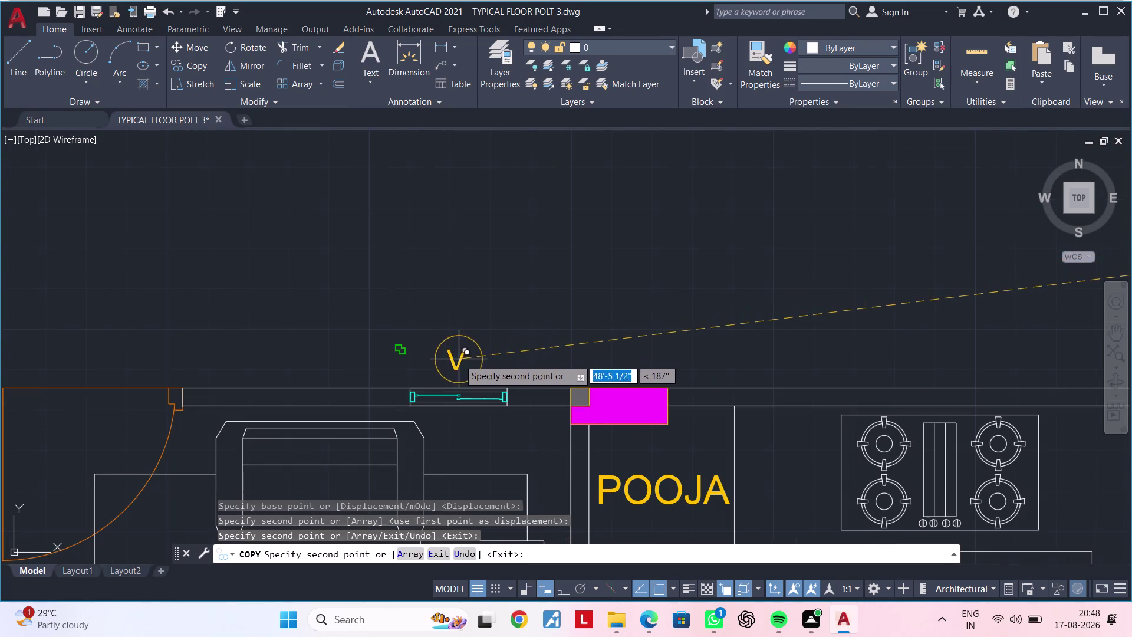
Place V tags at the two toilet windows of the next unit.
scroll(down, 3)
middle_drag(314, 317, 943, 318)
middle_drag(725, 401, 718, 266)
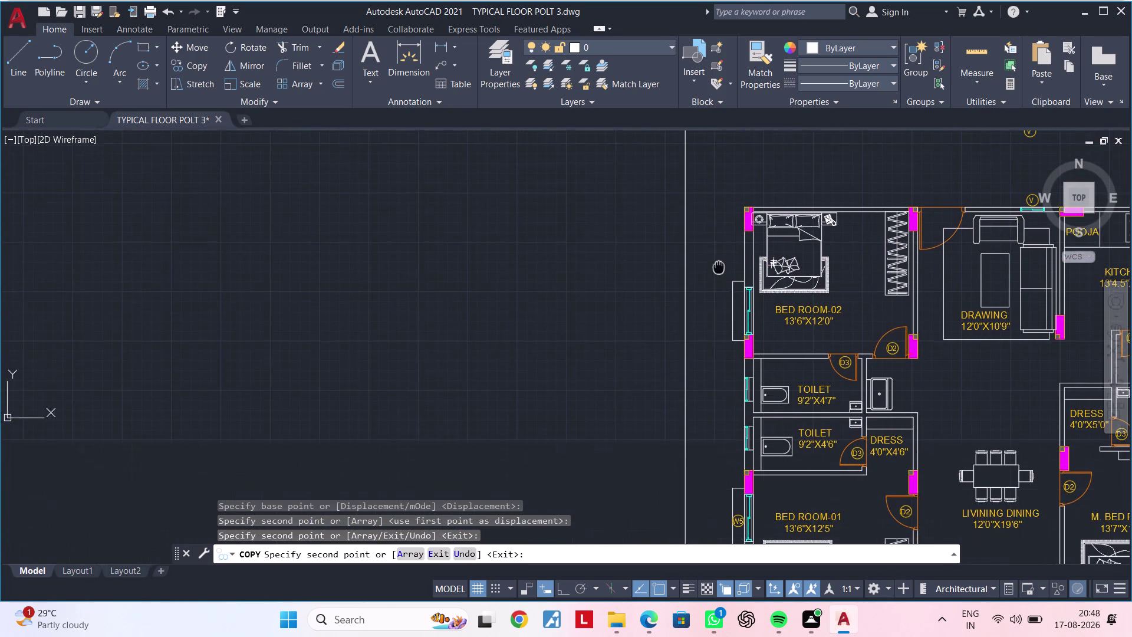
scroll(up, 3)
middle_drag(734, 365, 720, 220)
scroll(up, 3)
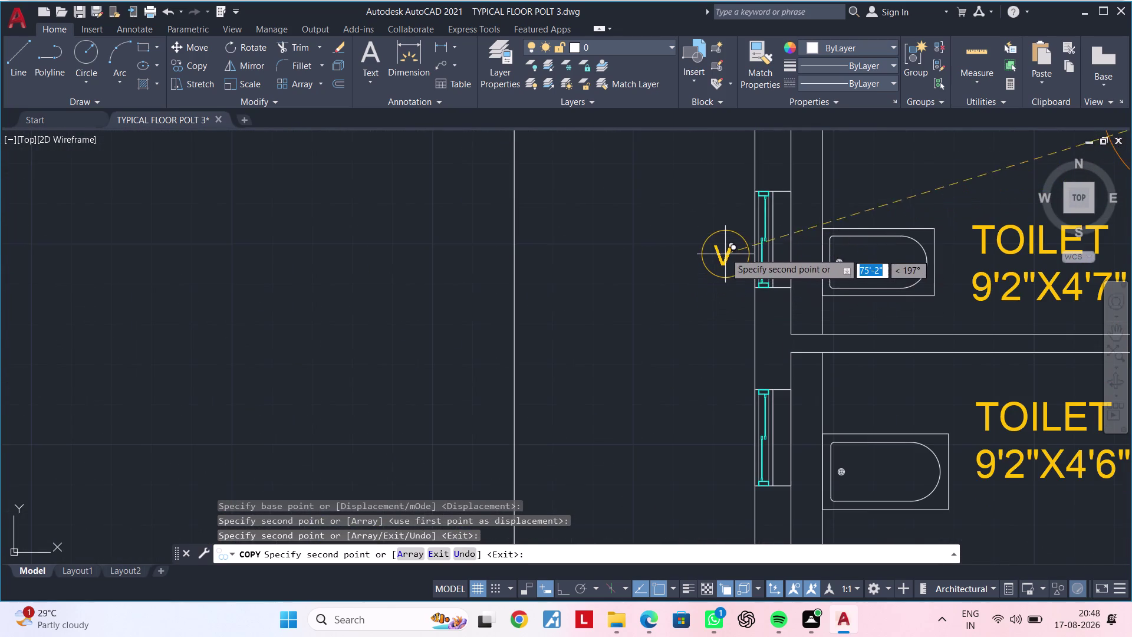
click(724, 242)
middle_drag(717, 333, 709, 186)
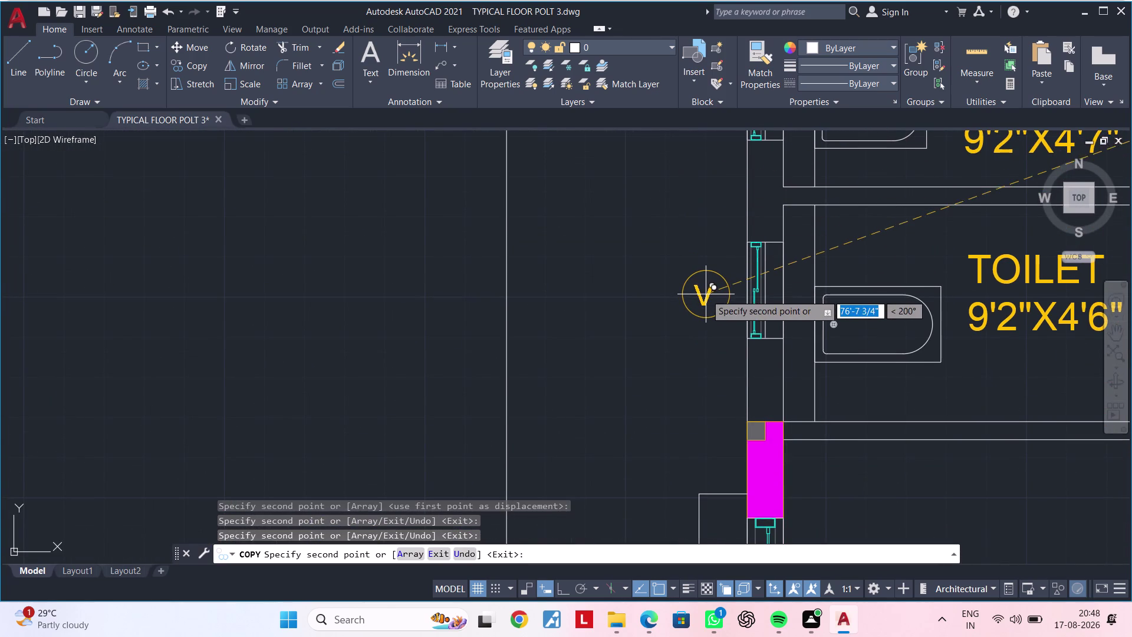
click(716, 296)
Place three more V tags by toilet windows, including the 9'0"X5'0" toilet.
scroll(down, 3)
middle_drag(725, 329, 635, 174)
scroll(up, 3)
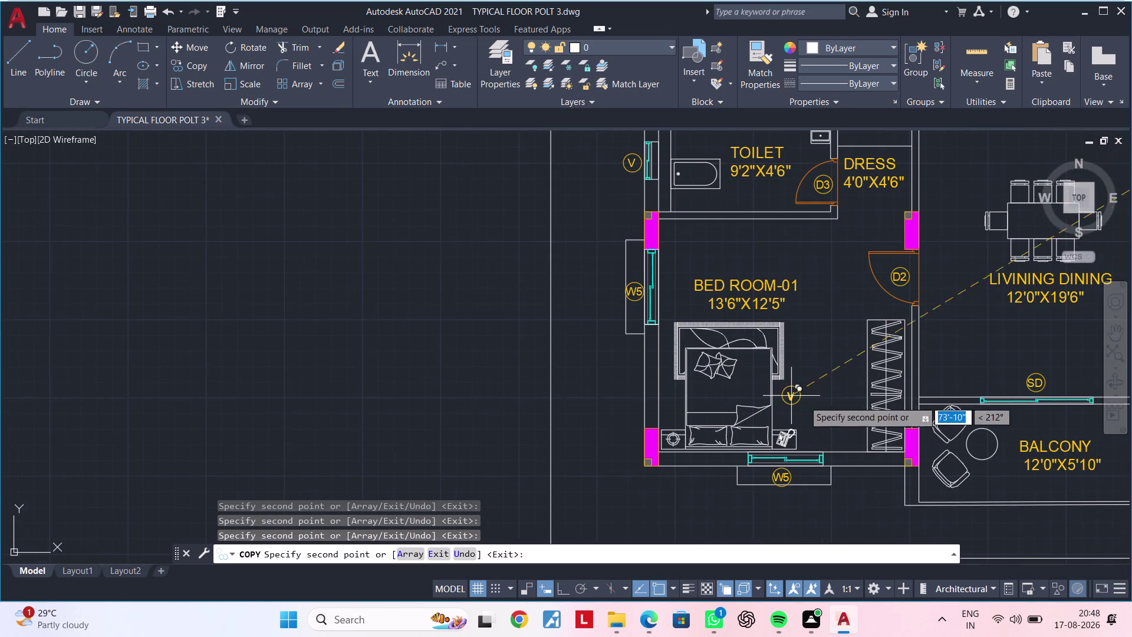
middle_drag(841, 391, 336, 361)
middle_drag(947, 330, 550, 455)
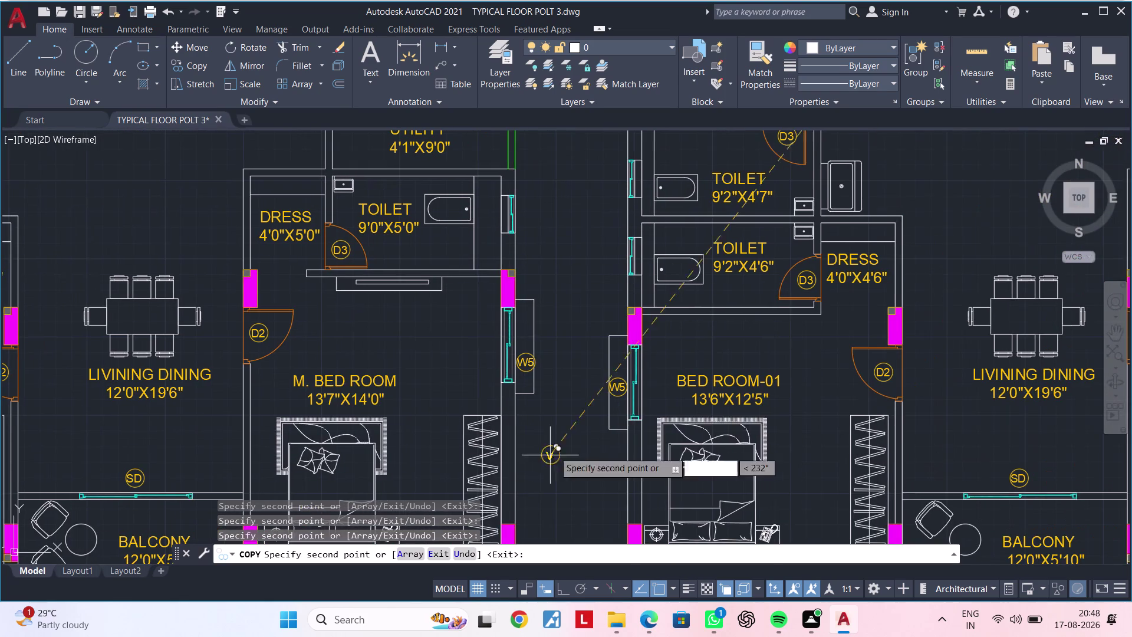
middle_drag(565, 248, 567, 365)
scroll(up, 3)
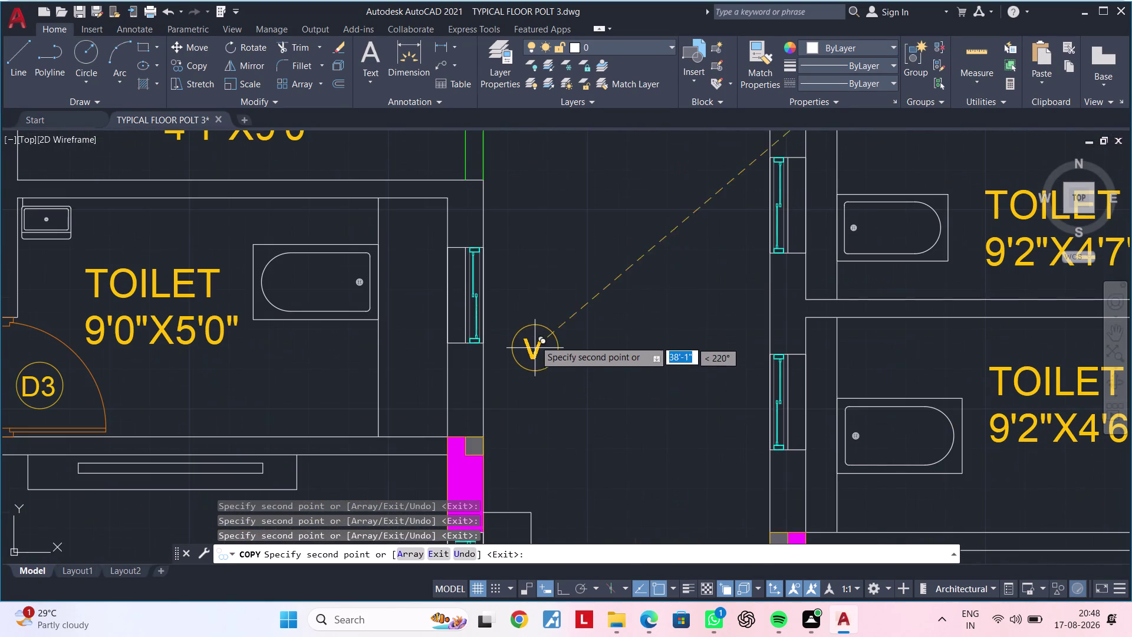
click(514, 300)
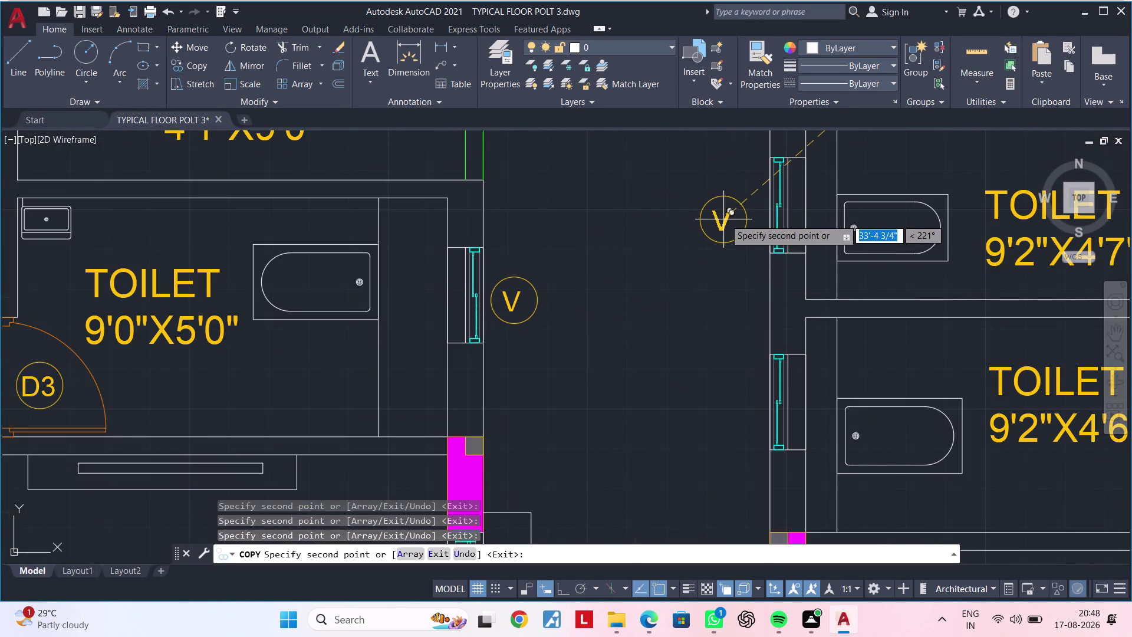
click(731, 209)
click(737, 408)
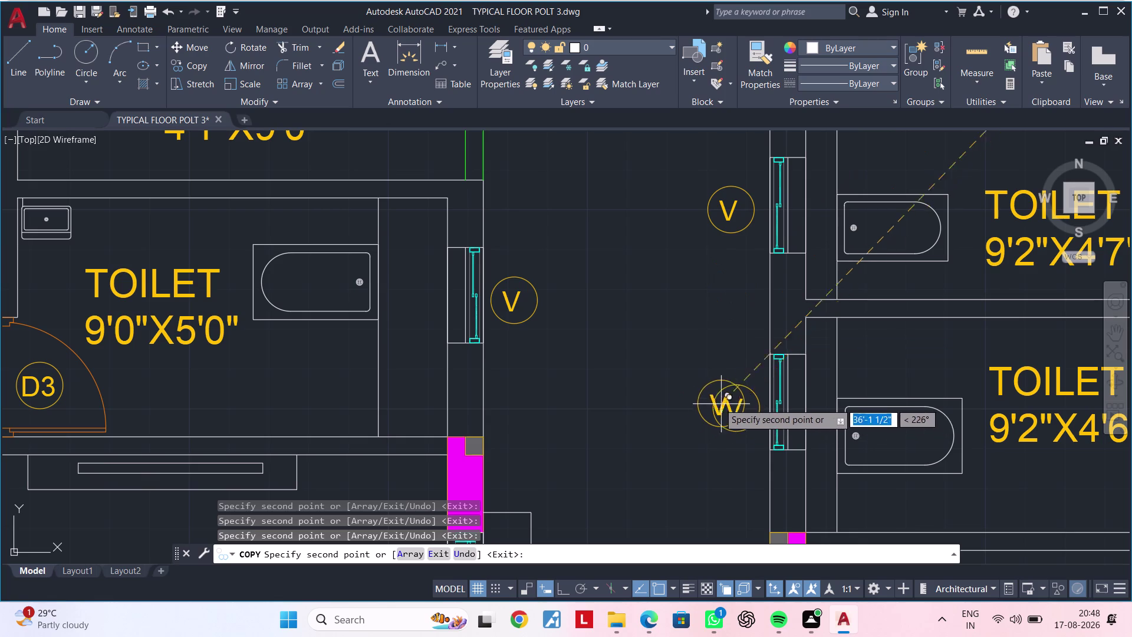
Place the last V tag at the next TOILET 9'0"X5'0" window and end the copy.
scroll(down, 3)
middle_drag(702, 373, 669, 226)
middle_drag(855, 485, 645, 486)
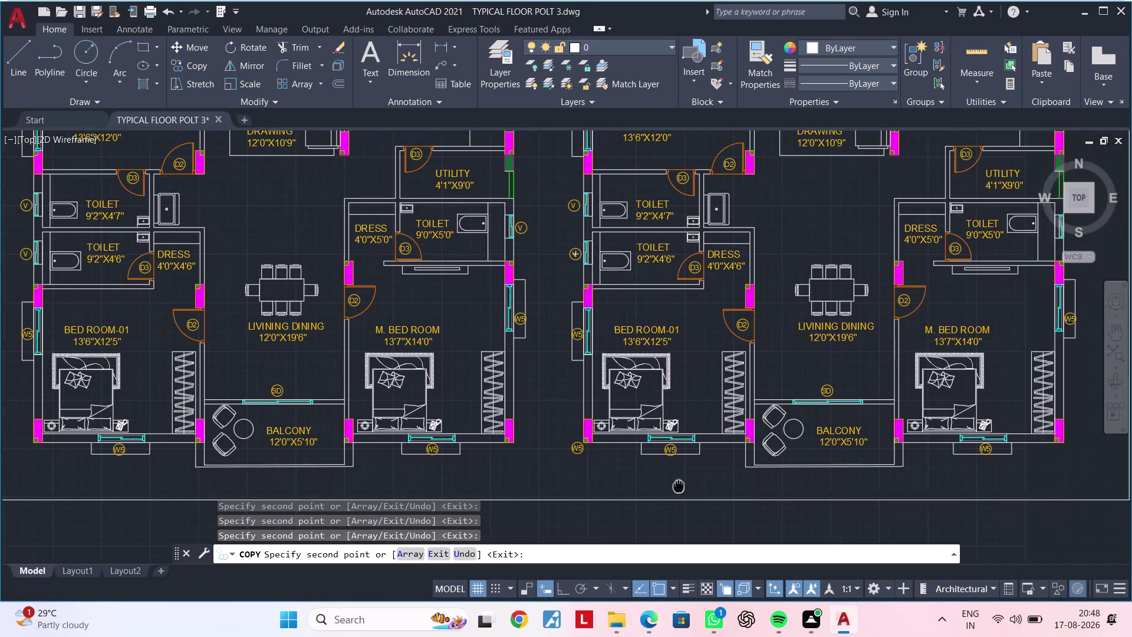
middle_drag(645, 486, 306, 487)
scroll(up, 3)
middle_drag(665, 260, 665, 435)
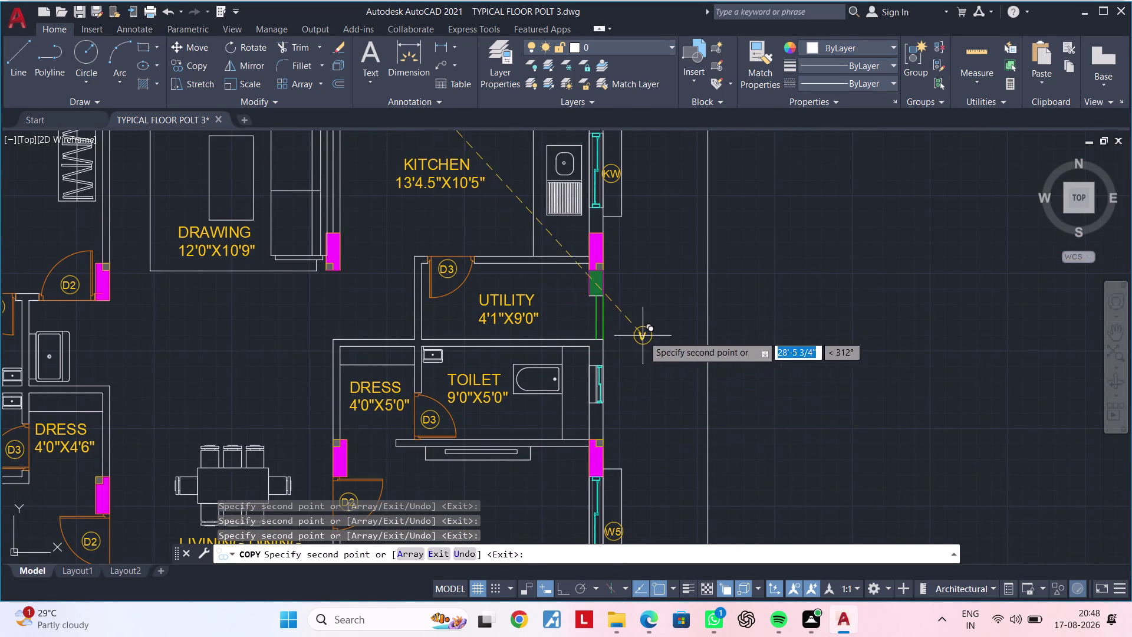
middle_drag(643, 335, 664, 296)
scroll(up, 3)
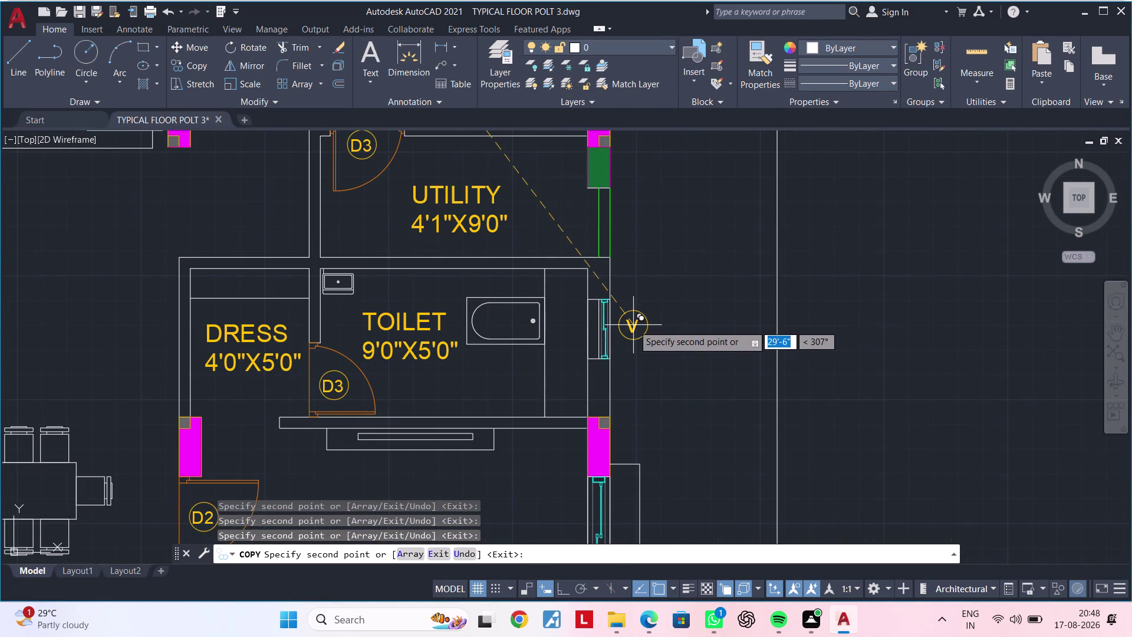
click(633, 325)
scroll(down, 3)
scroll(down, 3)
key(Escape)
key(Escape)
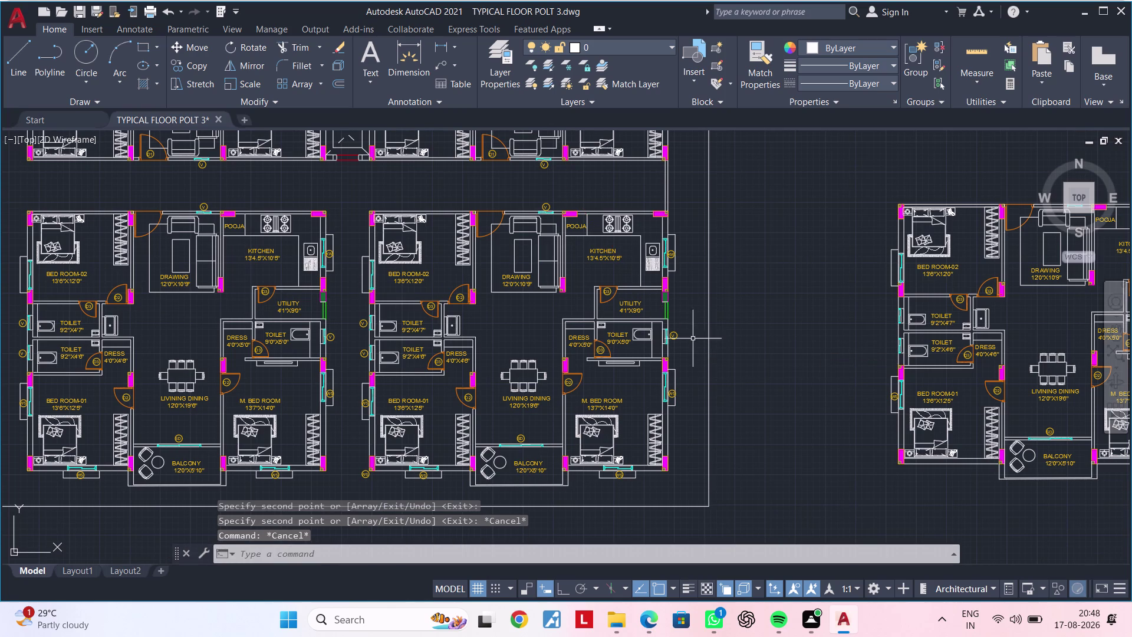
Find and select the W5 window tag beside BED ROOM-02.
scroll(up, 3)
middle_drag(680, 277, 919, 410)
scroll(down, 3)
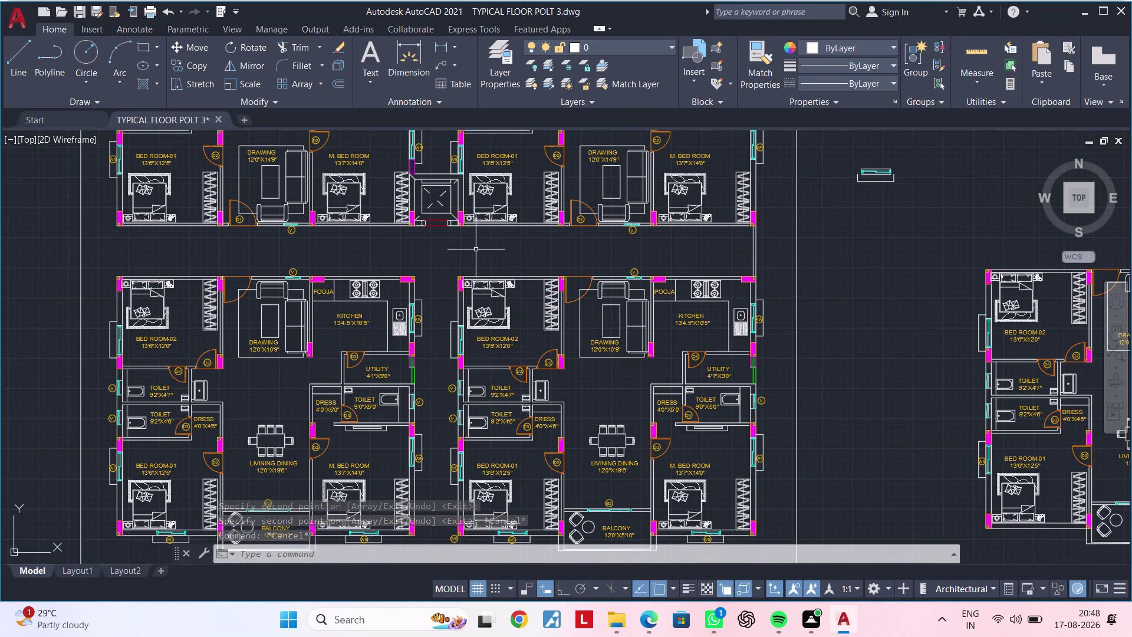
middle_drag(476, 249, 487, 435)
scroll(up, 3)
scroll(up, 3)
click(444, 228)
key(Escape)
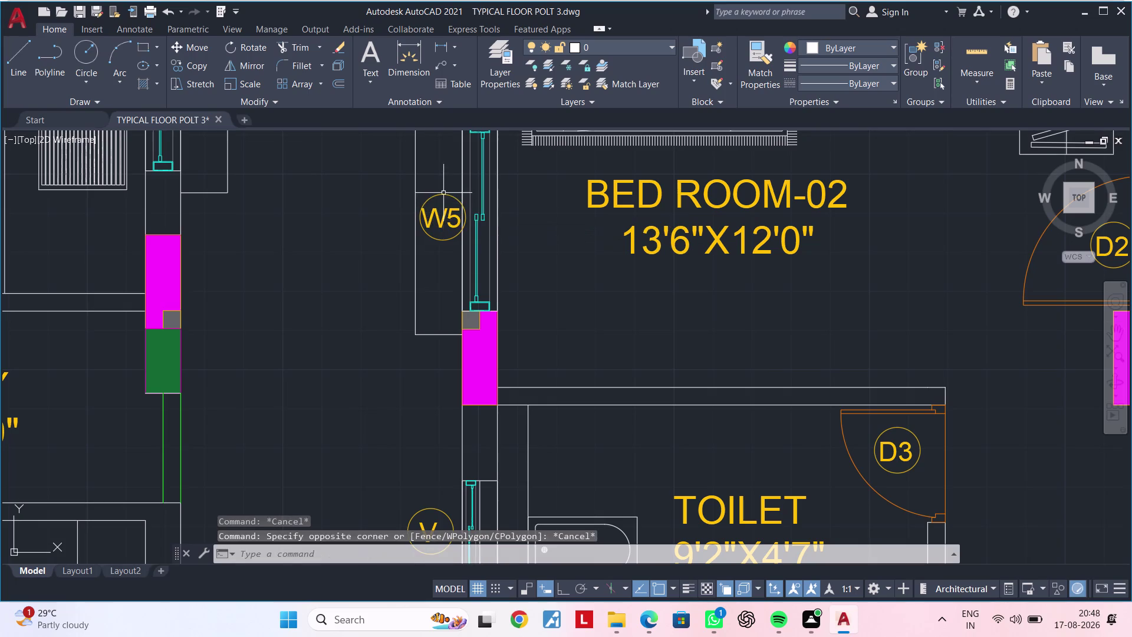
click(443, 190)
click(432, 236)
scroll(down, 3)
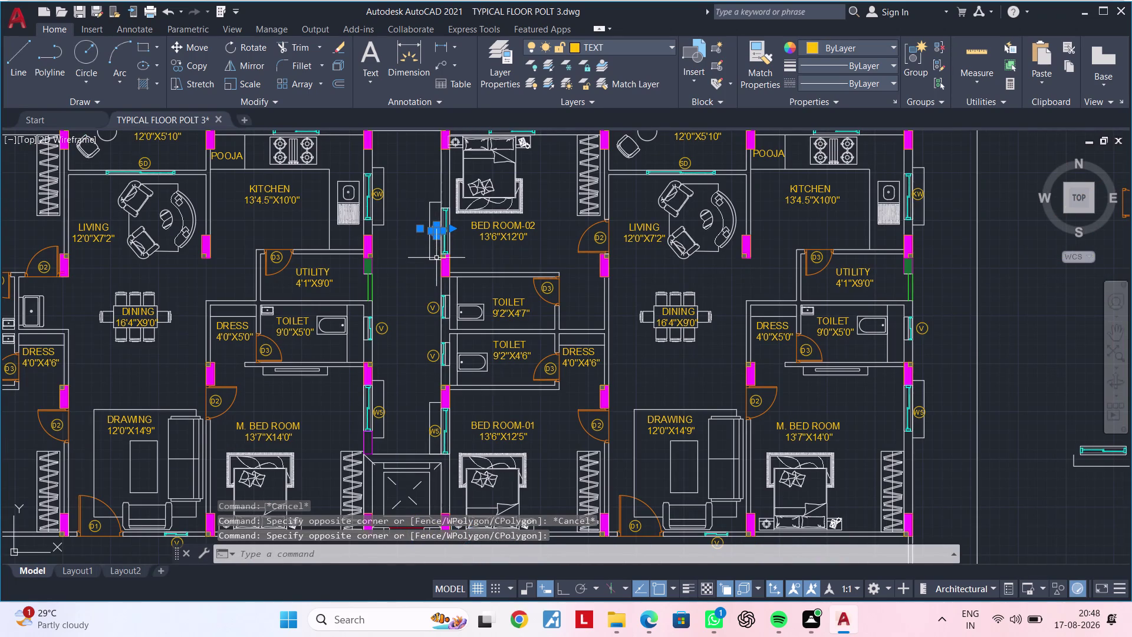
Copy the W5 tag with CO to the neighbouring unit's bedroom window.
text(CO)
key(space)
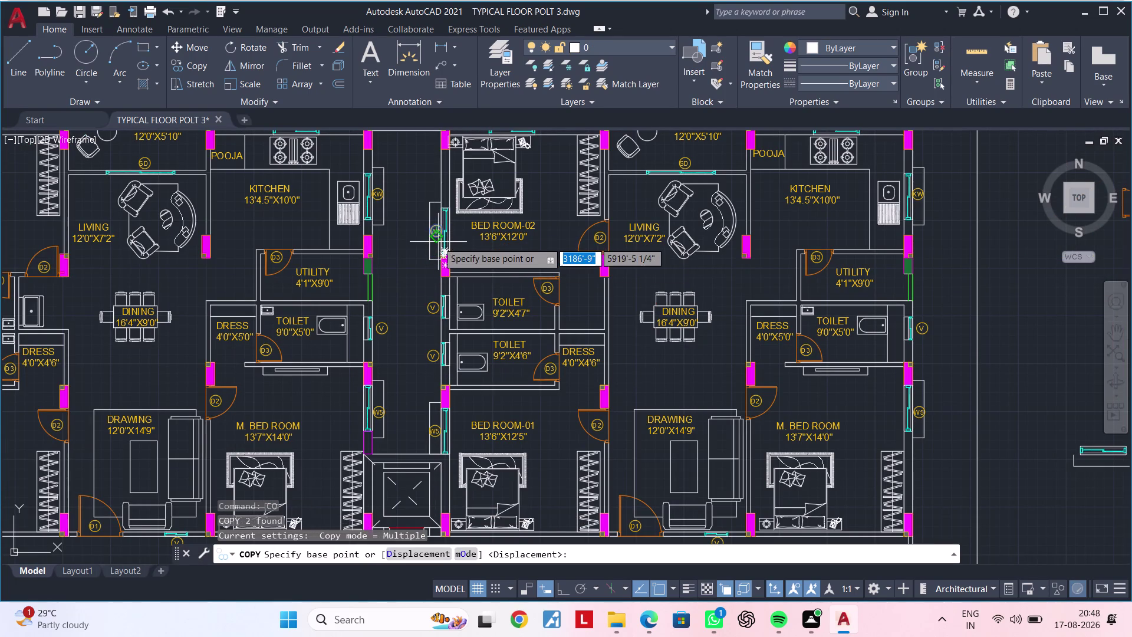
click(438, 236)
scroll(down, 3)
middle_drag(389, 333, 815, 183)
middle_drag(522, 355, 551, 252)
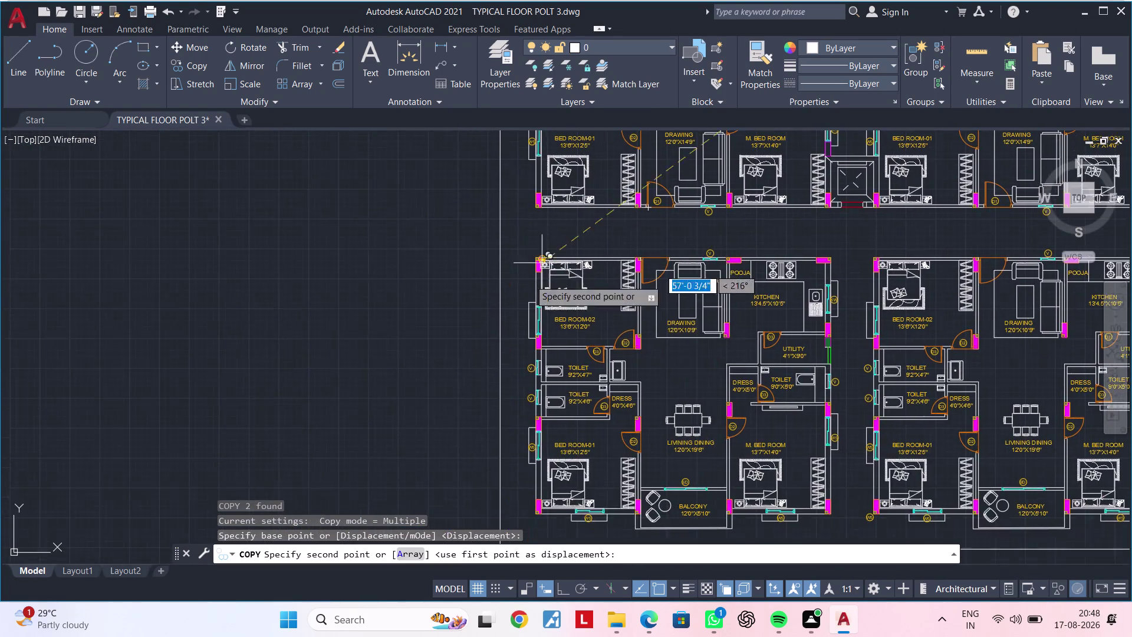
scroll(up, 3)
scroll(up, 3)
click(557, 314)
Place another W5 copy at the next BED ROOM-02 window and end copying.
scroll(down, 3)
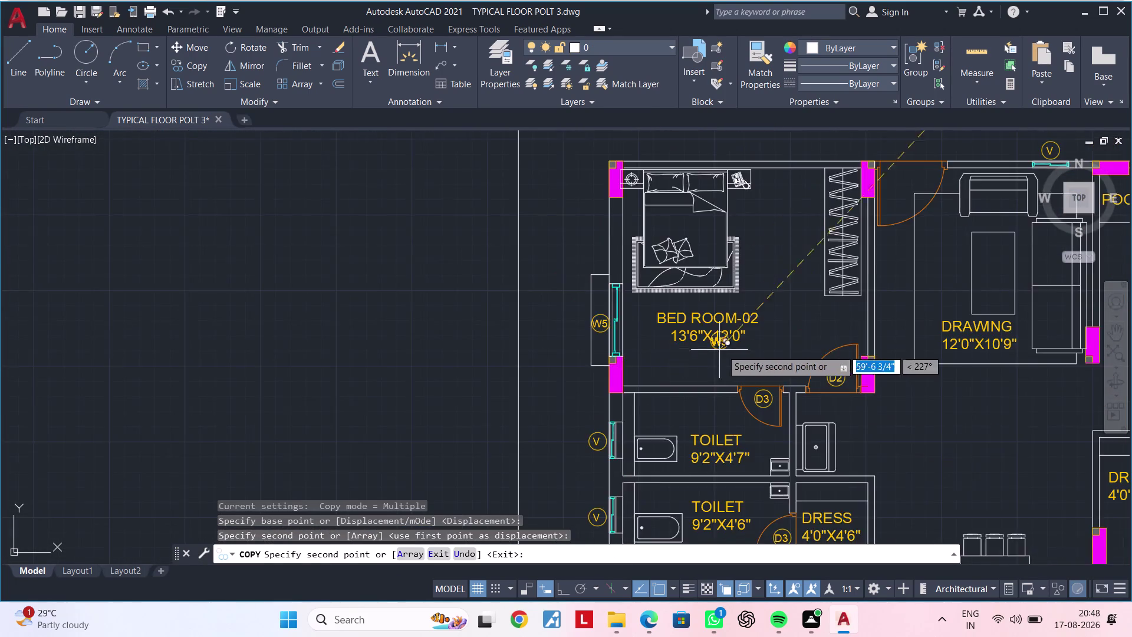
middle_drag(830, 353, 142, 269)
scroll(up, 3)
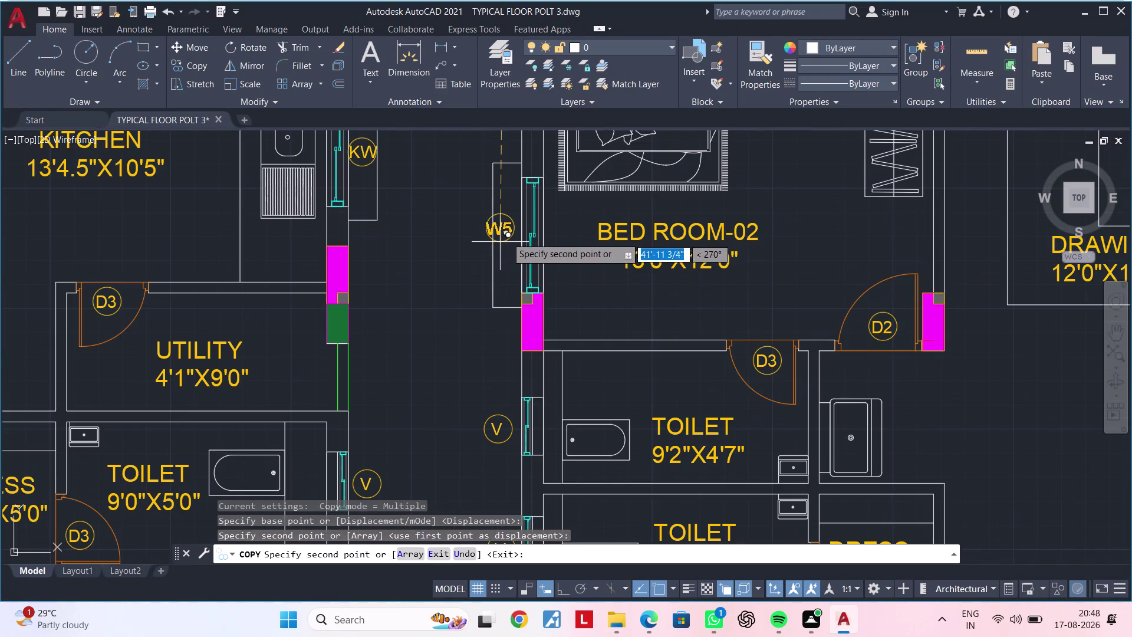
click(508, 236)
scroll(down, 3)
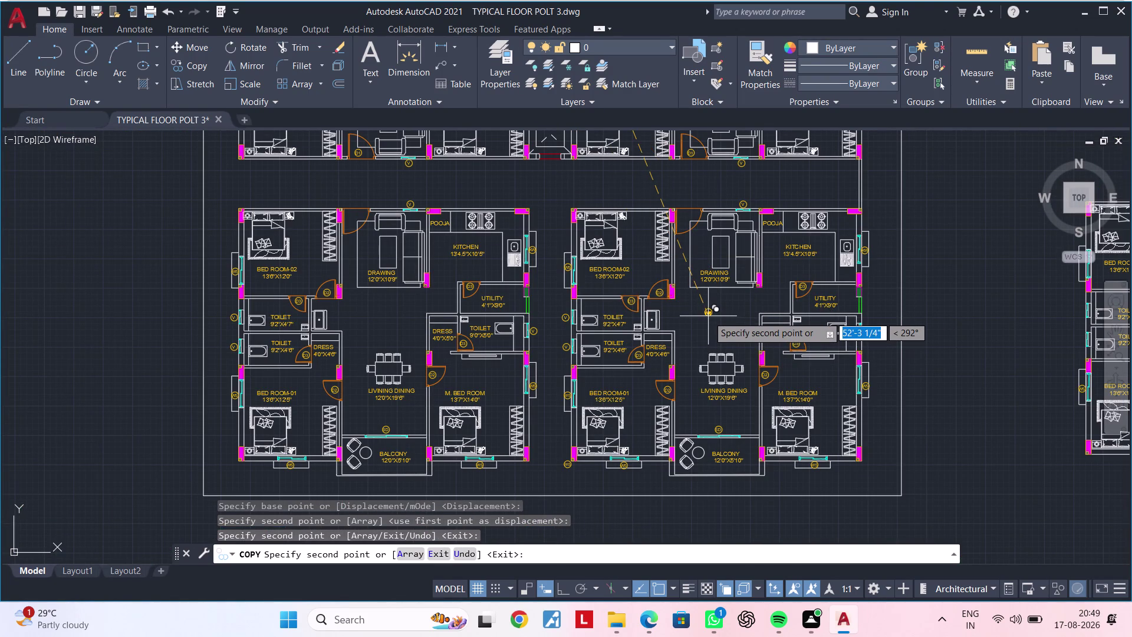
key(Escape)
key(Escape)
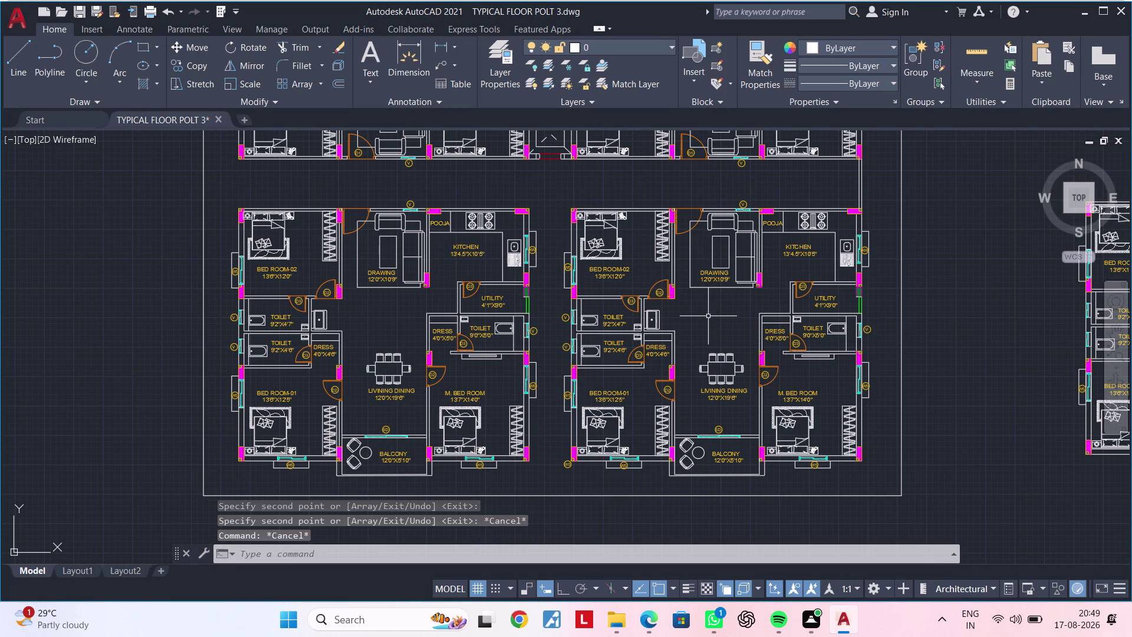
key(Escape)
key(Escape)
key(Escape)
Zoom into the bedroom below and try selecting the stray W5 tag.
key(Escape)
key(Escape)
scroll(up, 3)
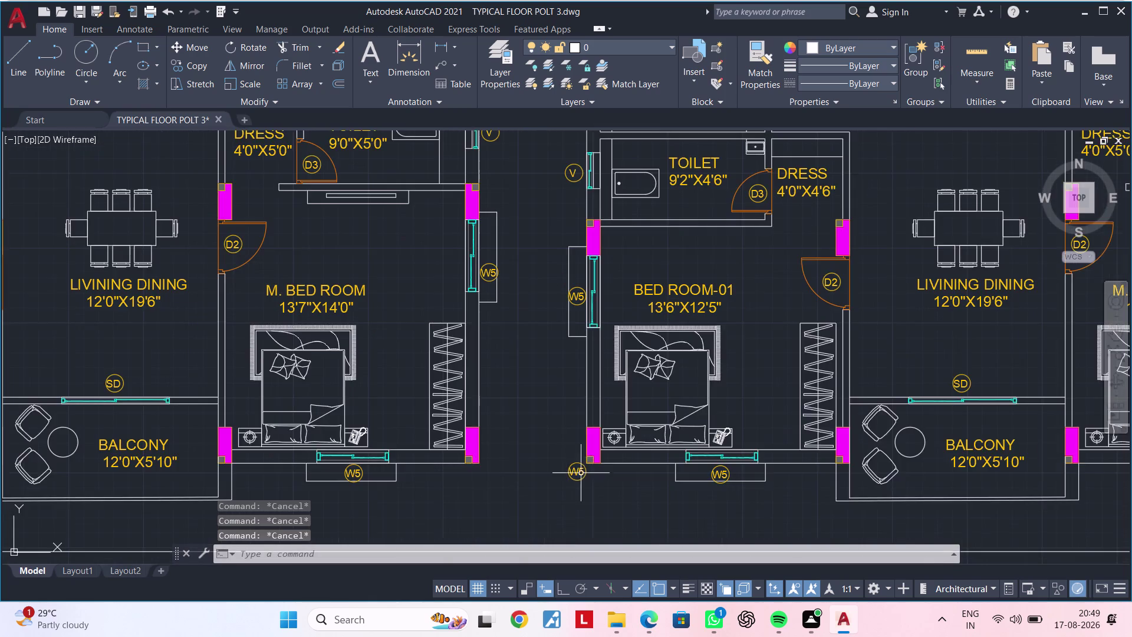
middle_drag(579, 475, 517, 421)
scroll(up, 3)
drag(484, 381, 487, 387)
click(529, 449)
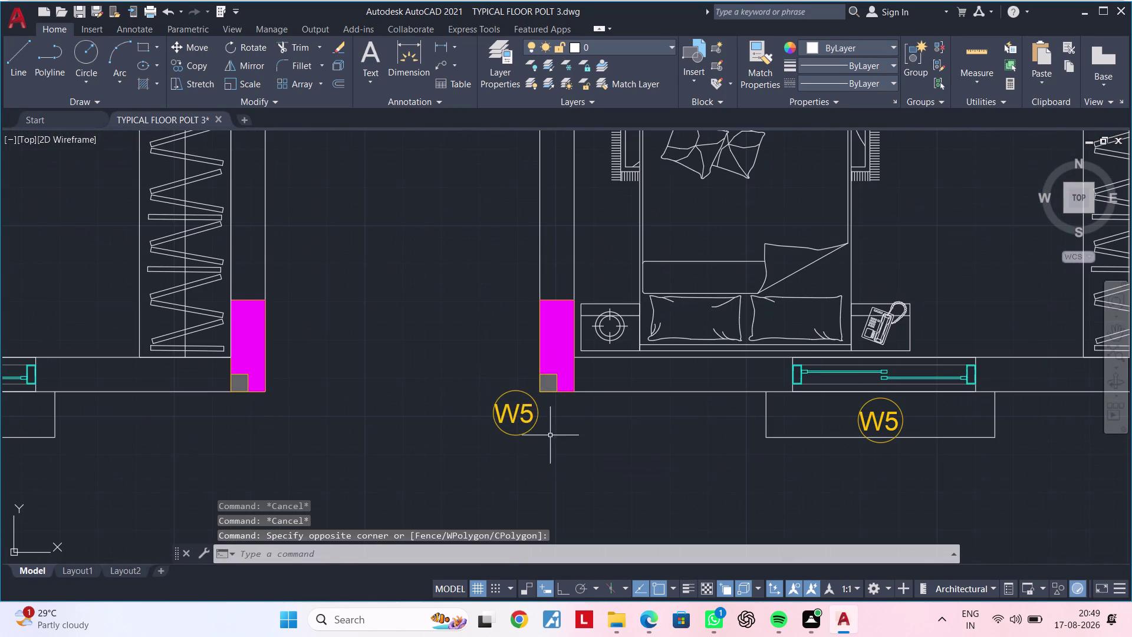
click(550, 434)
double_click(446, 389)
key(Escape)
key(Escape)
double_click(460, 380)
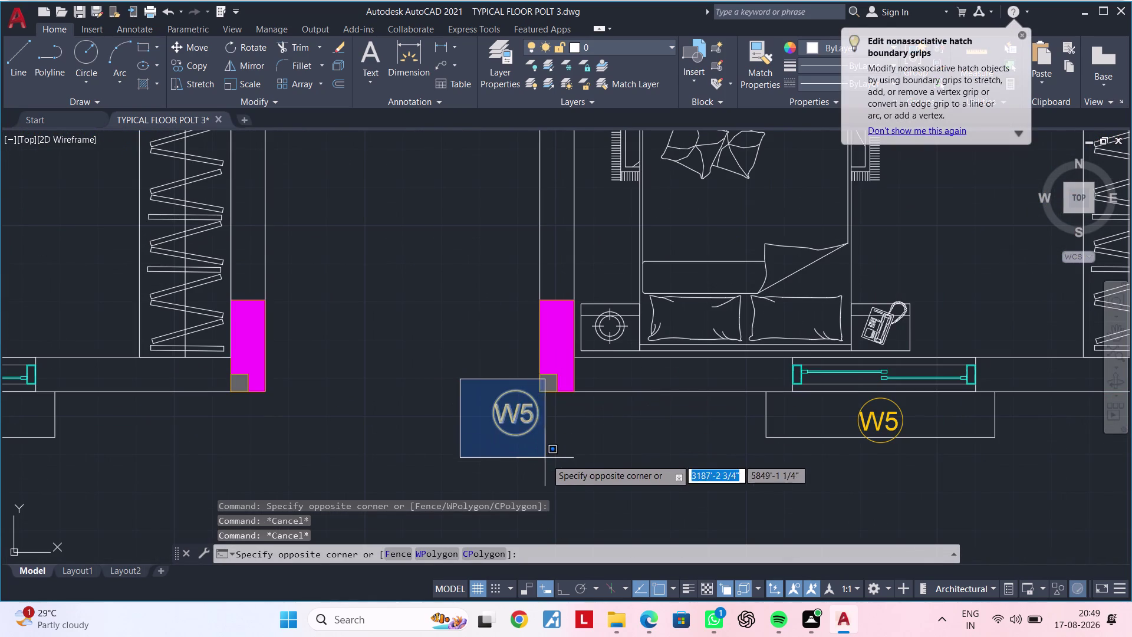
Window-select and delete the extra W5 tag outside the wall.
click(548, 462)
key(Delete)
scroll(down, 3)
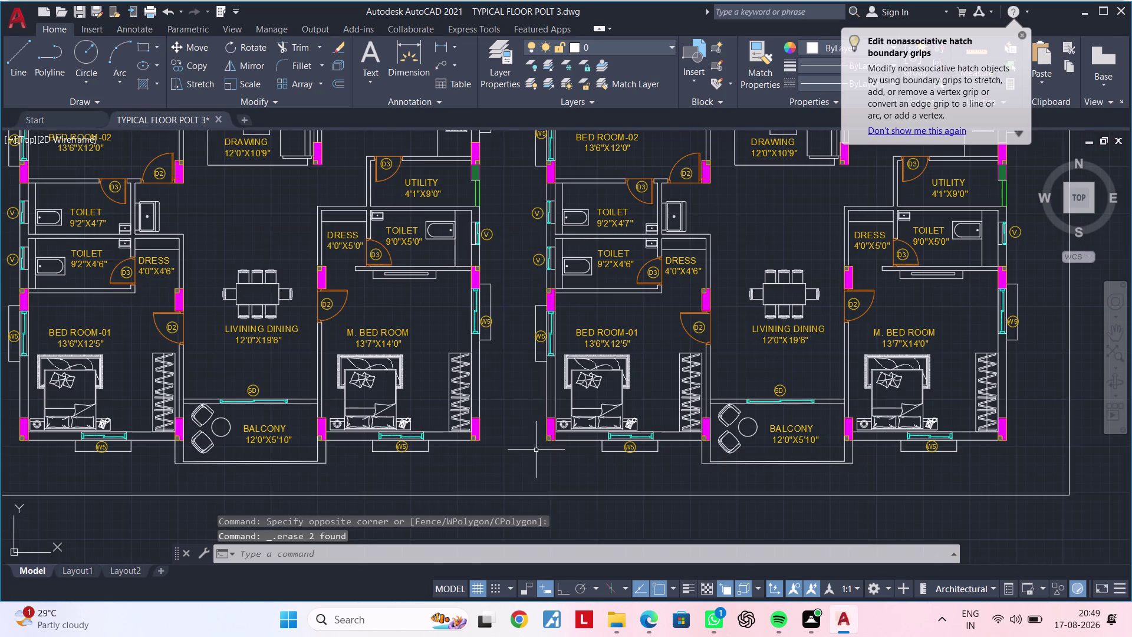
key(Escape)
key(Escape)
scroll(up, 3)
key(Escape)
key(Escape)
key(Escape)
scroll(down, 3)
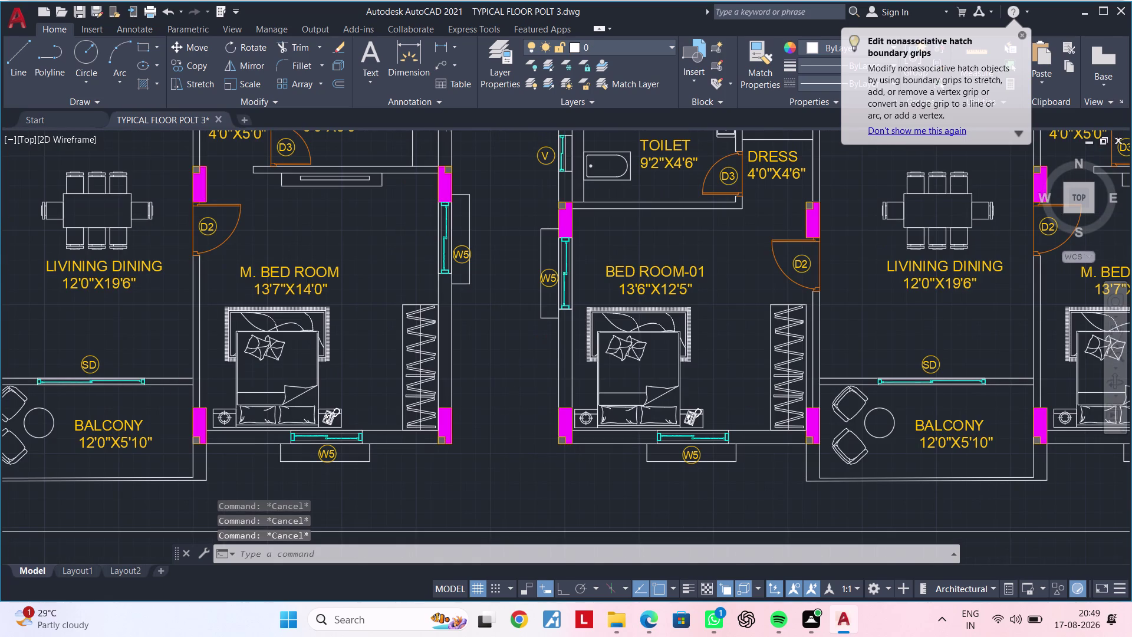
Pan over the plan to the drawing room's D1 entrance door tag.
middle_drag(513, 417, 628, 379)
middle_drag(614, 401, 565, 530)
middle_drag(586, 350, 581, 392)
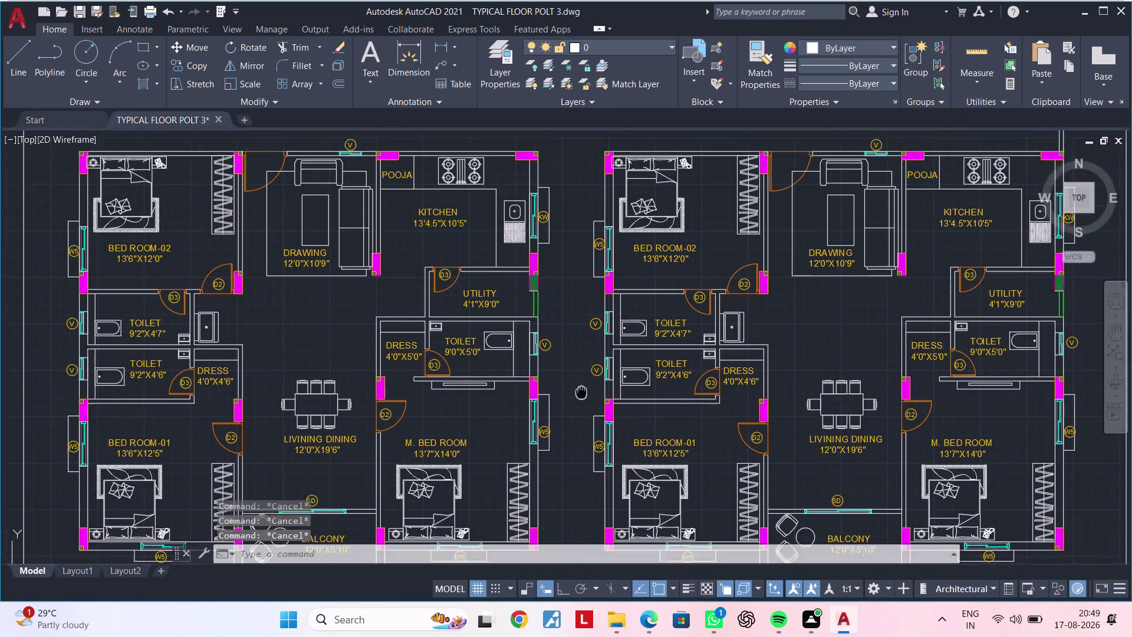
middle_drag(581, 392, 564, 488)
middle_drag(562, 381, 503, 465)
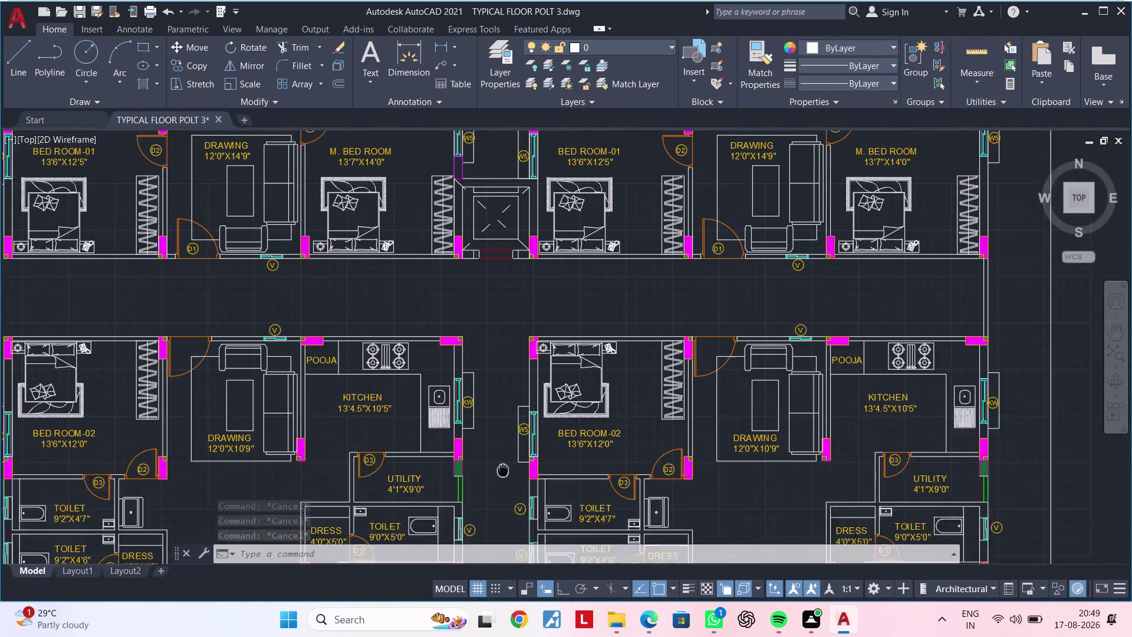
middle_drag(504, 464, 502, 497)
middle_drag(691, 348, 560, 353)
scroll(up, 3)
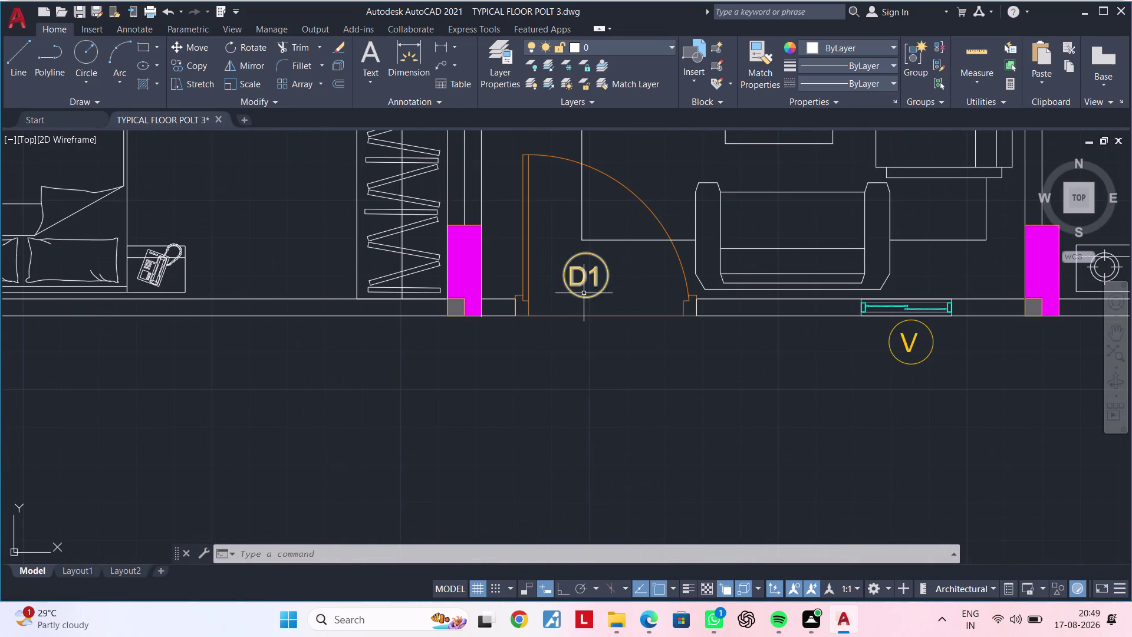
Select the D1 door tag and start copying it from its base point.
click(583, 287)
key(Escape)
click(617, 273)
click(554, 290)
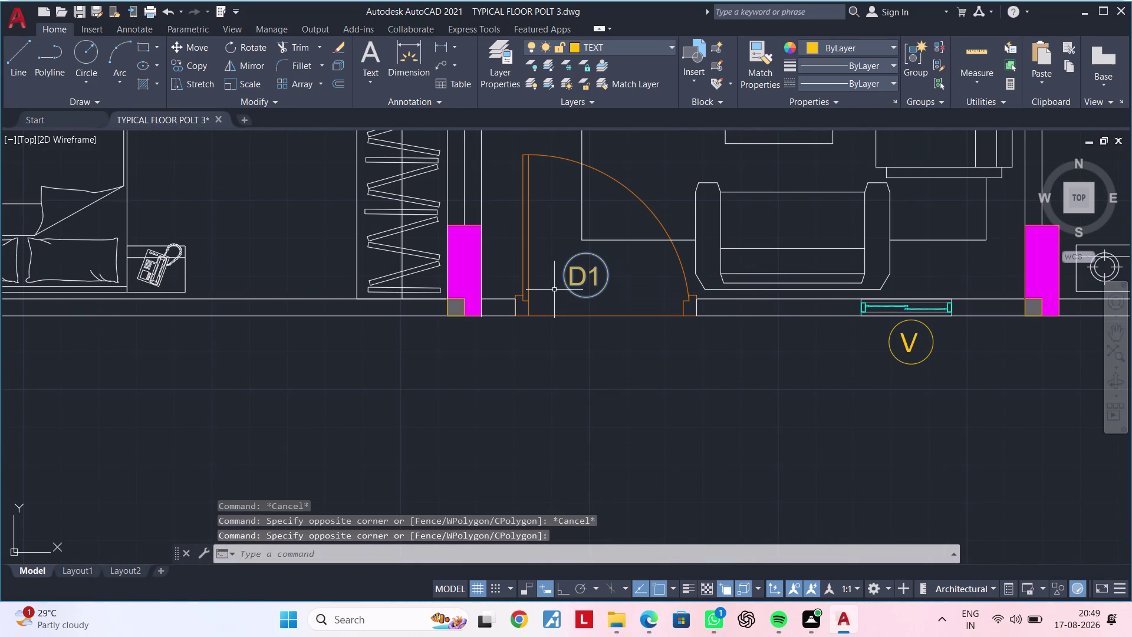
text(CO)
key(space)
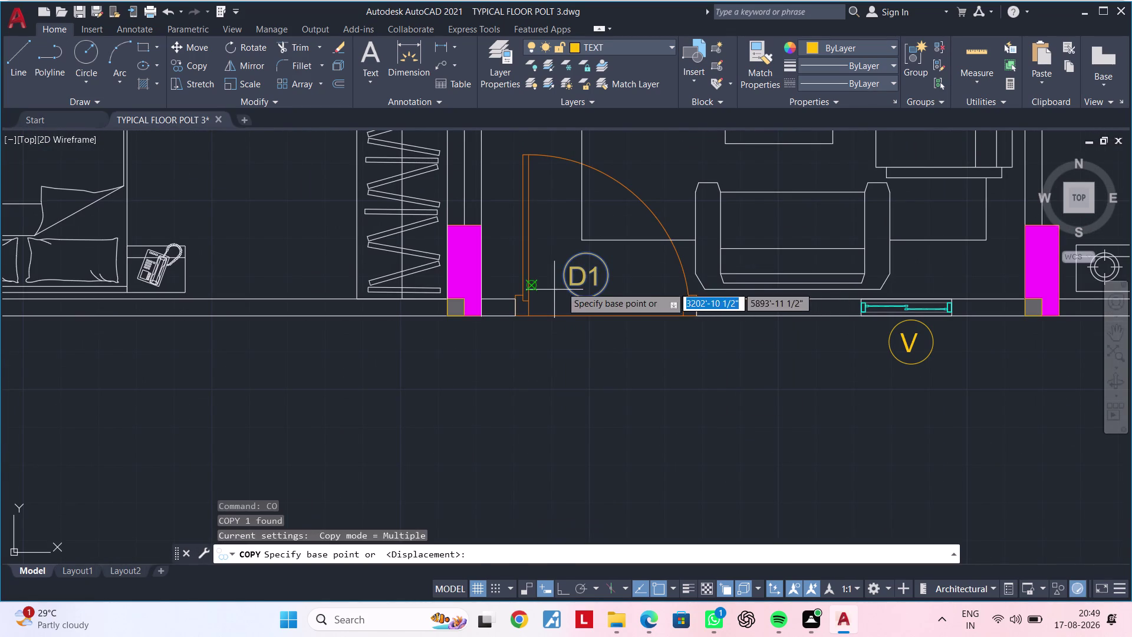
click(583, 277)
Place D1 copies at two other flats' drawing room entrance doors.
scroll(down, 3)
middle_drag(593, 387, 616, 255)
scroll(up, 3)
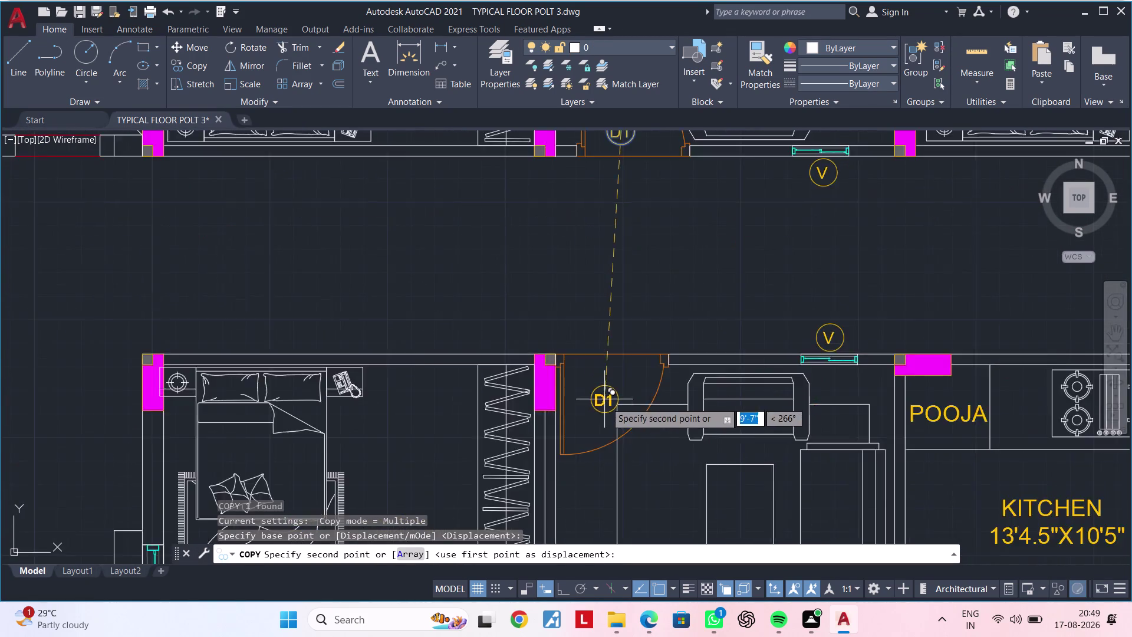
click(606, 363)
scroll(down, 3)
middle_drag(444, 300, 862, 296)
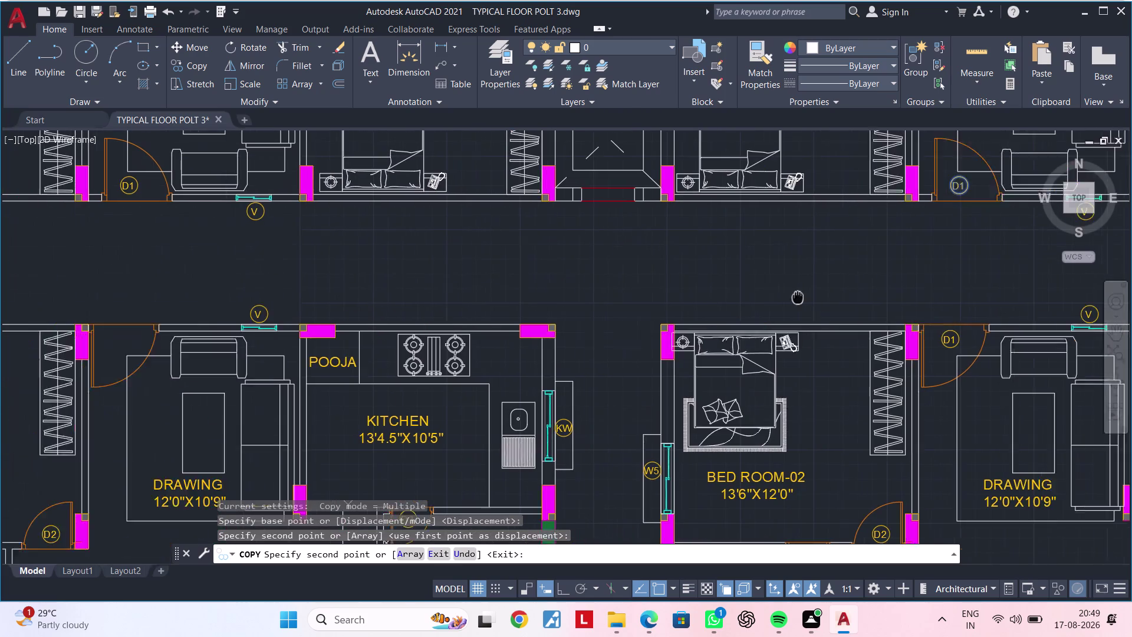
middle_drag(862, 296, 864, 296)
middle_drag(447, 297, 911, 291)
scroll(up, 3)
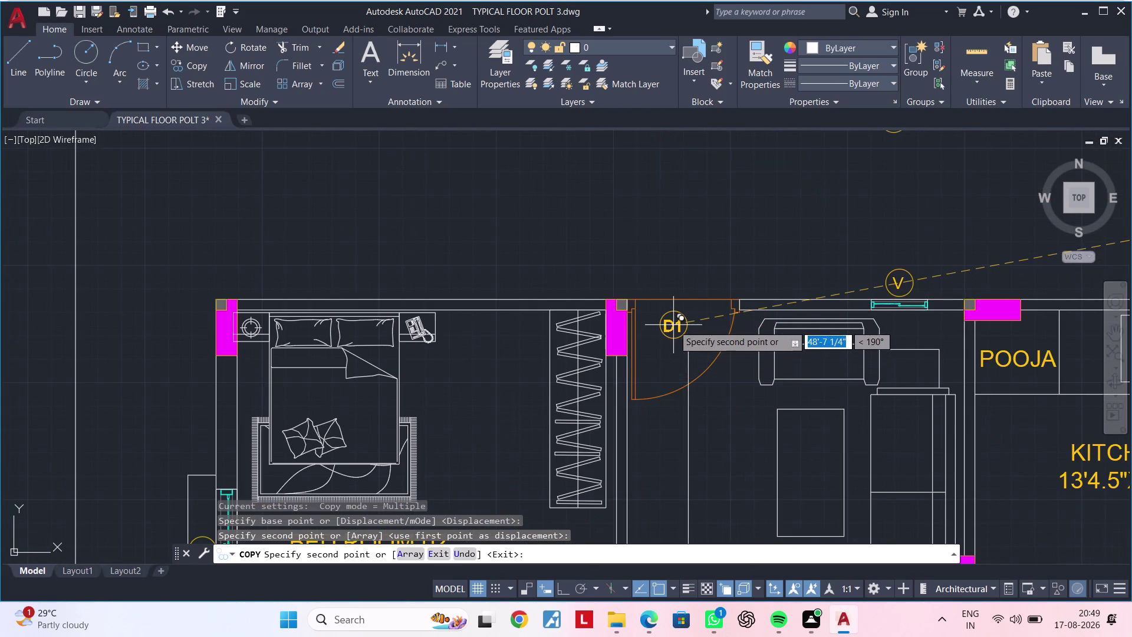
click(673, 325)
scroll(down, 3)
Exit the copy command and clear any remaining commands.
key(Escape)
key(Escape)
middle_drag(732, 246, 527, 283)
key(Escape)
key(Escape)
key(Escape)
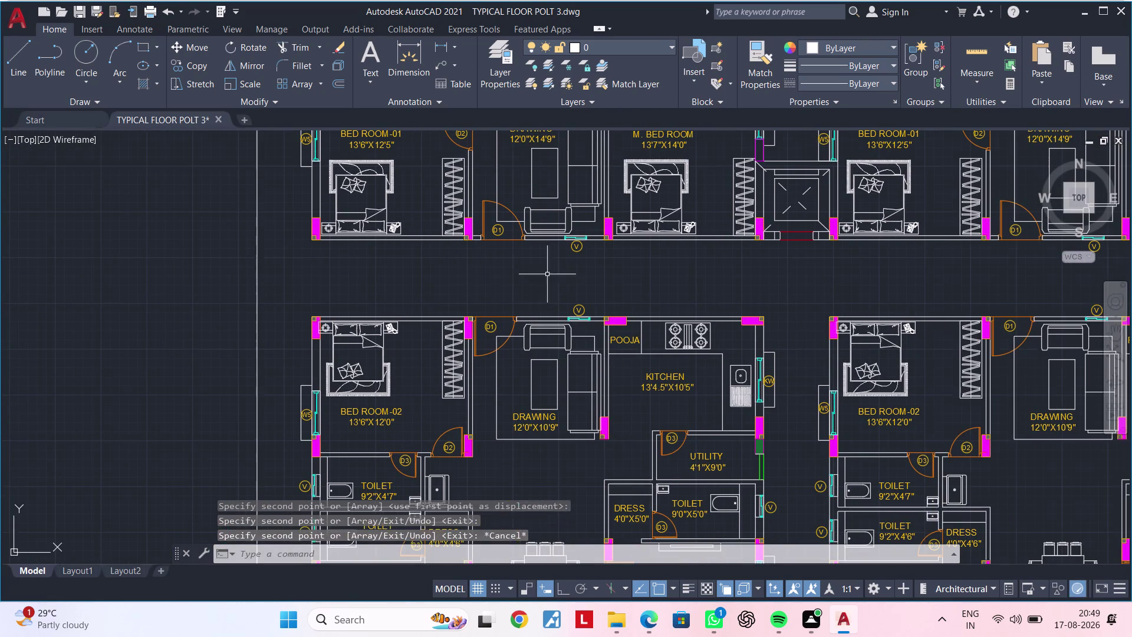
key(Escape)
middle_drag(478, 285, 576, 283)
key(Escape)
key(Escape)
key(Escape)
key(Escape)
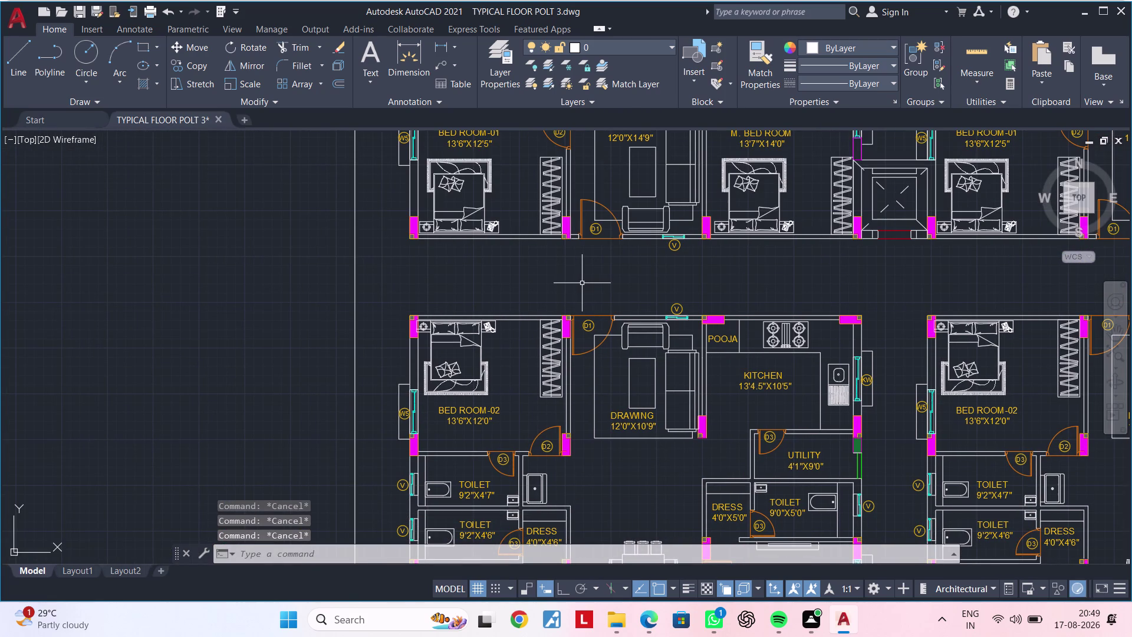
key(Escape)
key(Escape)
key(Escape)
key(Escape)
key(Escape)
key(Escape)
scroll(up, 3)
key(Escape)
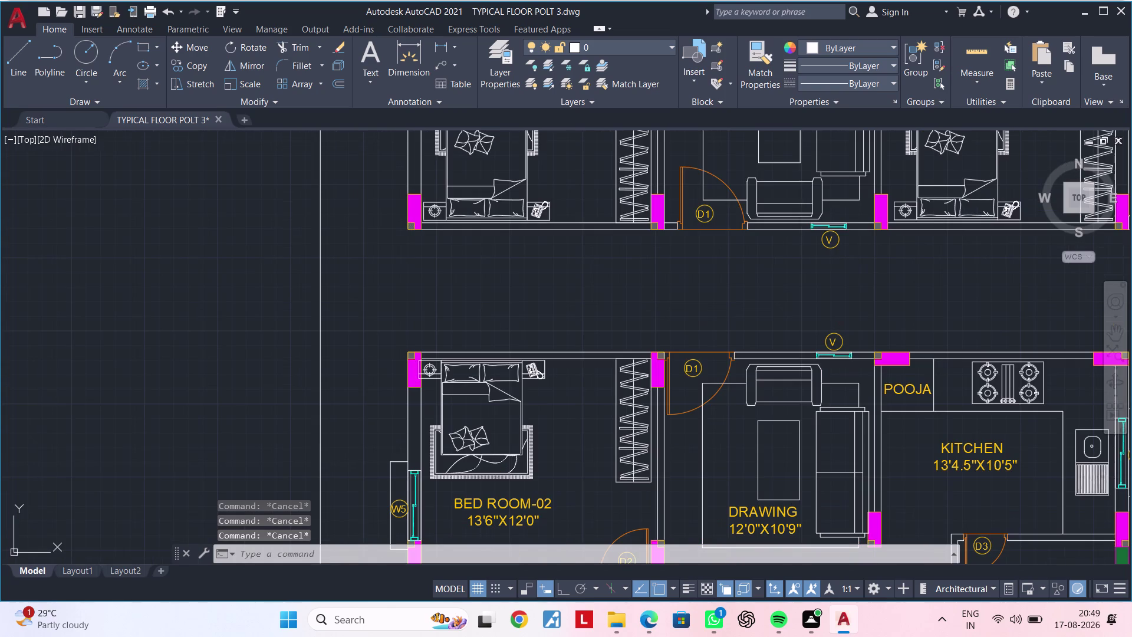
key(Escape)
text(RE)
key(c)
key(space)
scroll(up, 3)
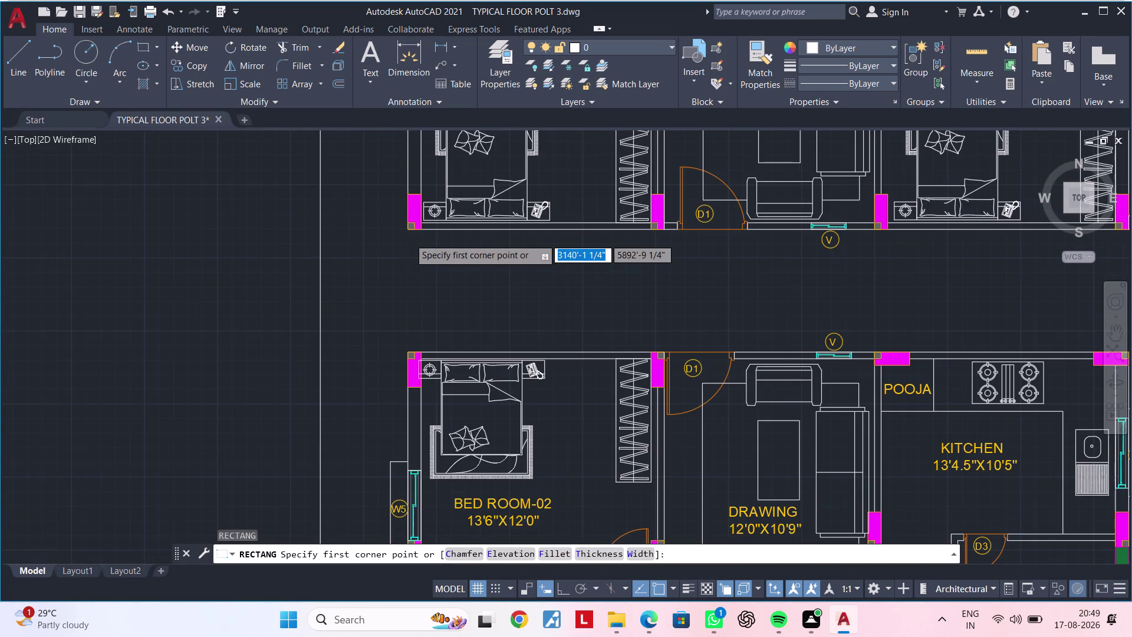
scroll(up, 3)
click(401, 215)
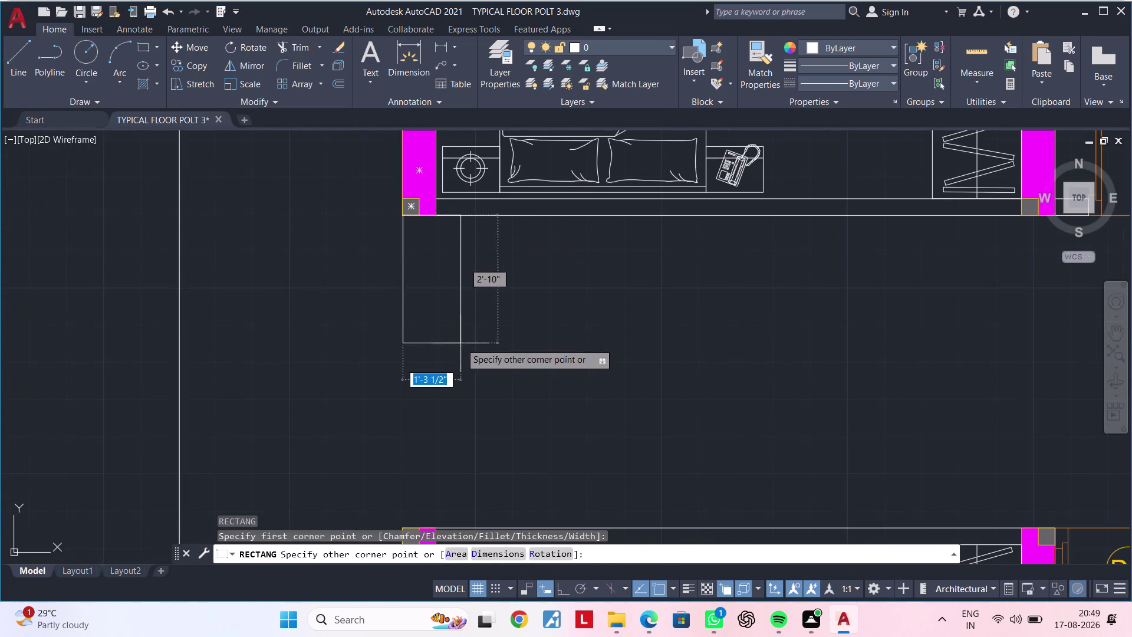
middle_drag(460, 344, 450, 243)
click(424, 423)
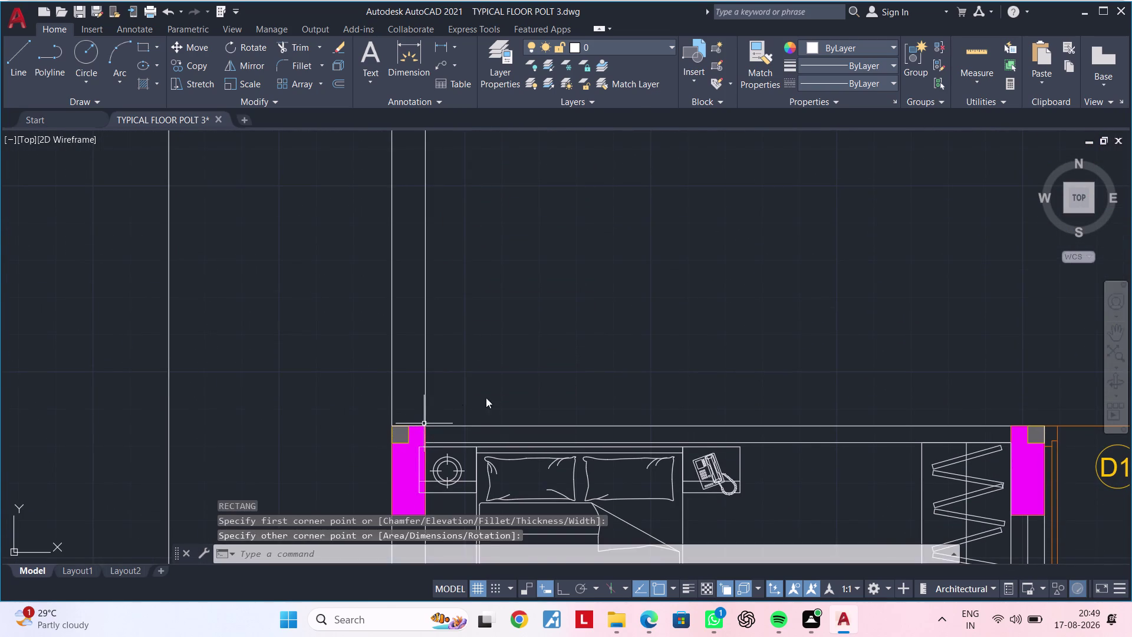
scroll(down, 3)
key(Escape)
key(Escape)
middle_drag(665, 379, 294, 358)
middle_drag(582, 342, 421, 340)
key(space)
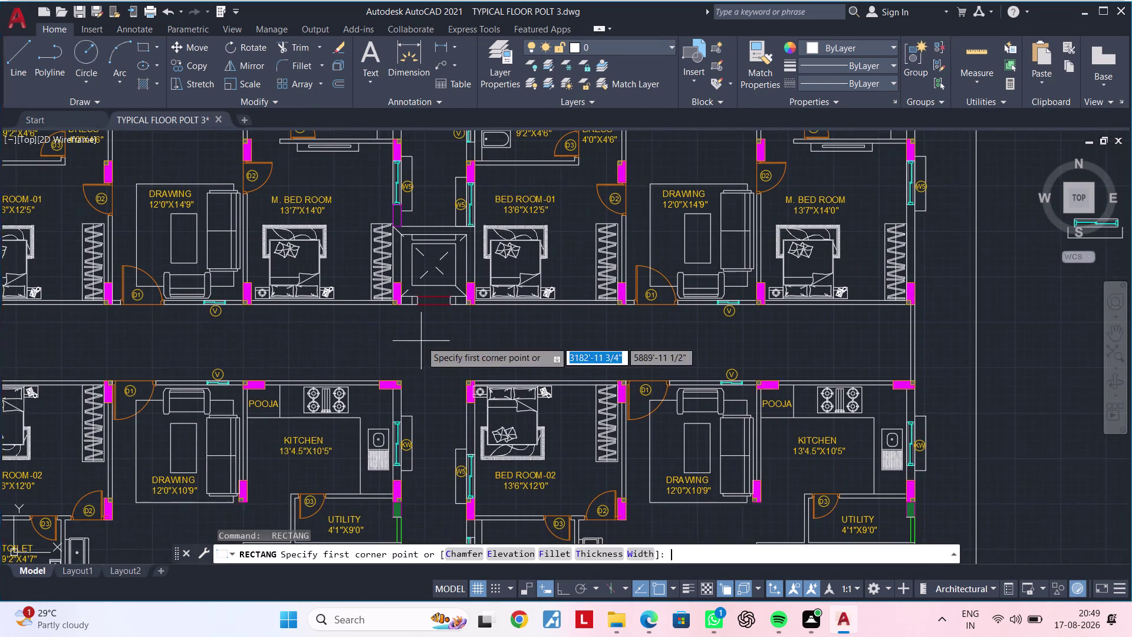
scroll(up, 3)
middle_drag(411, 398, 397, 302)
scroll(up, 3)
click(357, 316)
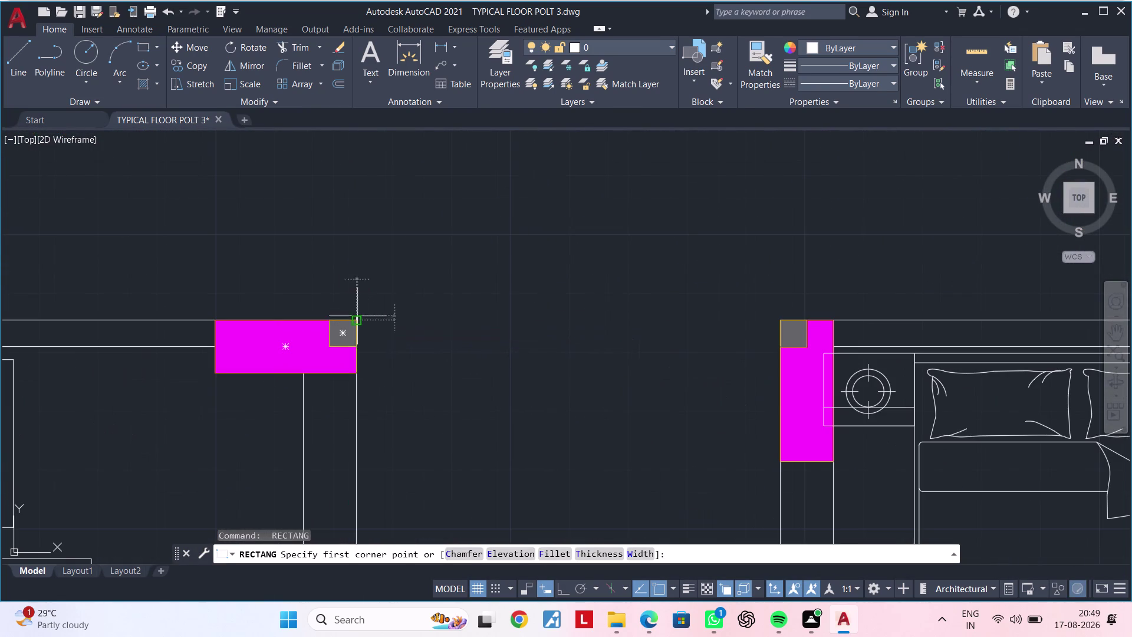
click(778, 343)
scroll(down, 3)
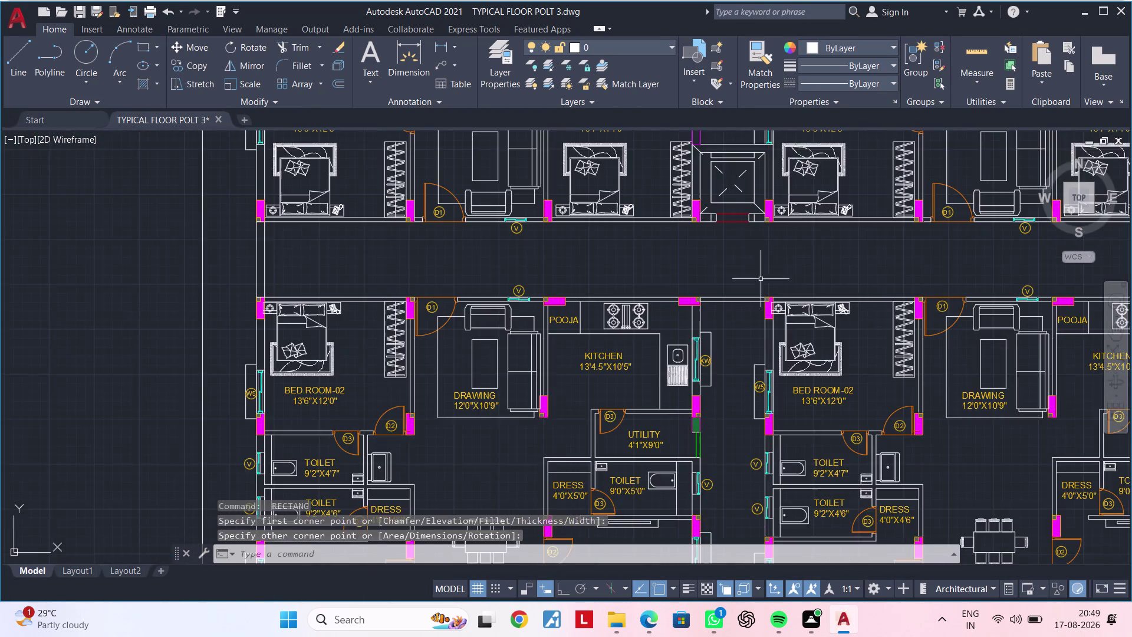
middle_drag(726, 254, 441, 301)
middle_drag(469, 309, 305, 328)
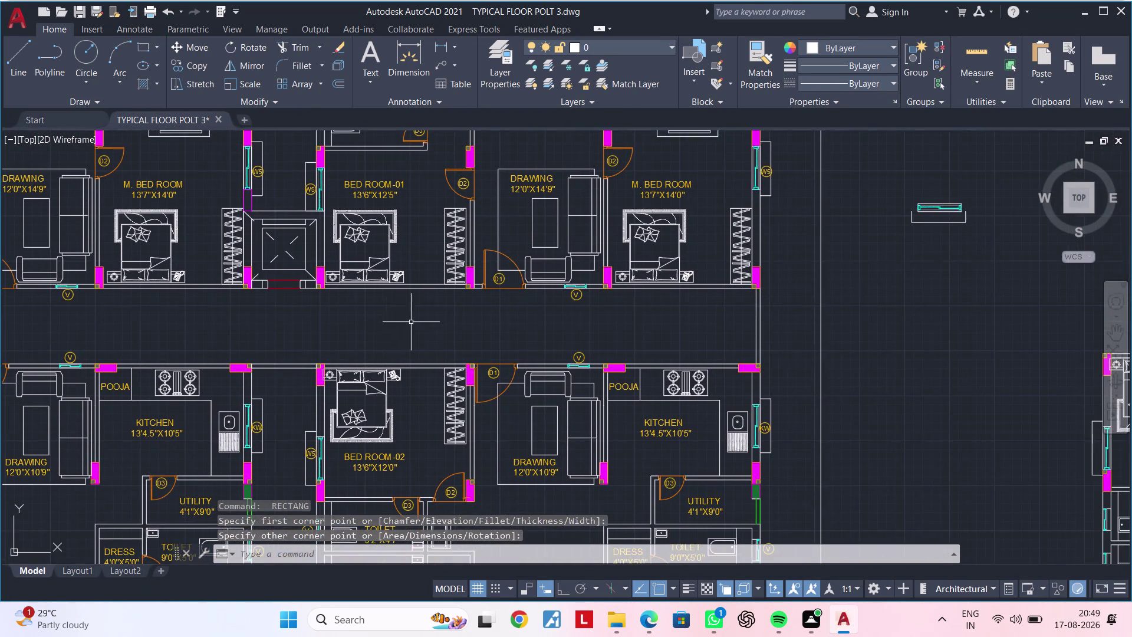
scroll(down, 3)
middle_drag(371, 323, 447, 222)
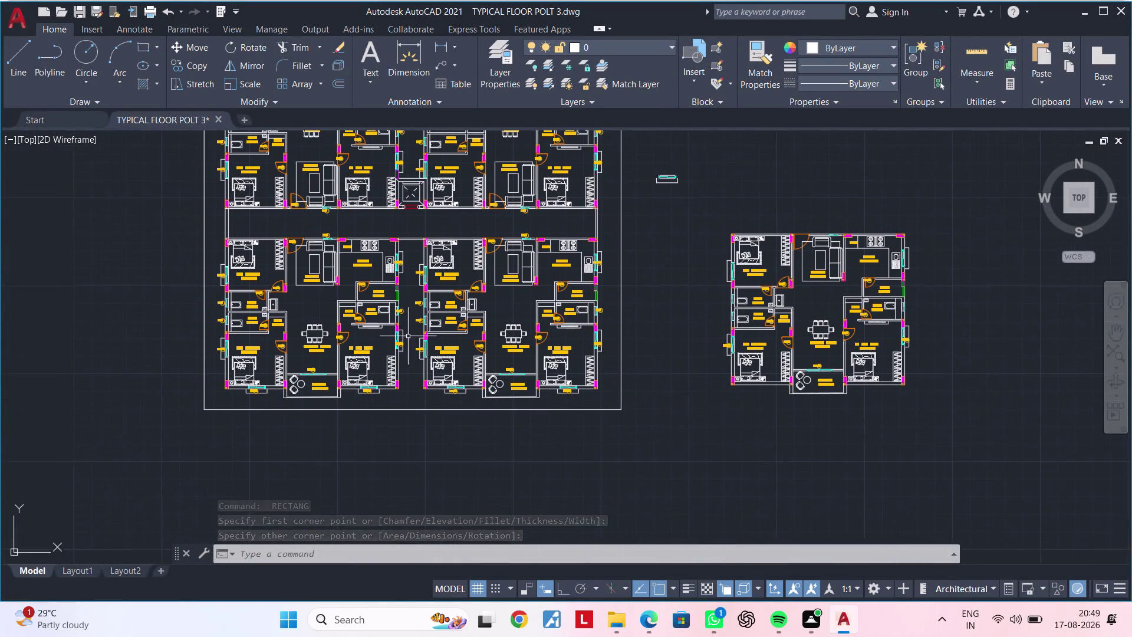
scroll(up, 3)
middle_drag(401, 341, 395, 312)
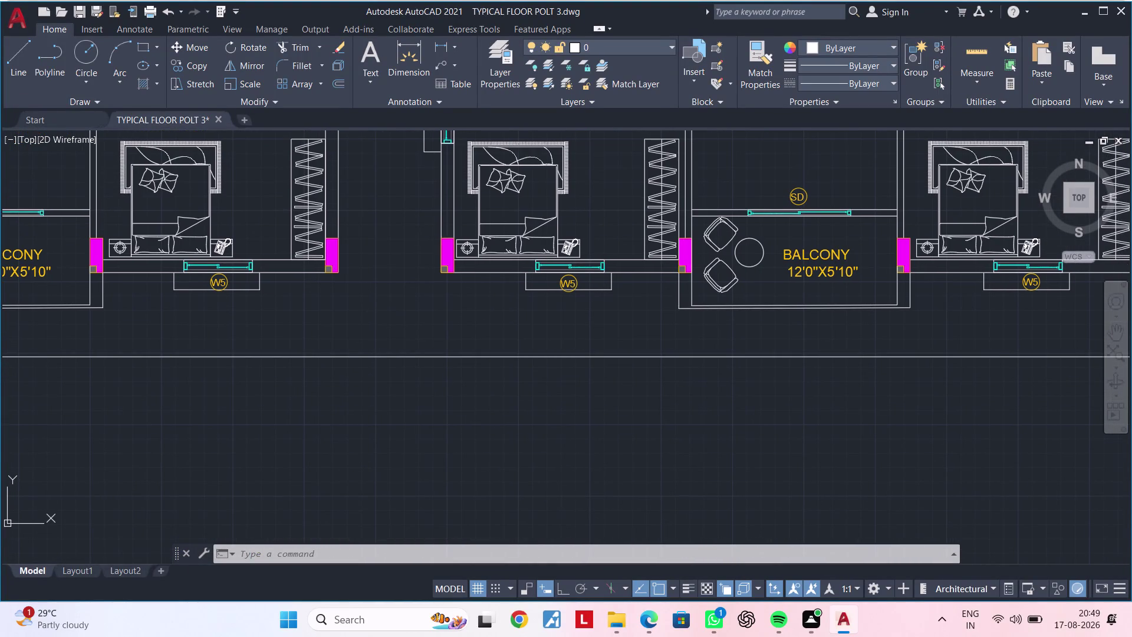
key(space)
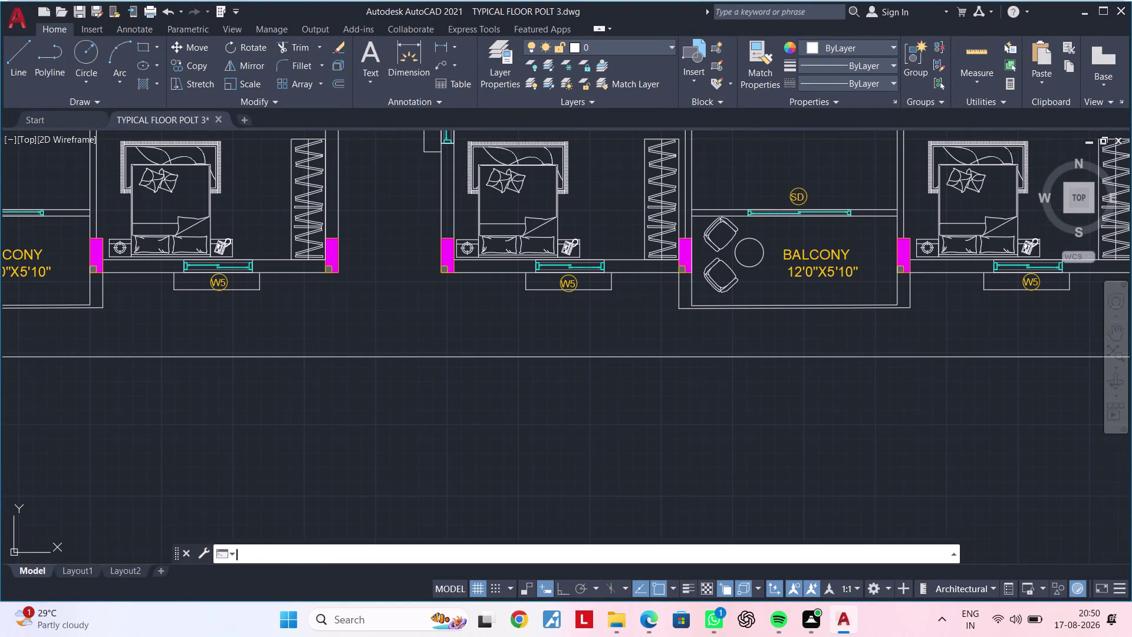
scroll(up, 3)
middle_drag(361, 293, 356, 377)
scroll(up, 3)
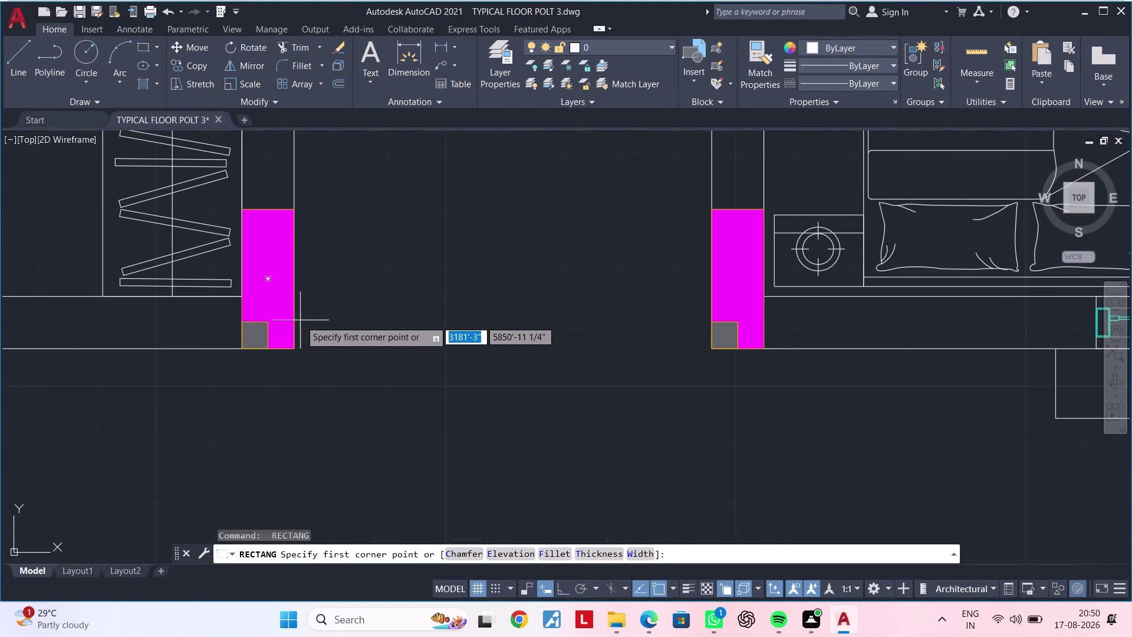
click(295, 349)
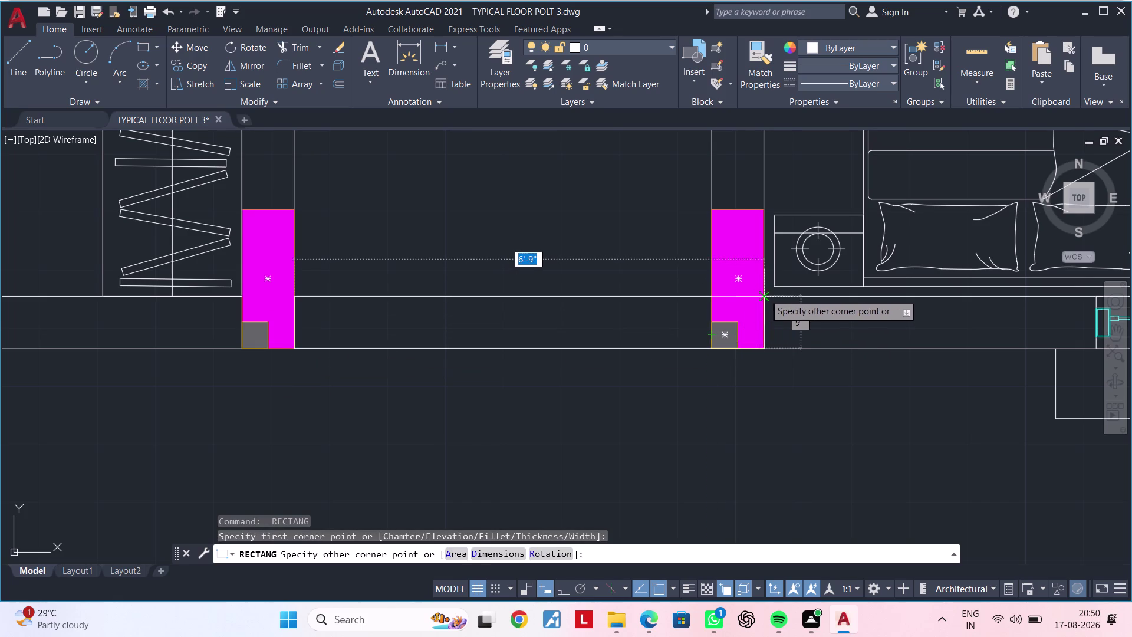
click(712, 294)
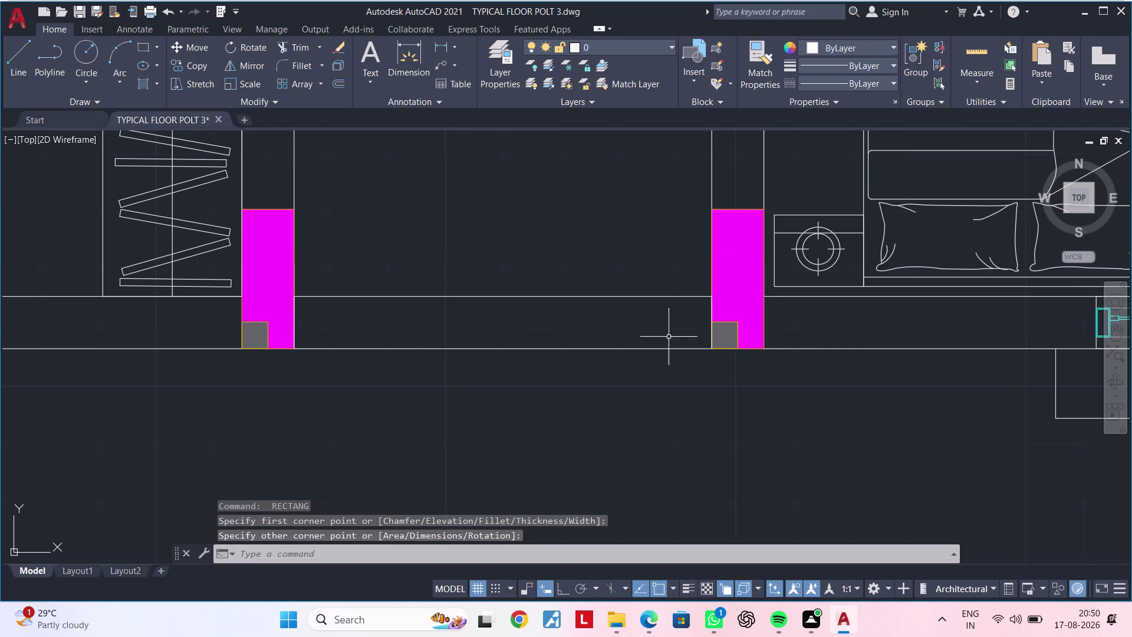
scroll(down, 3)
middle_drag(645, 371, 530, 362)
key(Escape)
key(Escape)
key(Escape)
key(Escape)
key(Escape)
scroll(down, 3)
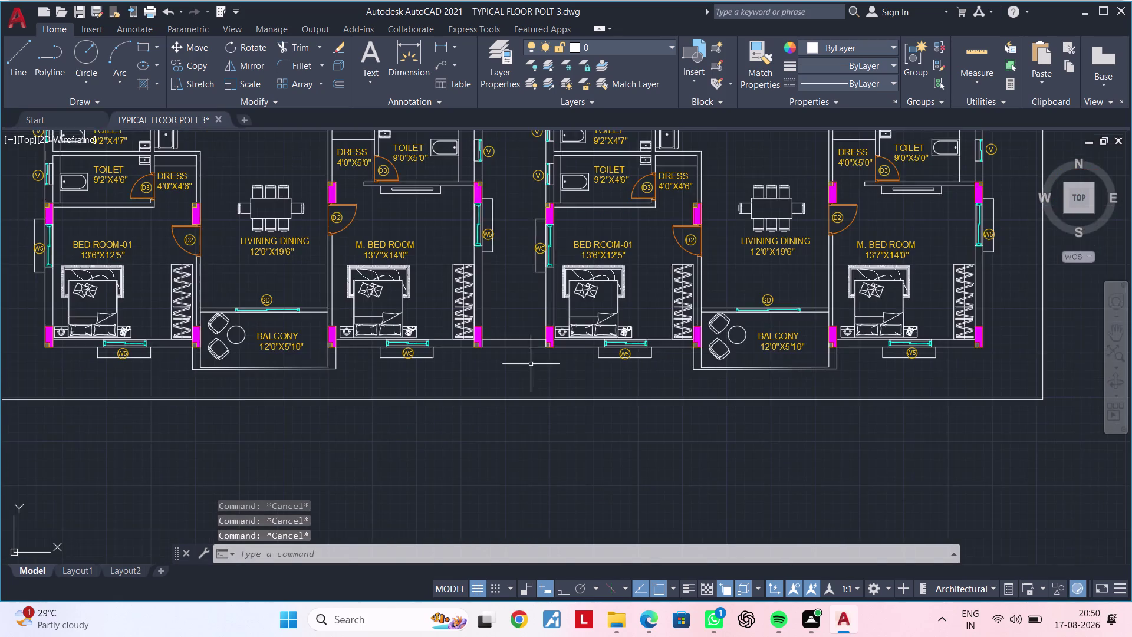
scroll(down, 3)
middle_drag(534, 370, 414, 358)
key(Escape)
key(Escape)
scroll(up, 3)
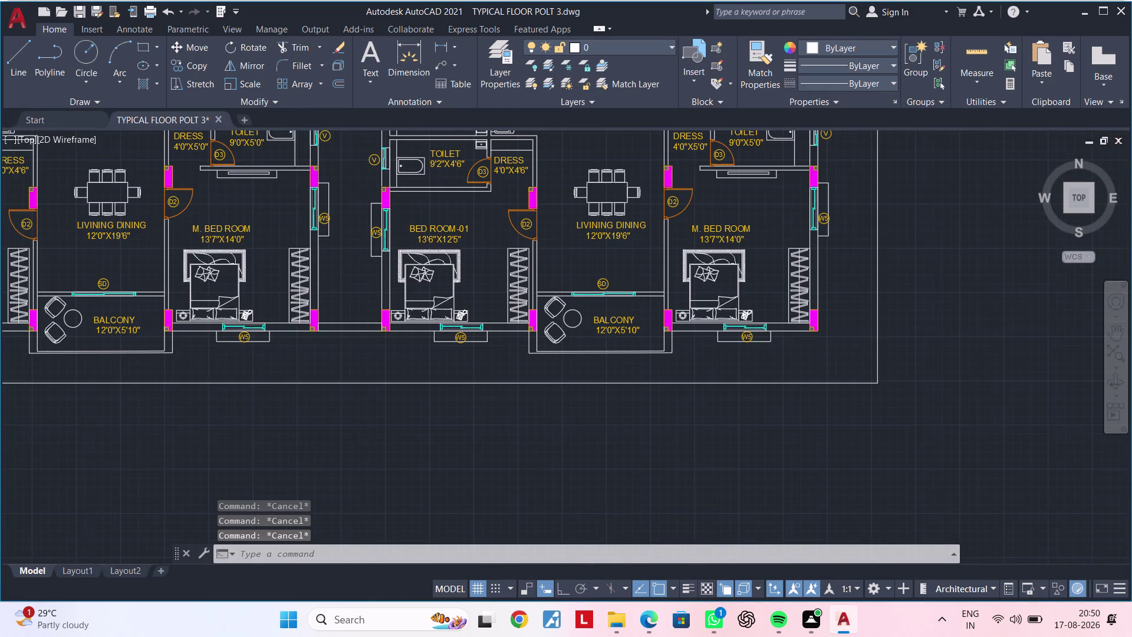
key(Escape)
key(Escape)
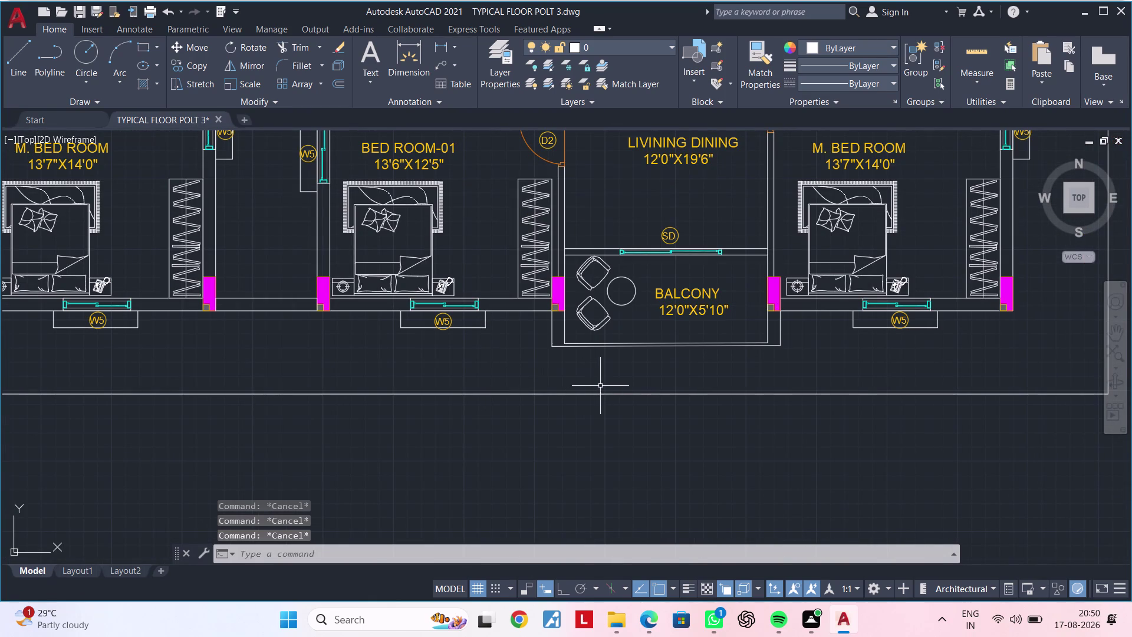
key(Escape)
middle_drag(487, 360, 486, 456)
middle_drag(619, 310, 573, 361)
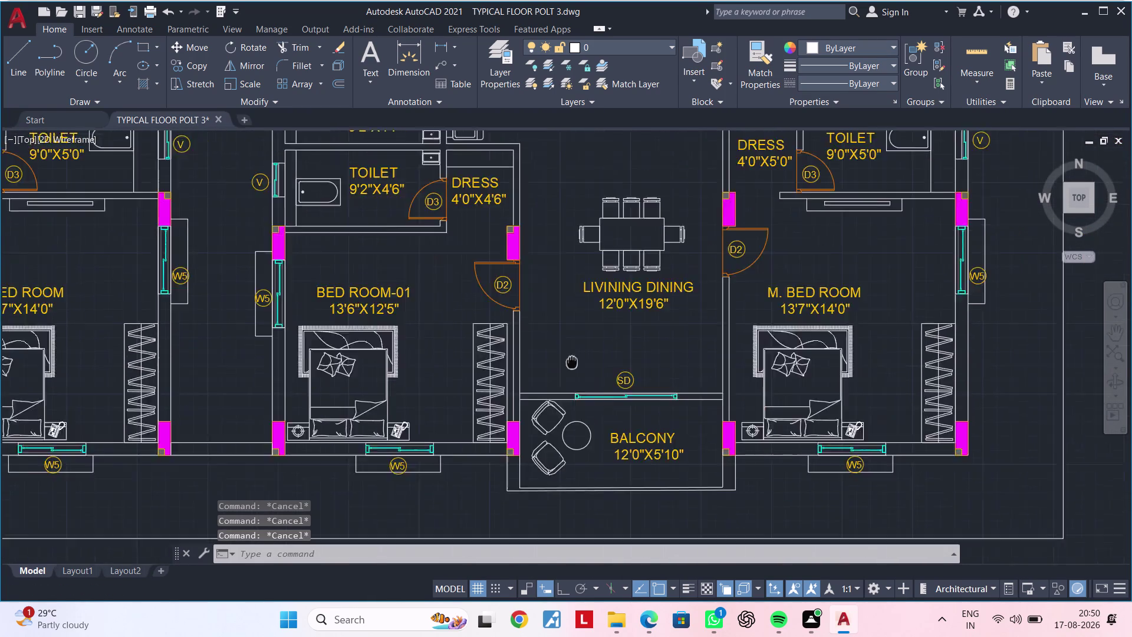
middle_drag(573, 360, 565, 370)
scroll(down, 3)
scroll(down, 3)
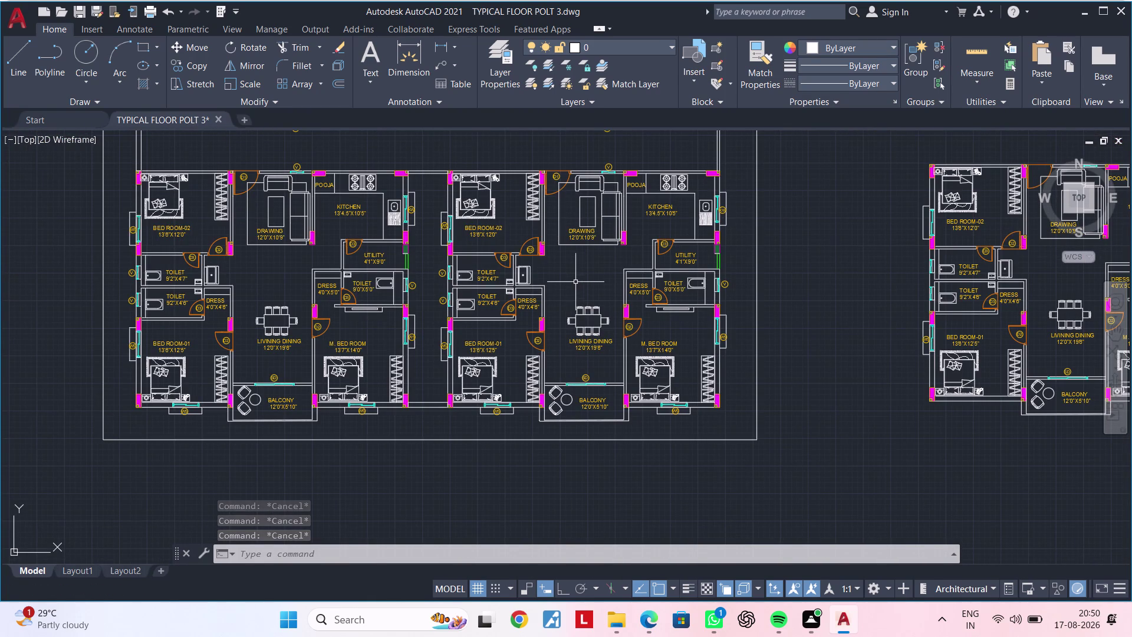
key(Escape)
key(Escape)
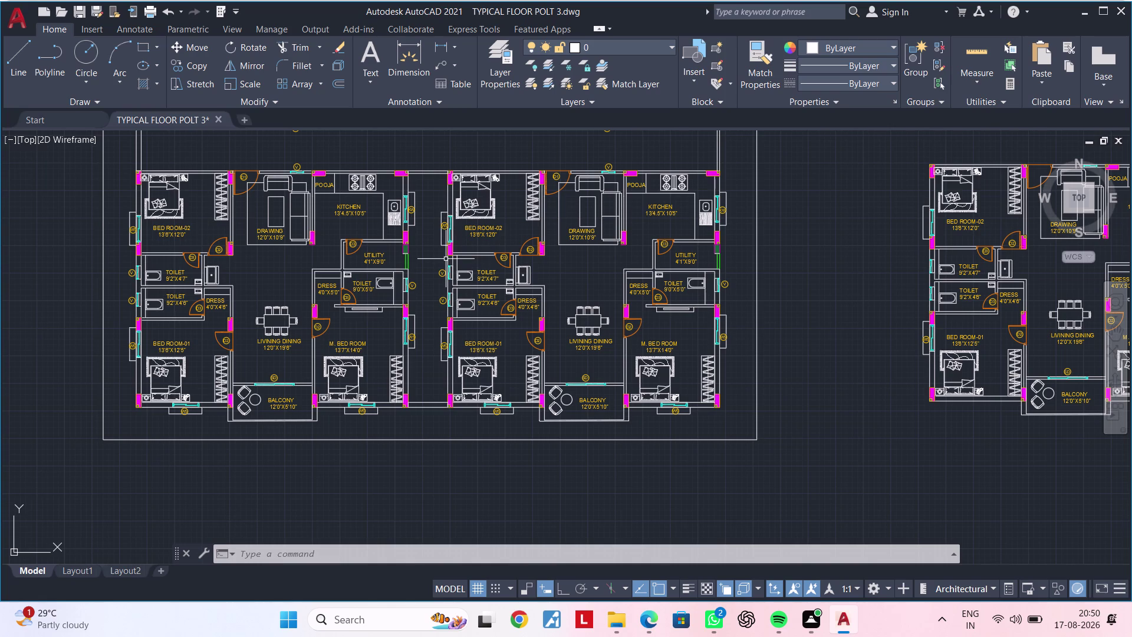
scroll(up, 3)
middle_drag(514, 227, 508, 343)
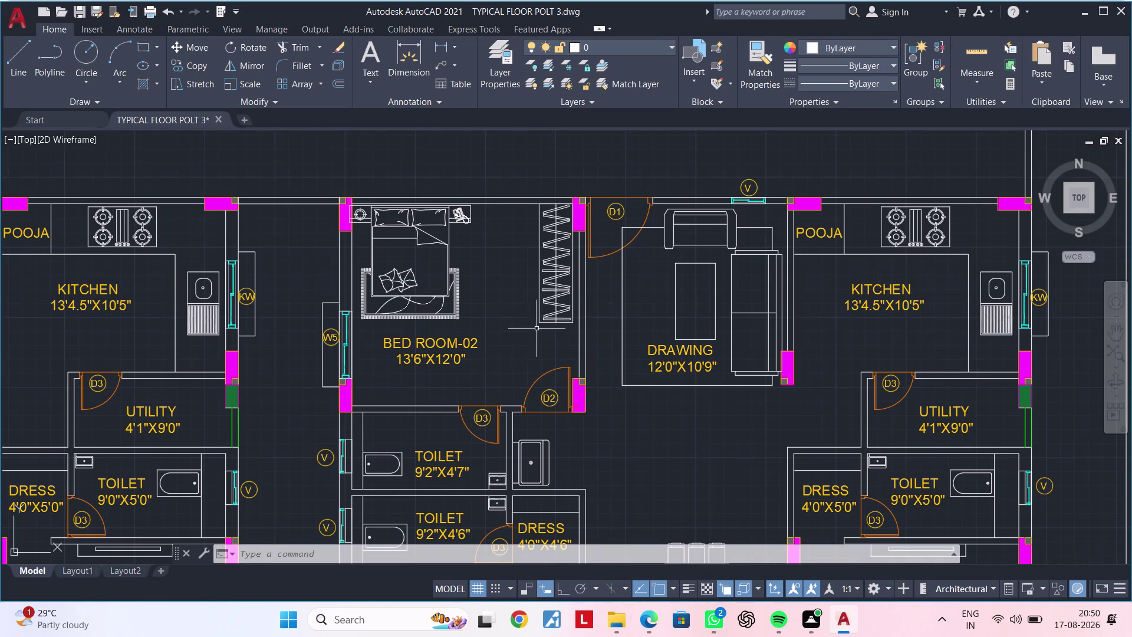
click(540, 314)
key(Delete)
scroll(down, 3)
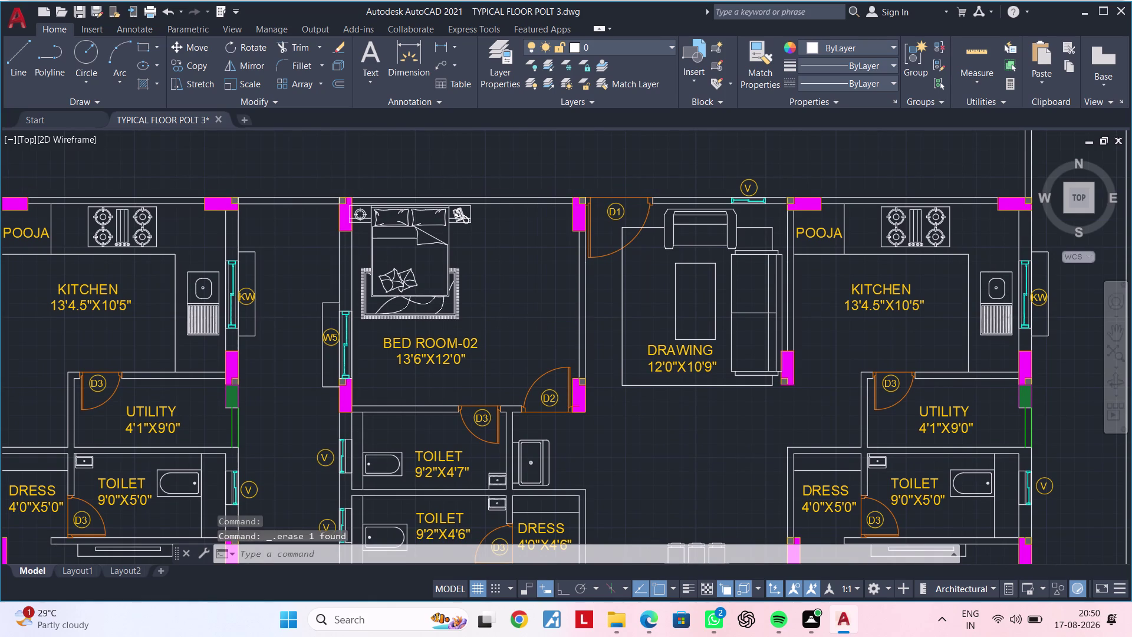
middle_drag(496, 314, 462, 316)
key(Escape)
key(Escape)
middle_drag(486, 301, 463, 305)
key(Escape)
key(Escape)
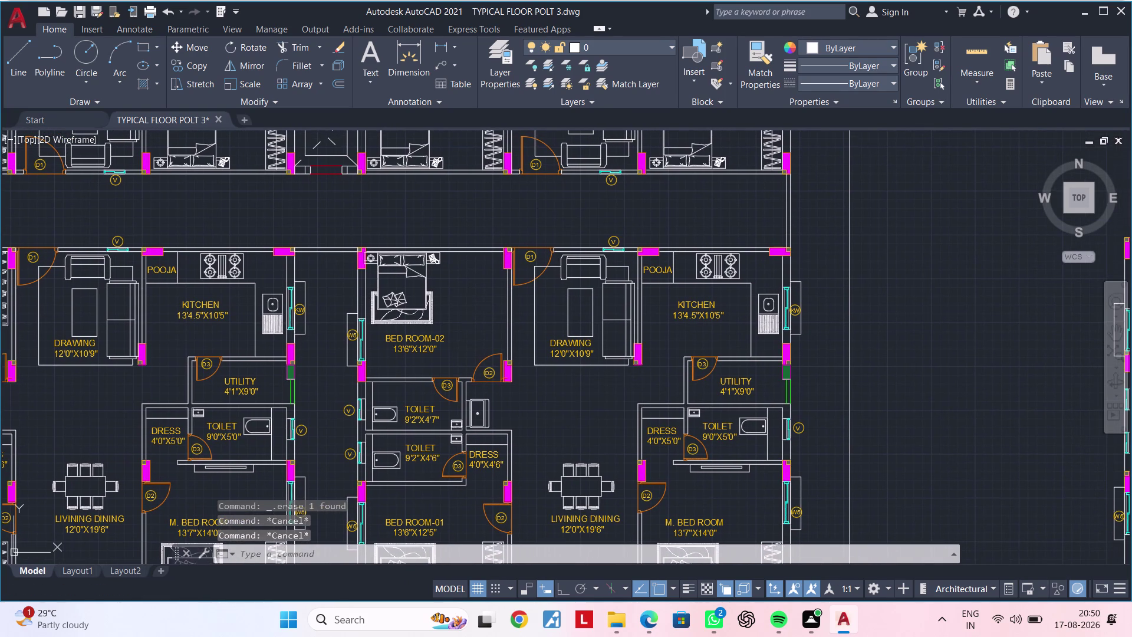
key(Escape)
key(Escape)
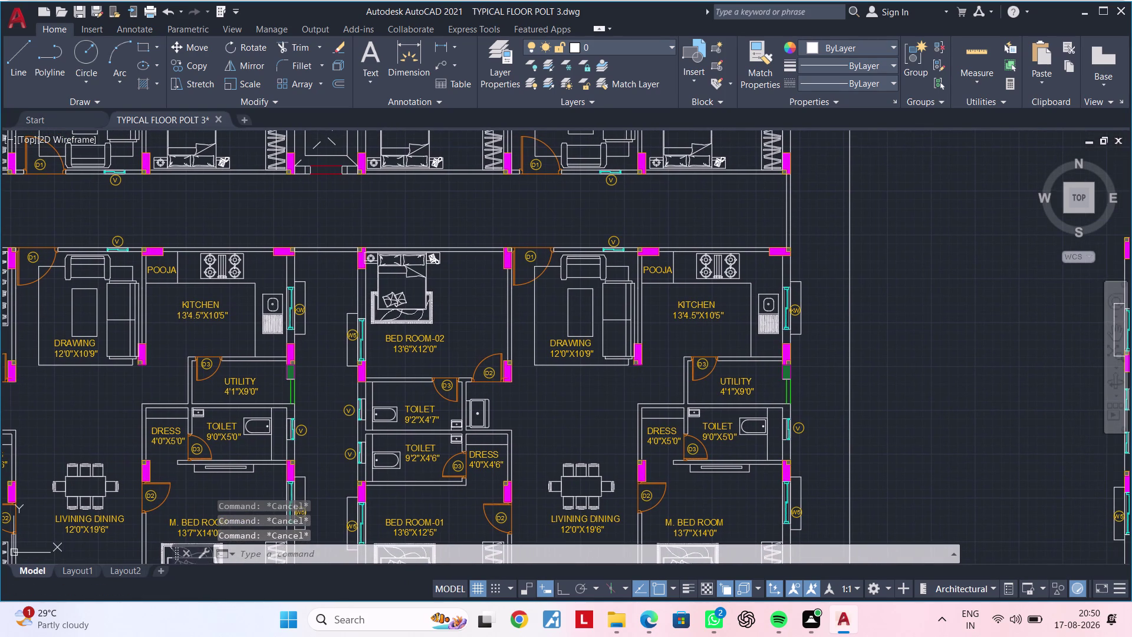
key(ctrl+z)
key(ctrl+z)
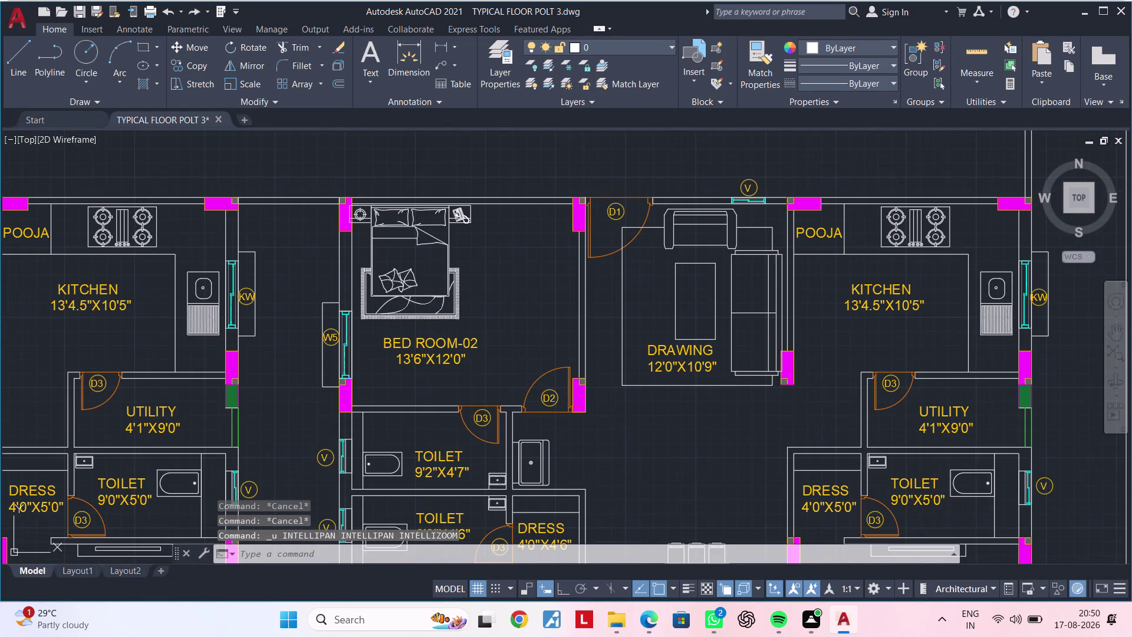
middle_drag(469, 309, 462, 492)
scroll(down, 3)
middle_drag(497, 372, 487, 521)
scroll(up, 3)
click(497, 267)
key(Delete)
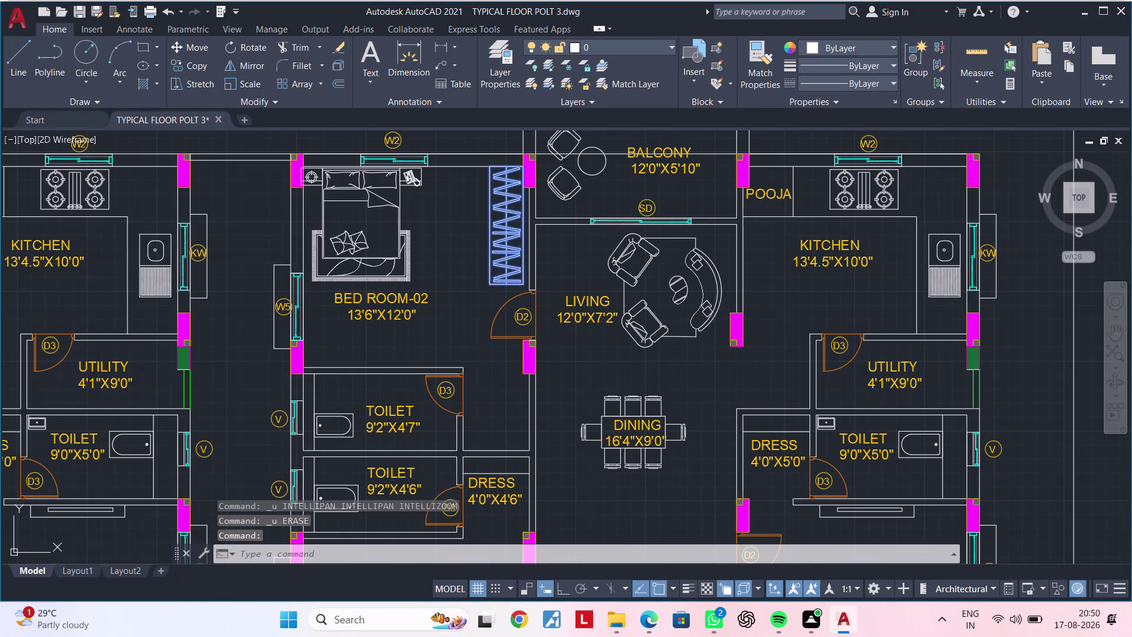
scroll(down, 3)
key(Escape)
key(Escape)
scroll(up, 3)
scroll(up, 3)
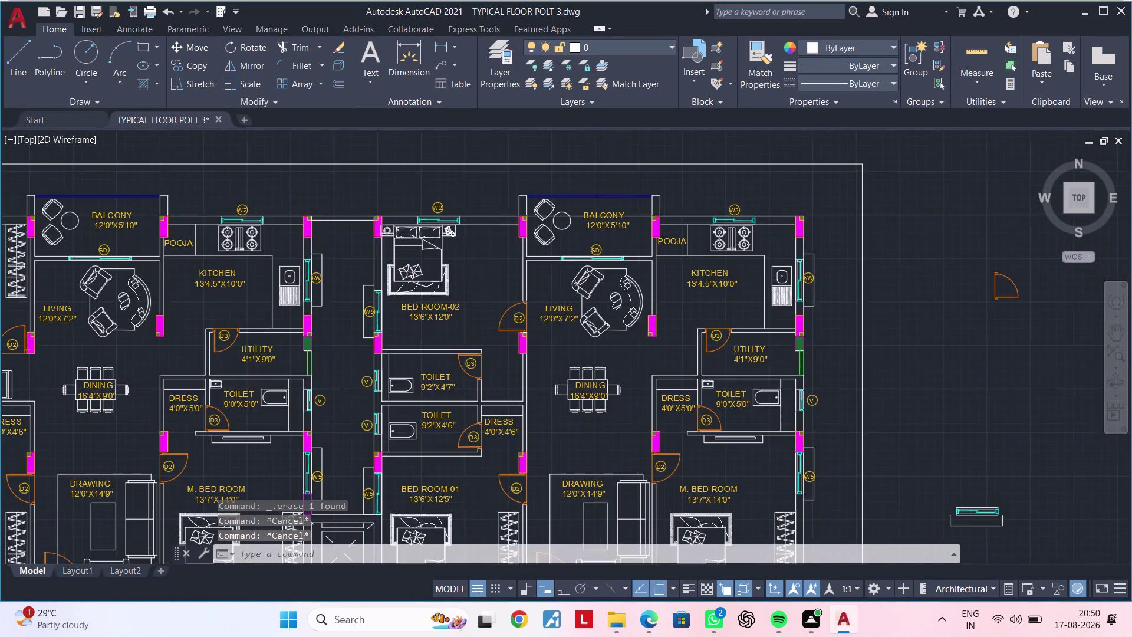
scroll(up, 3)
scroll(down, 3)
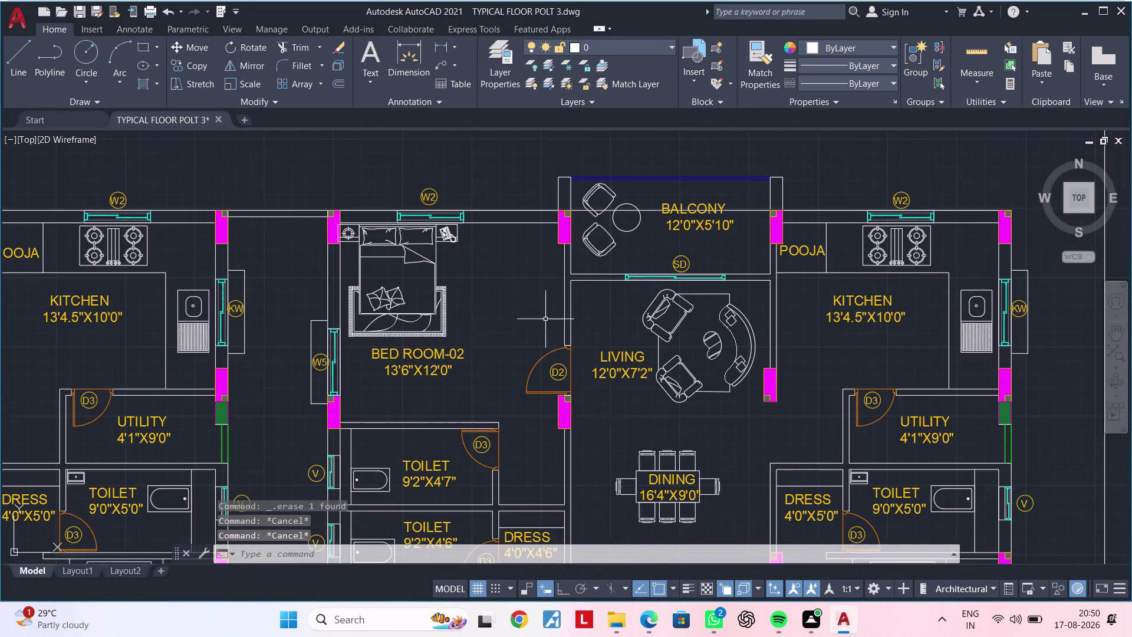
middle_drag(534, 262, 536, 215)
scroll(down, 3)
middle_drag(699, 420, 681, 288)
middle_drag(691, 347, 659, 318)
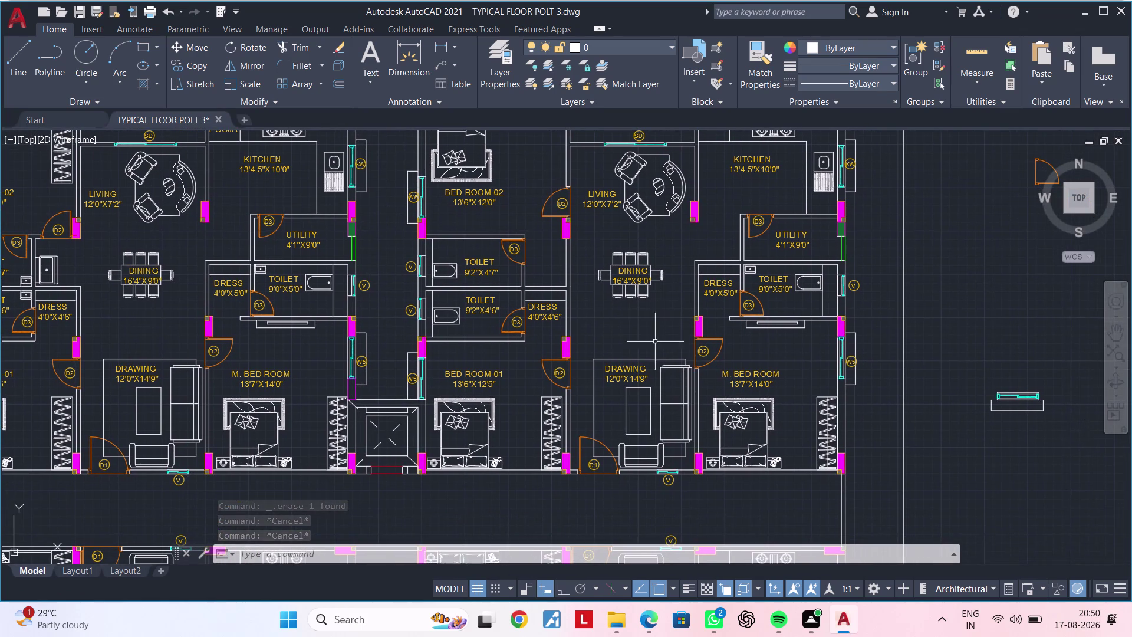
middle_click(642, 553)
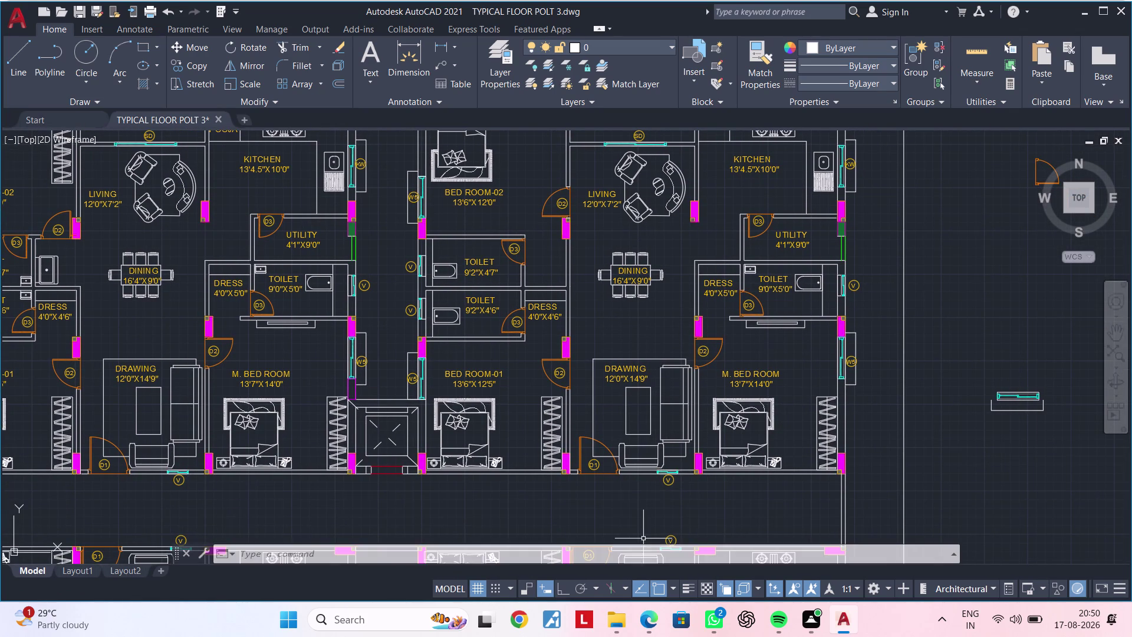
middle_drag(640, 341, 694, 226)
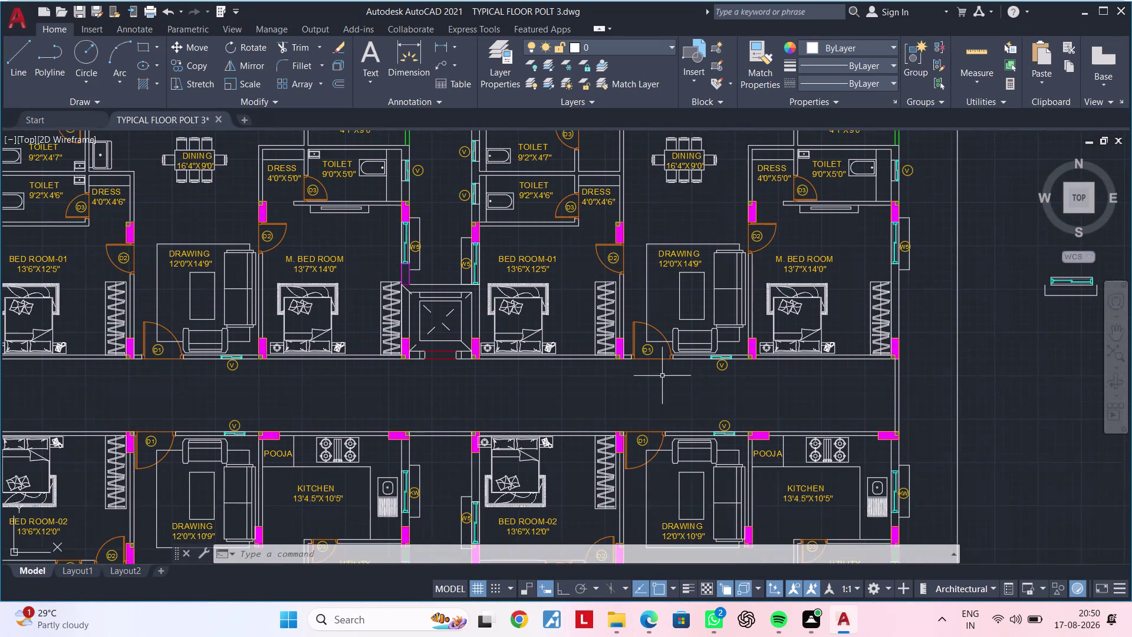
scroll(down, 3)
middle_drag(654, 369, 671, 208)
scroll(up, 3)
middle_drag(695, 482, 699, 518)
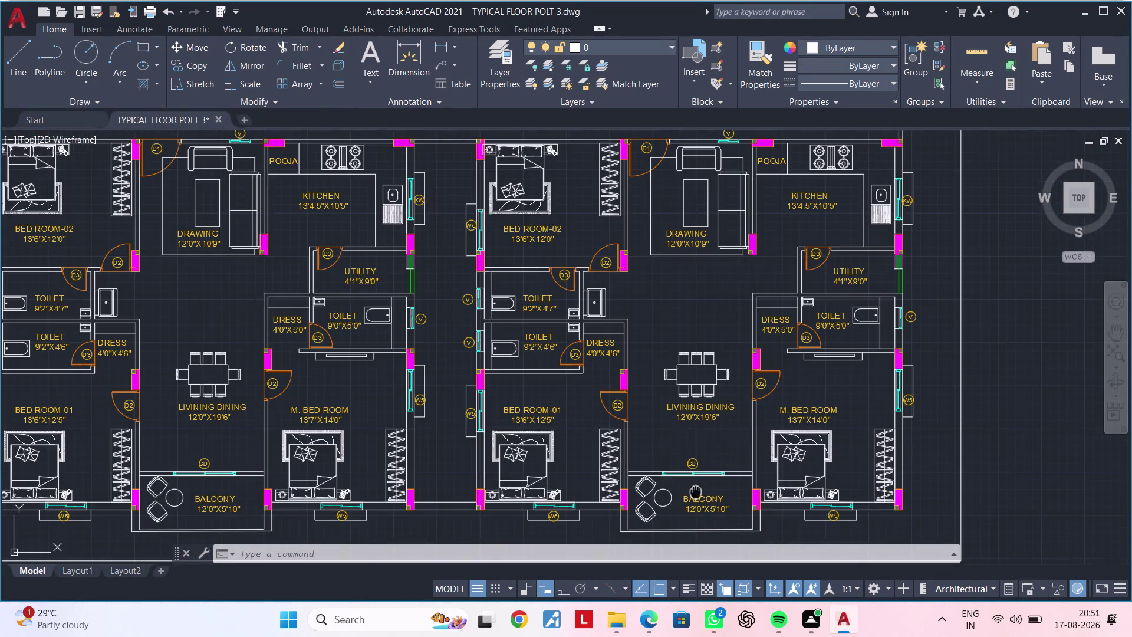
middle_drag(700, 518, 704, 604)
middle_drag(852, 228, 609, 254)
key(Escape)
key(Escape)
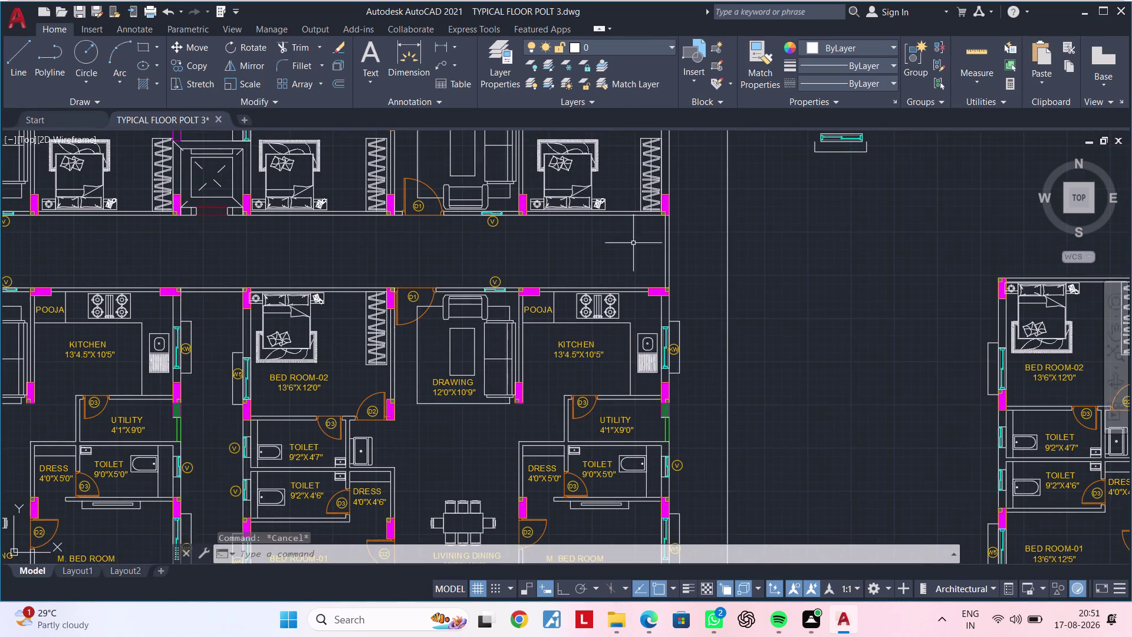
scroll(up, 3)
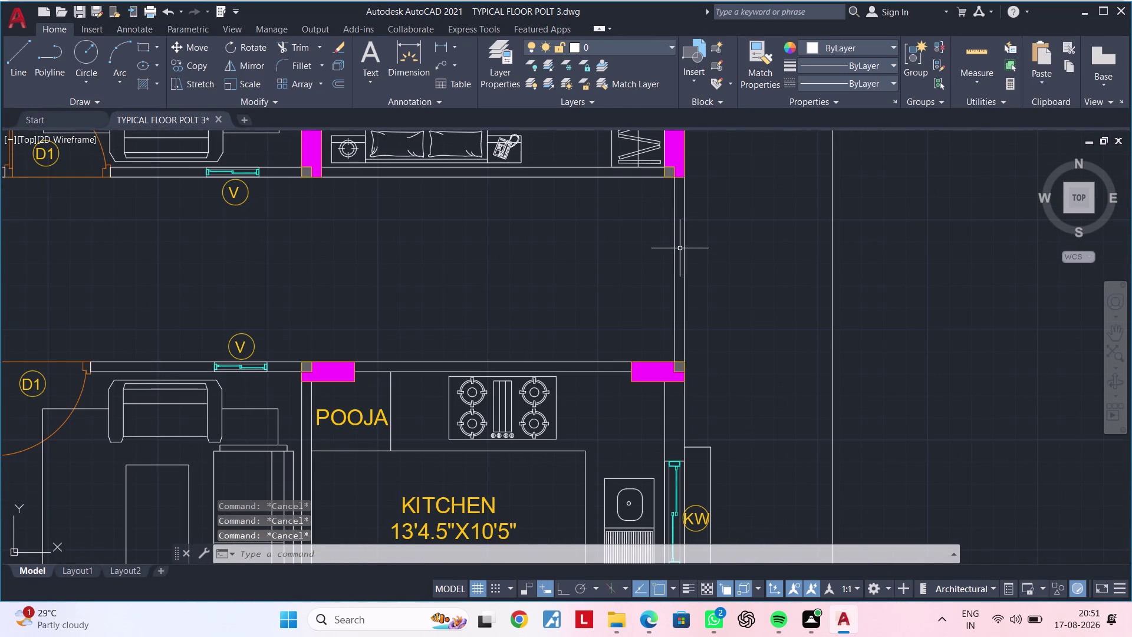
key(Escape)
key(Escape)
middle_drag(606, 274, 620, 284)
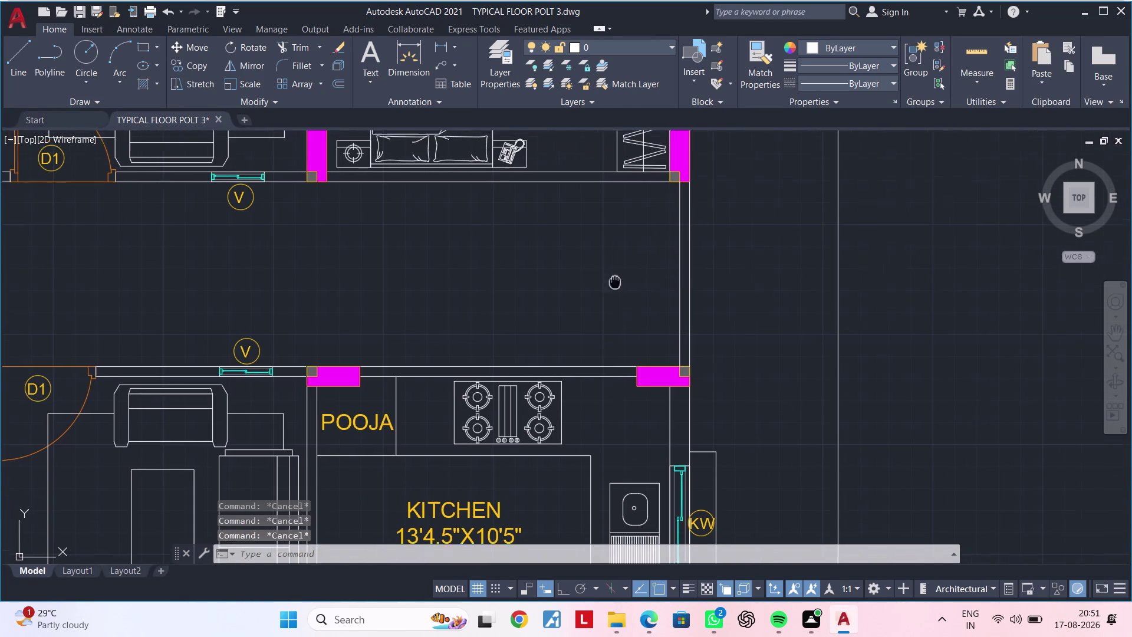
middle_drag(620, 285, 714, 323)
key(Escape)
key(Escape)
key(Escape)
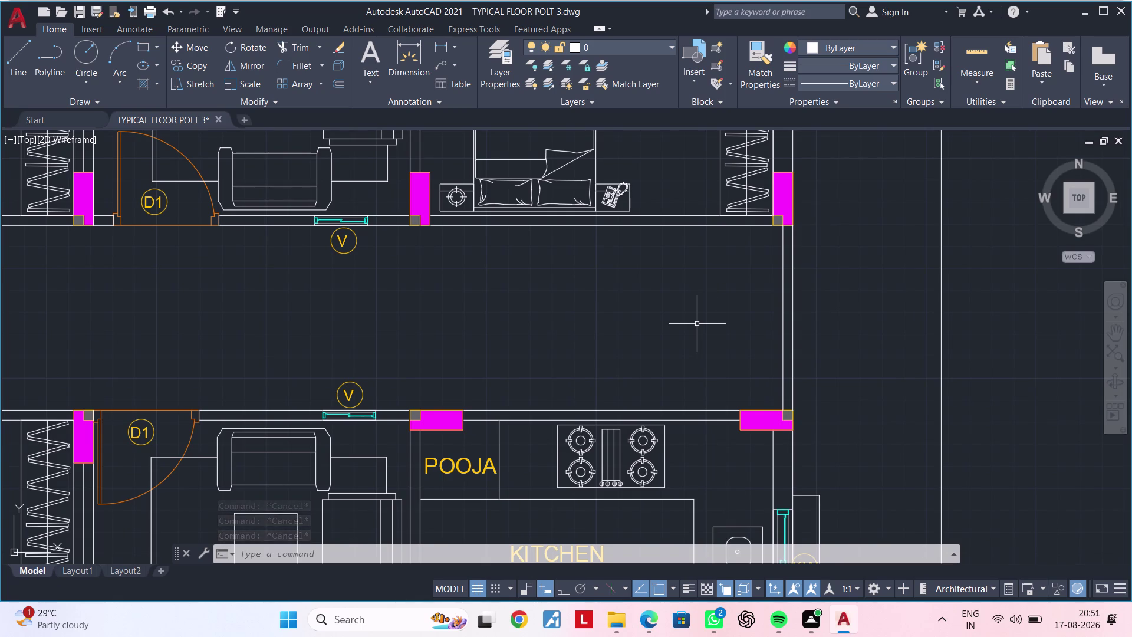
key(Escape)
key(Escape)
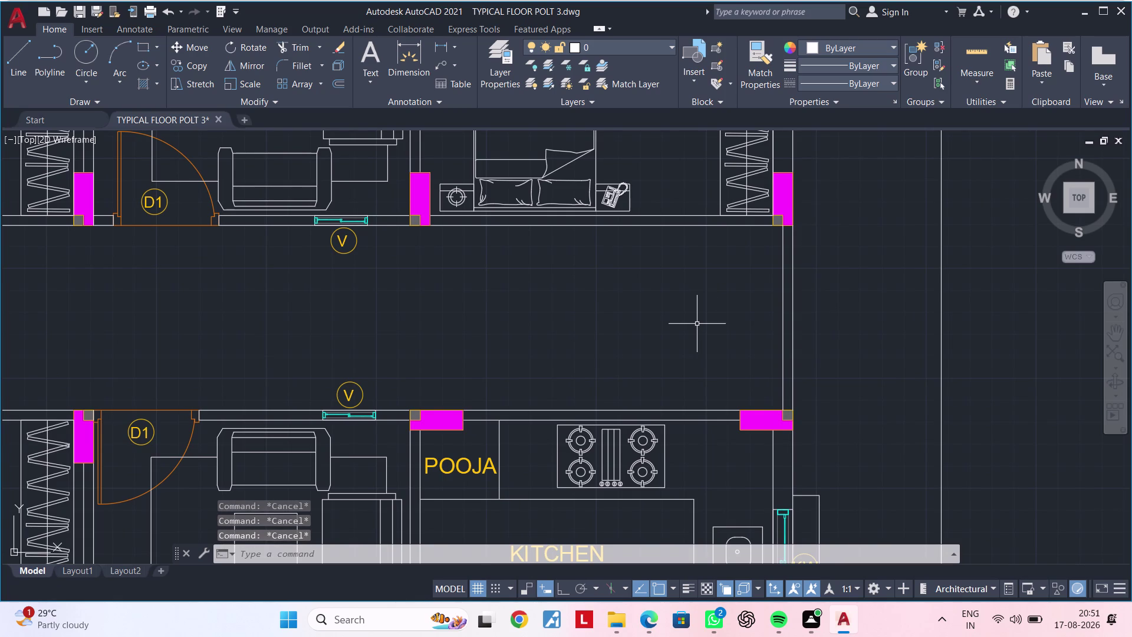
key(Escape)
key(Escape)
key(Escape)
key(Escape)
key(Escape)
key(Escape)
key(Escape)
middle_drag(235, 295, 587, 297)
key(Escape)
middle_drag(363, 300, 723, 307)
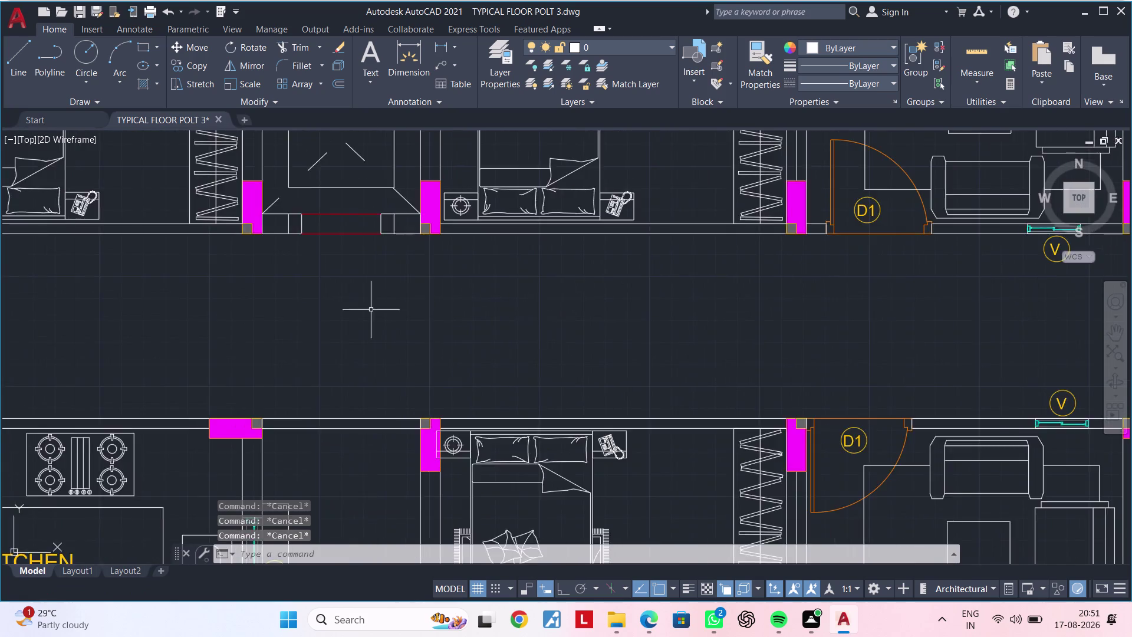
scroll(down, 3)
middle_drag(381, 309, 695, 310)
middle_drag(373, 315, 671, 322)
scroll(up, 3)
middle_drag(520, 281, 483, 325)
key(Escape)
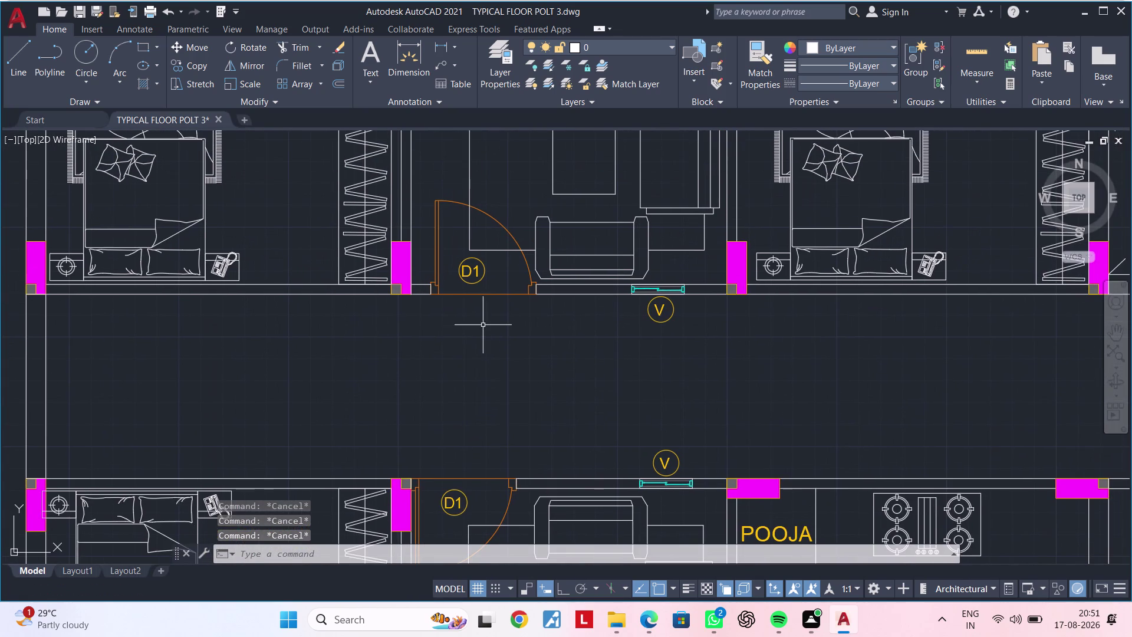
key(Escape)
key(Escape)
key(Escape)
middle_drag(487, 327, 454, 352)
scroll(up, 3)
middle_drag(443, 358, 452, 345)
key(Escape)
key(Escape)
text(L)
key(space)
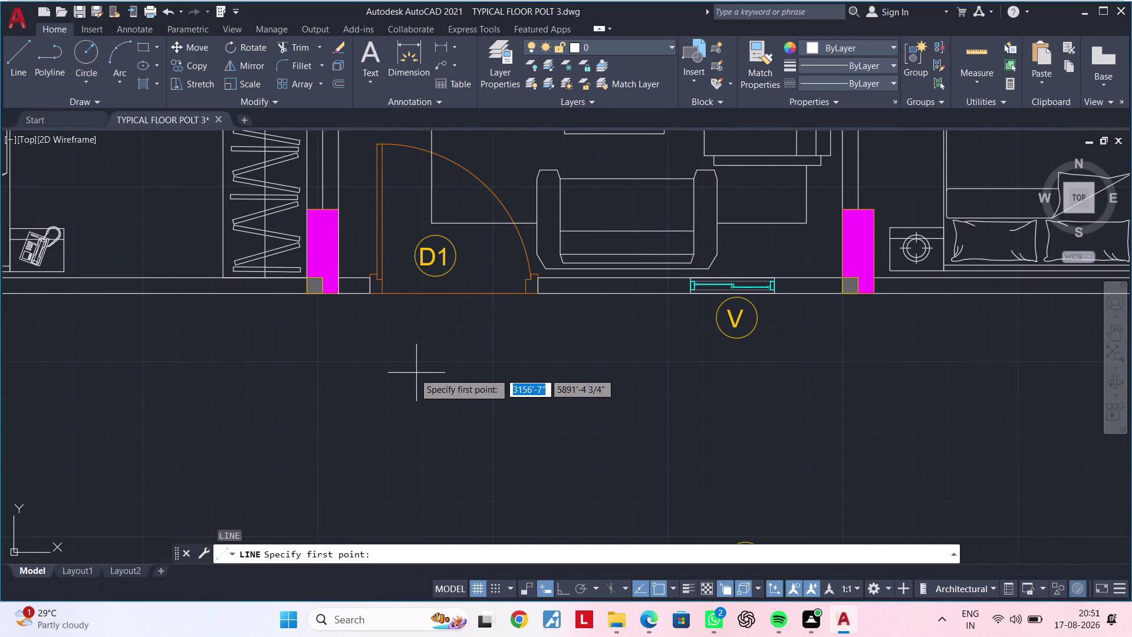
With Ortho on, draw a 2-foot horizontal base line in the corridor below door D1.
click(404, 360)
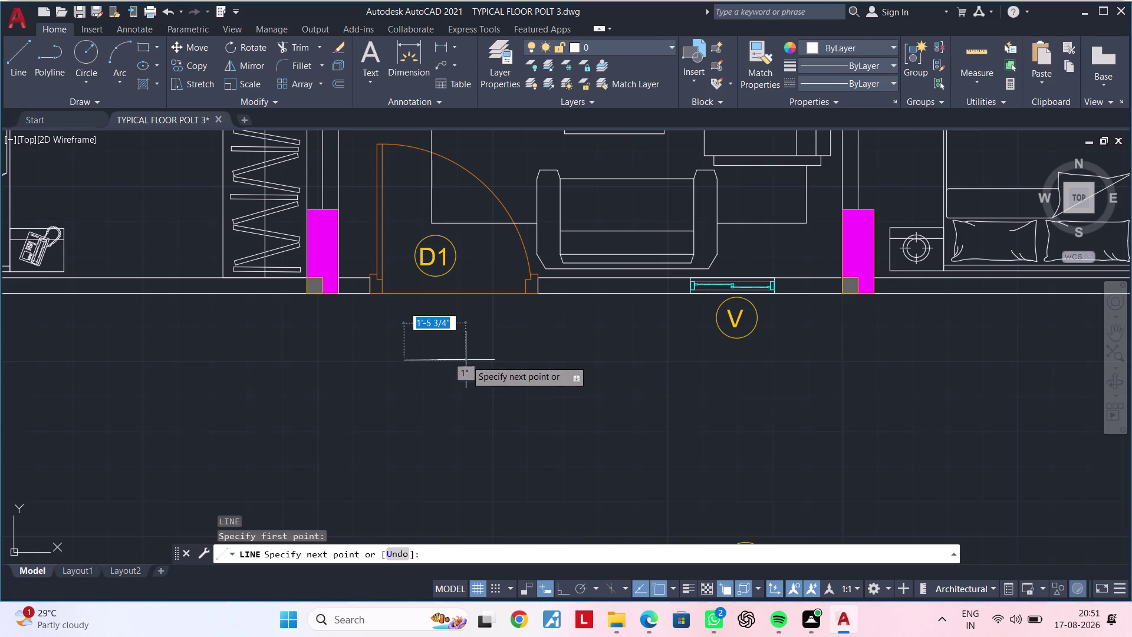
click(565, 590)
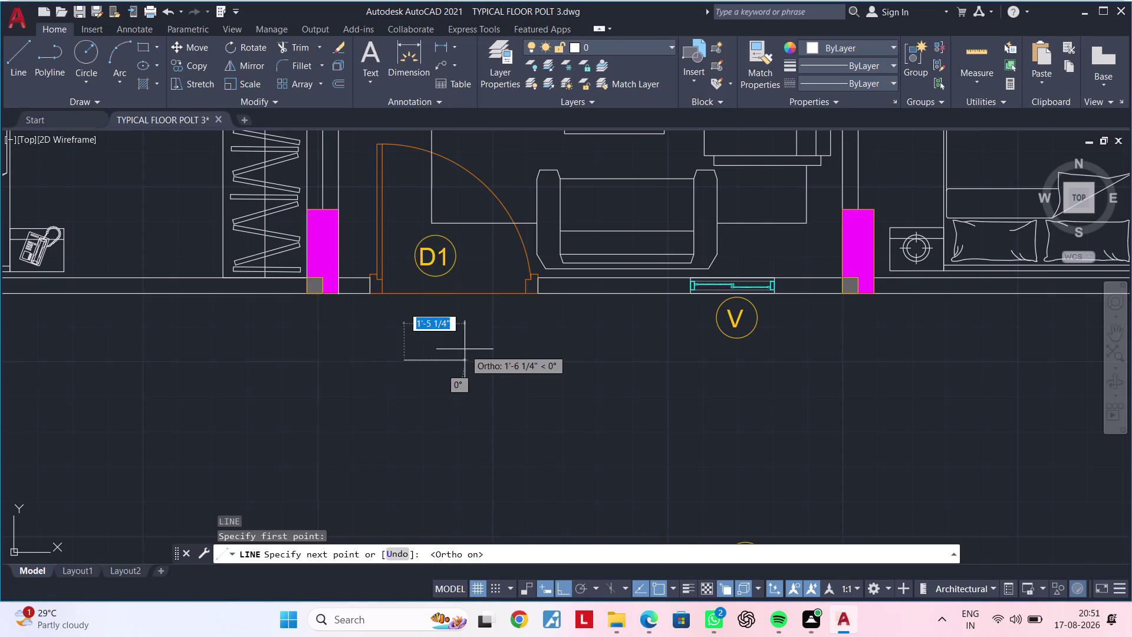
text(2')
key(Return)
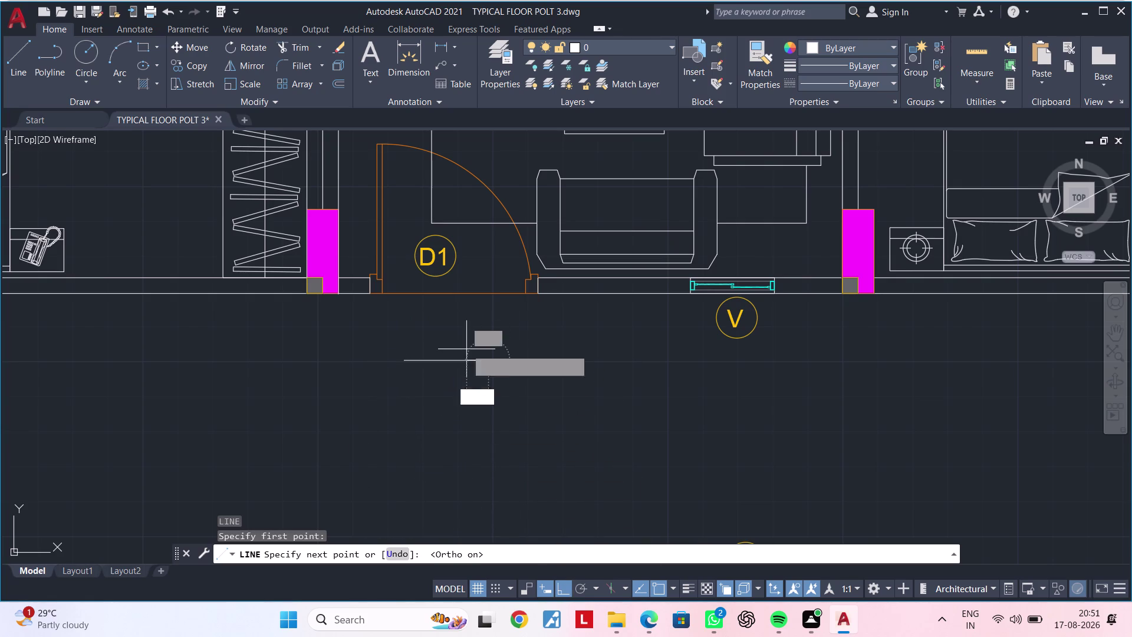
key(Escape)
key(Escape)
Draw a 1-foot temporary vertical centre line up from the base's midpoint.
text(L)
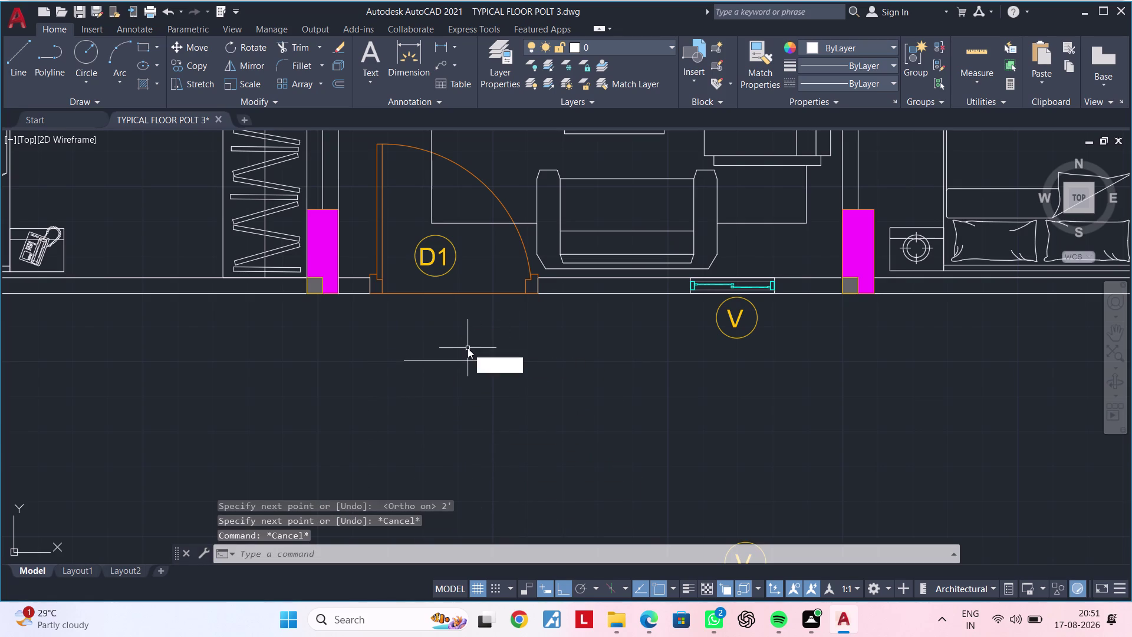
key(space)
scroll(up, 3)
click(432, 336)
key(Escape)
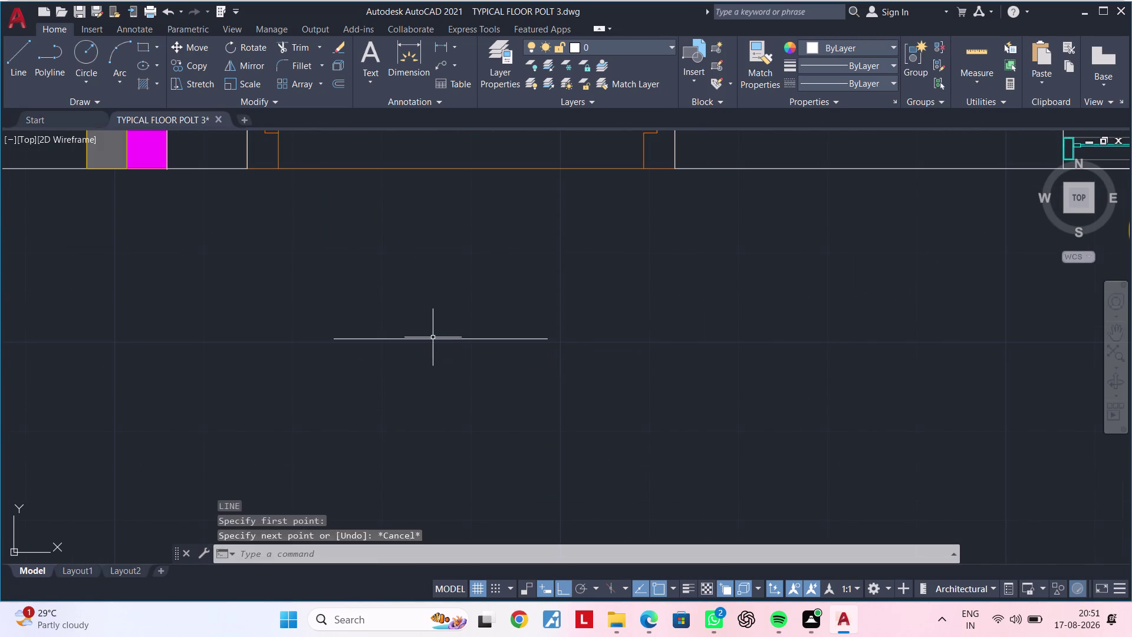
key(Escape)
key(space)
click(443, 339)
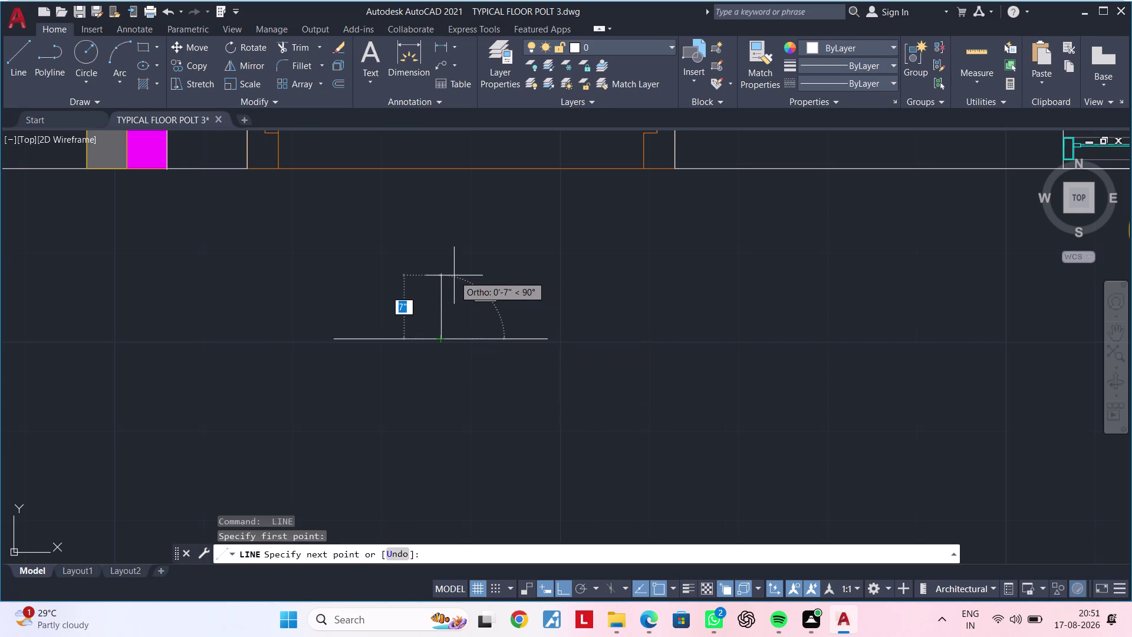
text(2')
key(Return)
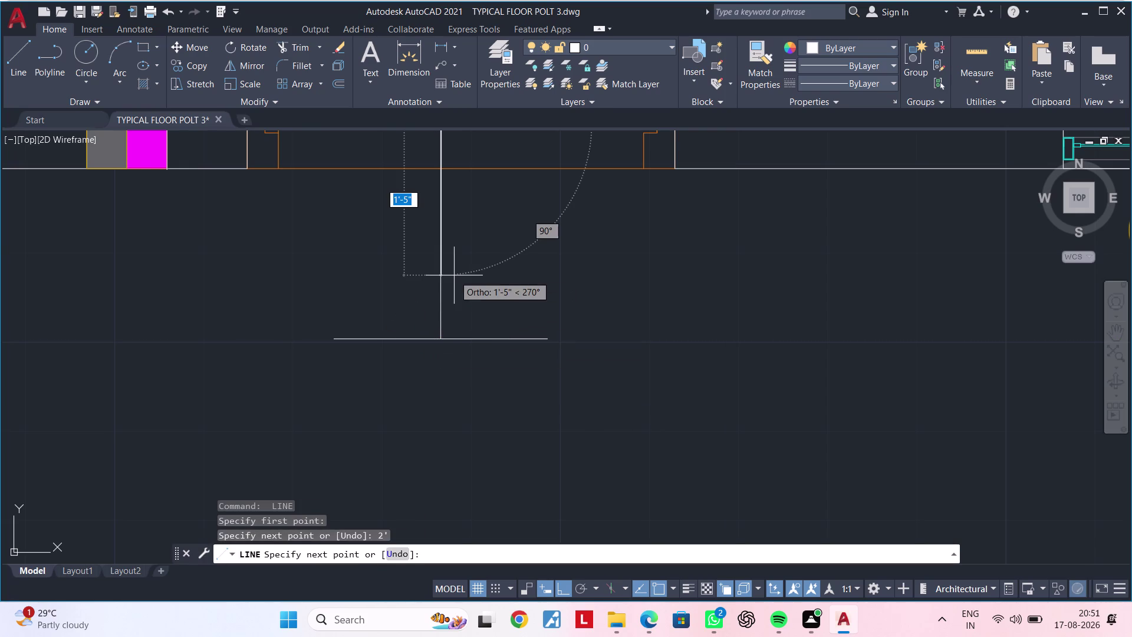
scroll(down, 3)
key(ctrl+z)
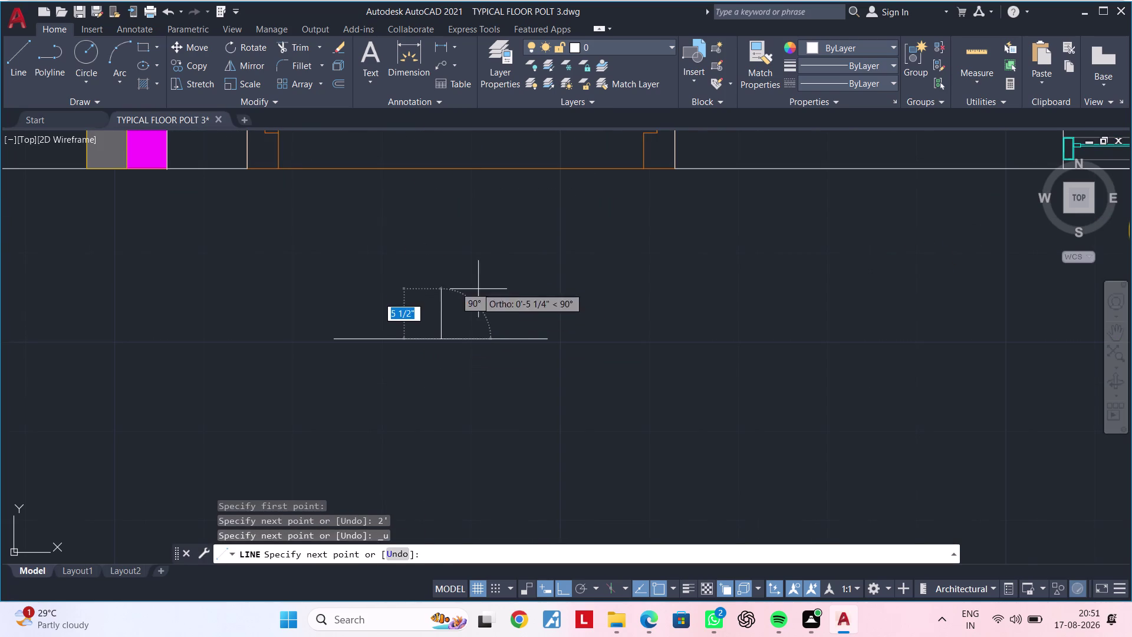
text(1')
key(Return)
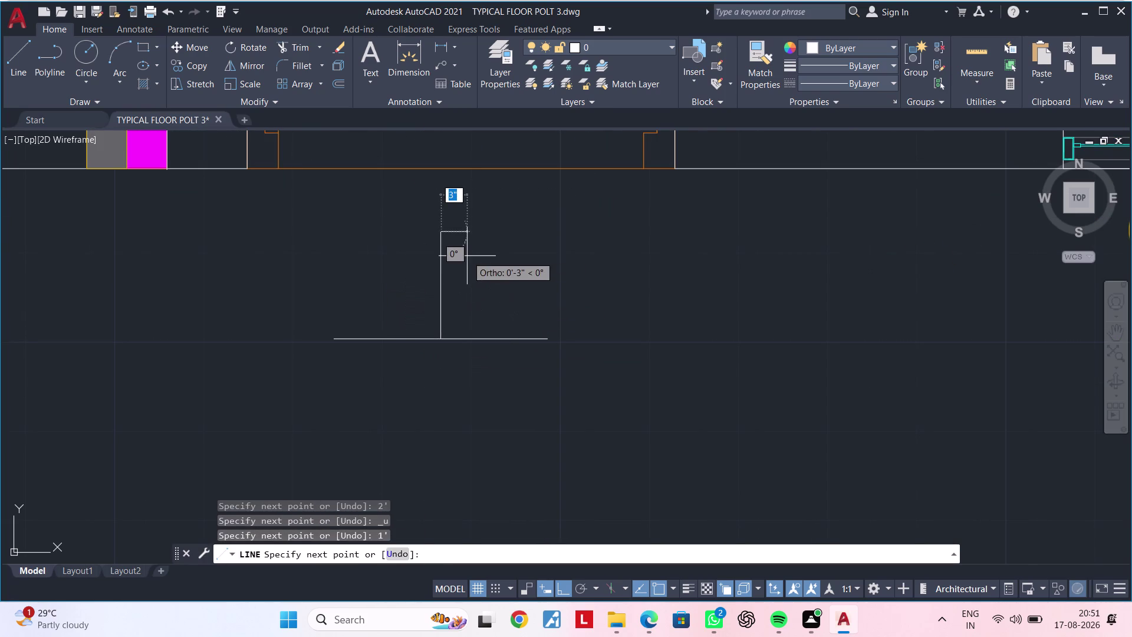
key(Escape)
key(Escape)
key(Escape)
Draw two sloping sides from the apex down to the base's left and right ends.
text(L)
key(space)
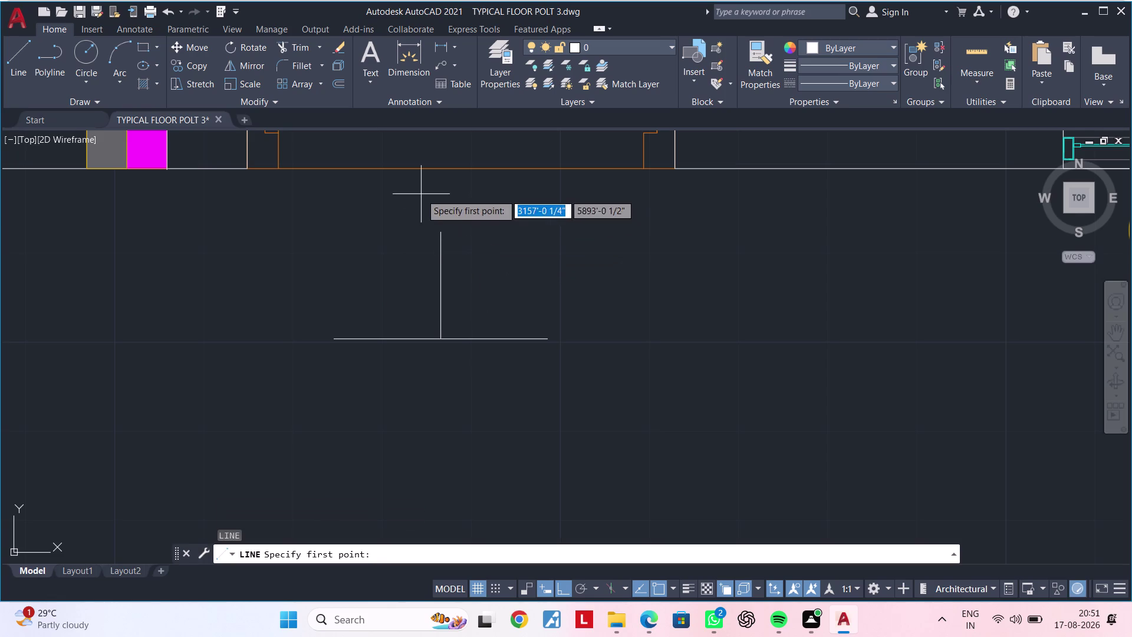
click(441, 232)
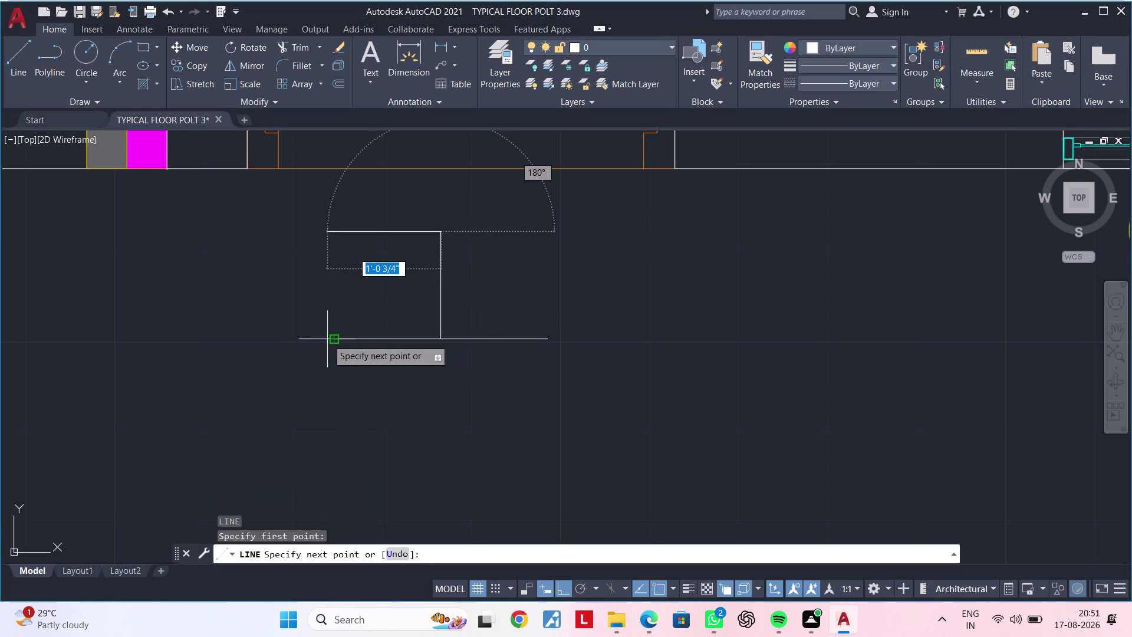
click(333, 337)
key(space)
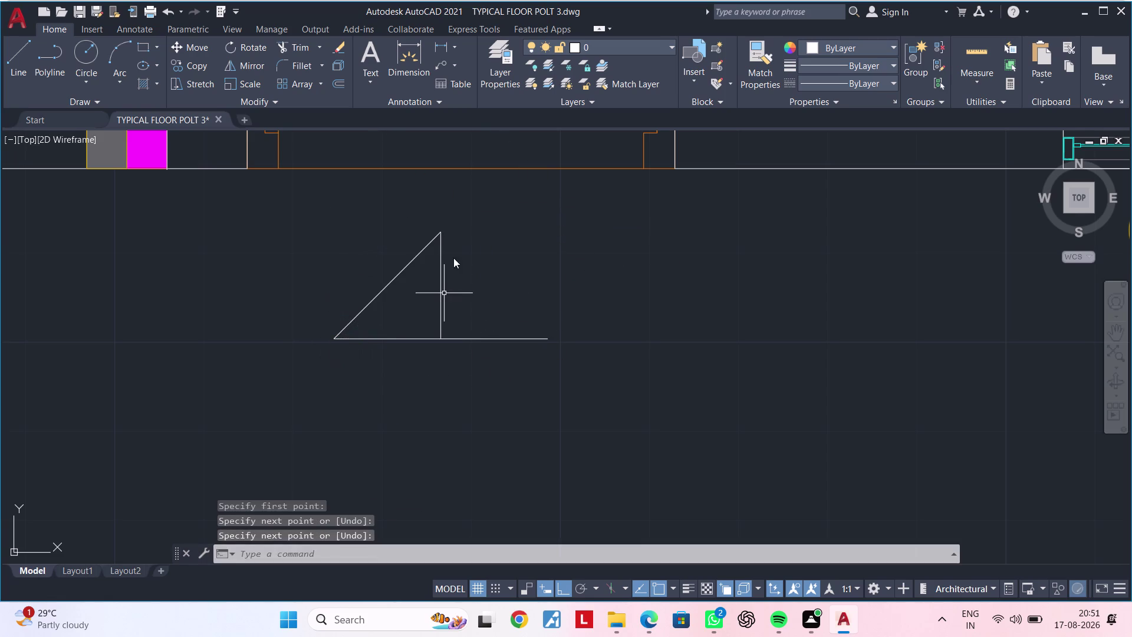
key(space)
click(439, 235)
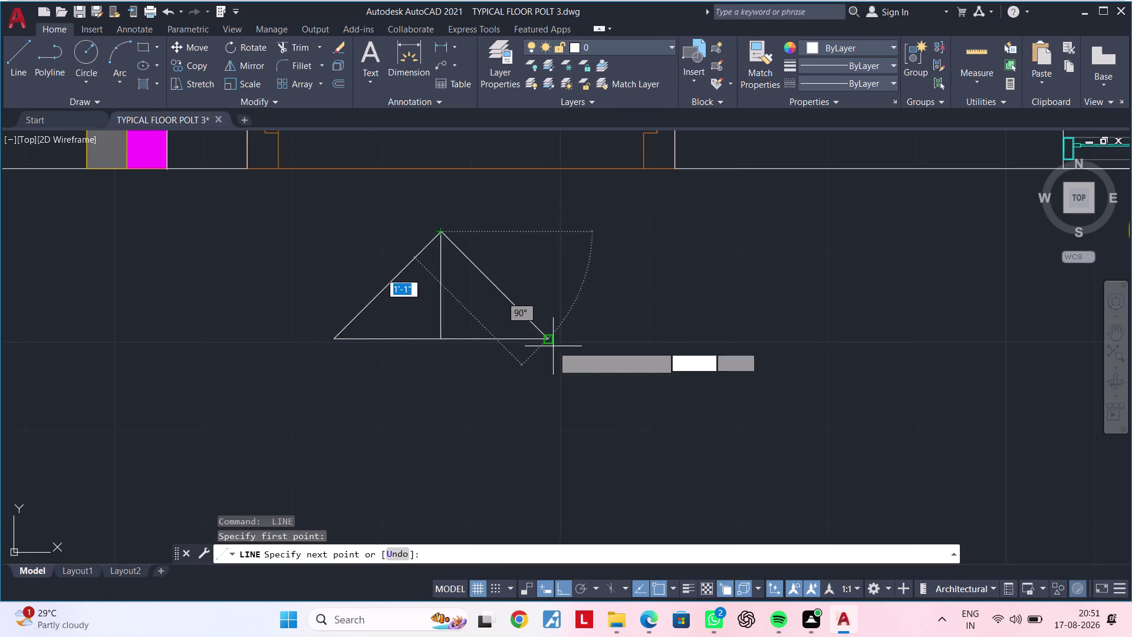
click(549, 340)
key(Escape)
key(Escape)
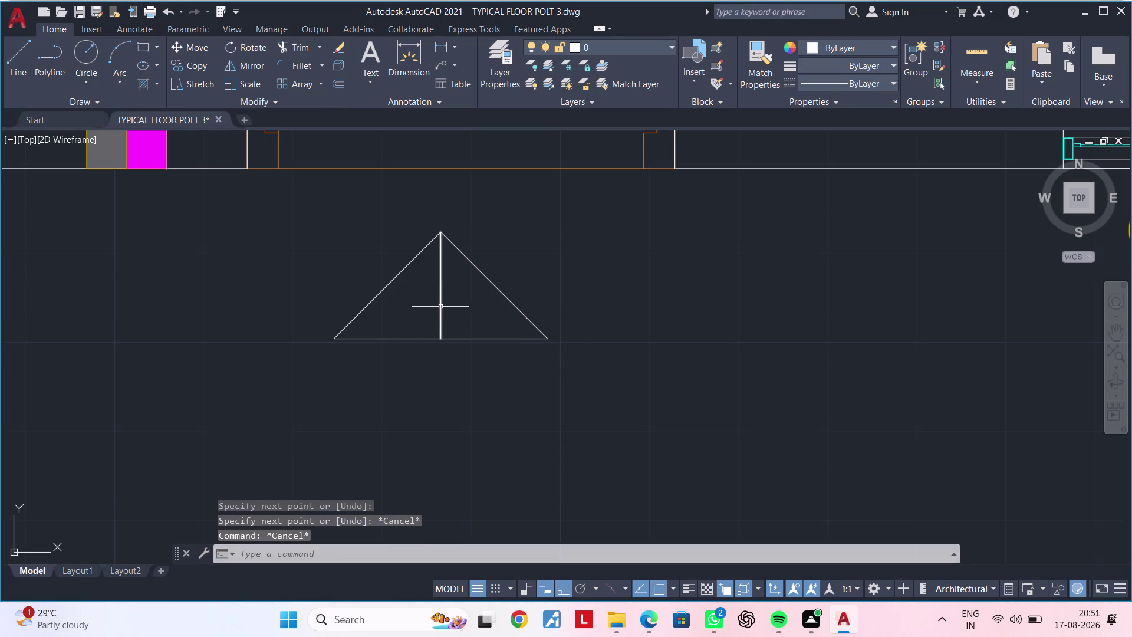
Erase the temporary vertical centre line.
click(440, 307)
key(Delete)
key(Escape)
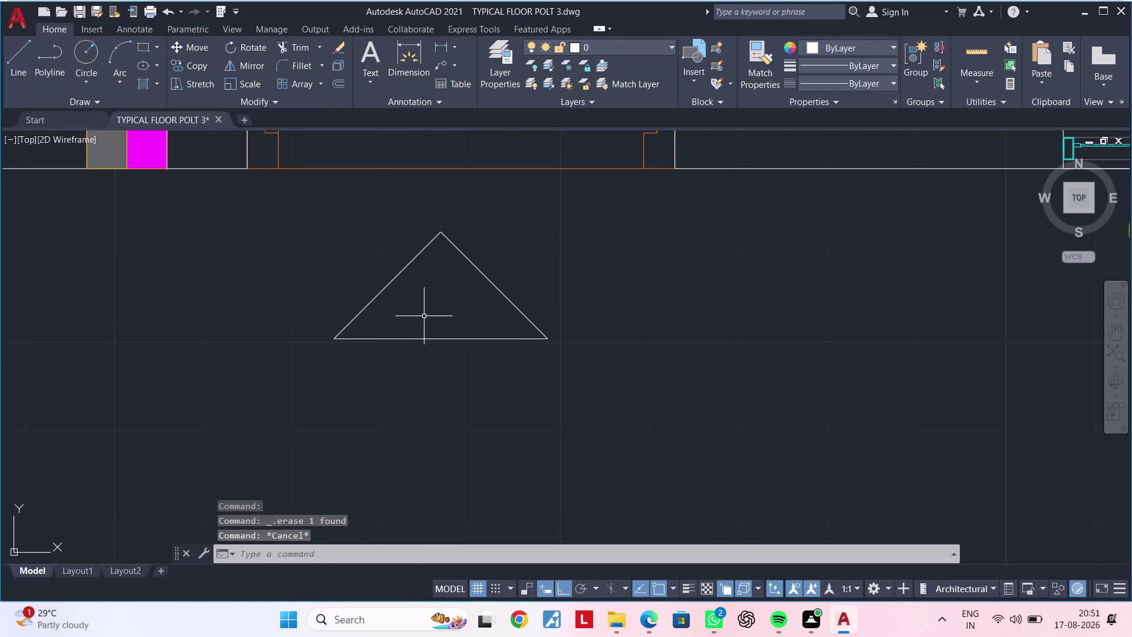
scroll(down, 3)
middle_drag(428, 313, 442, 284)
key(Escape)
Join the triangle's three sides into one closed outline with JOIN.
click(397, 256)
click(507, 336)
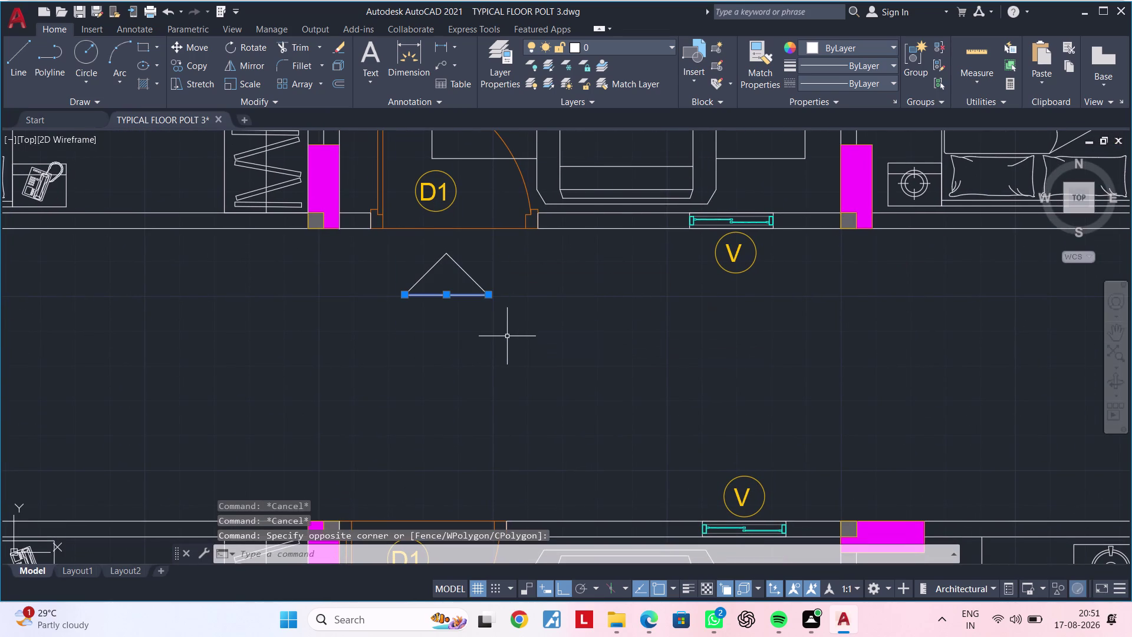
key(Escape)
click(476, 245)
click(385, 326)
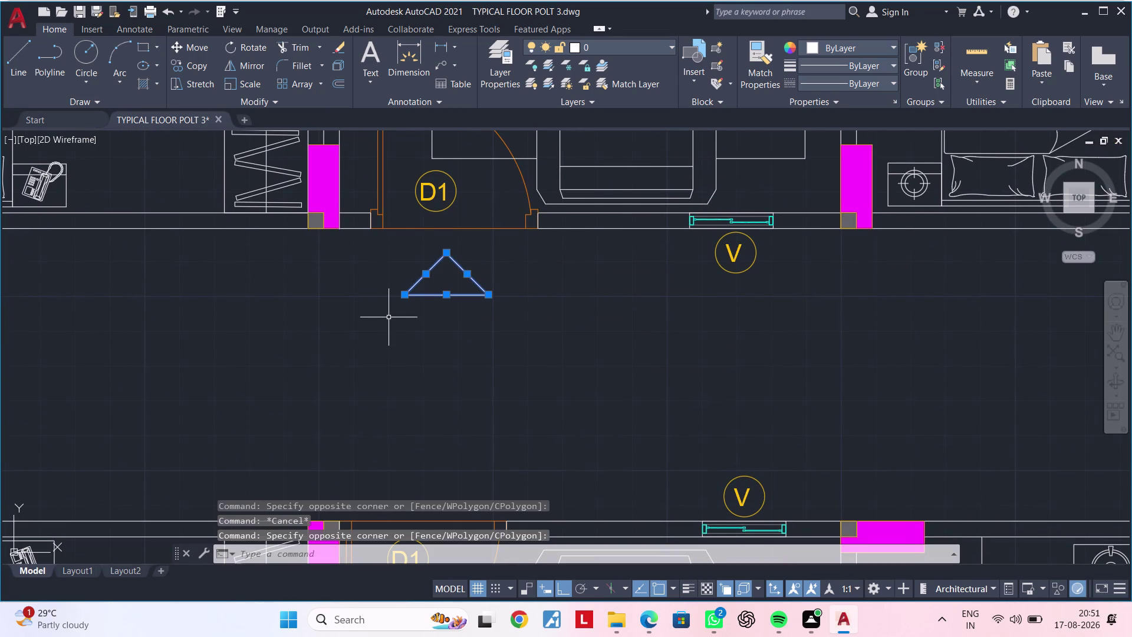
text(J)
key(space)
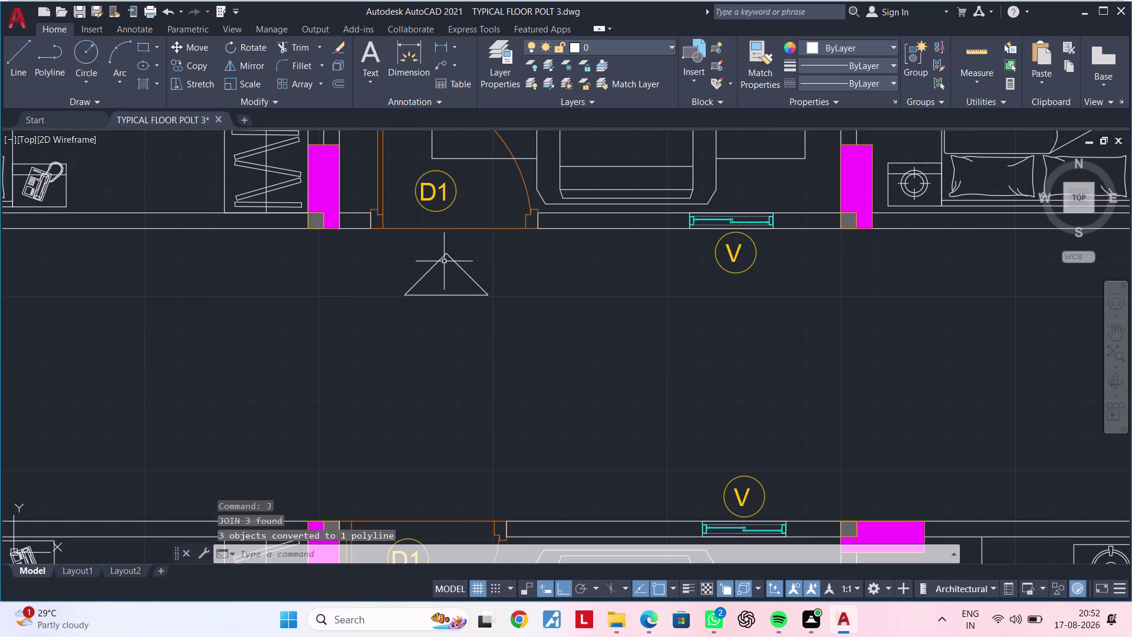
key(Escape)
key(Escape)
key(h)
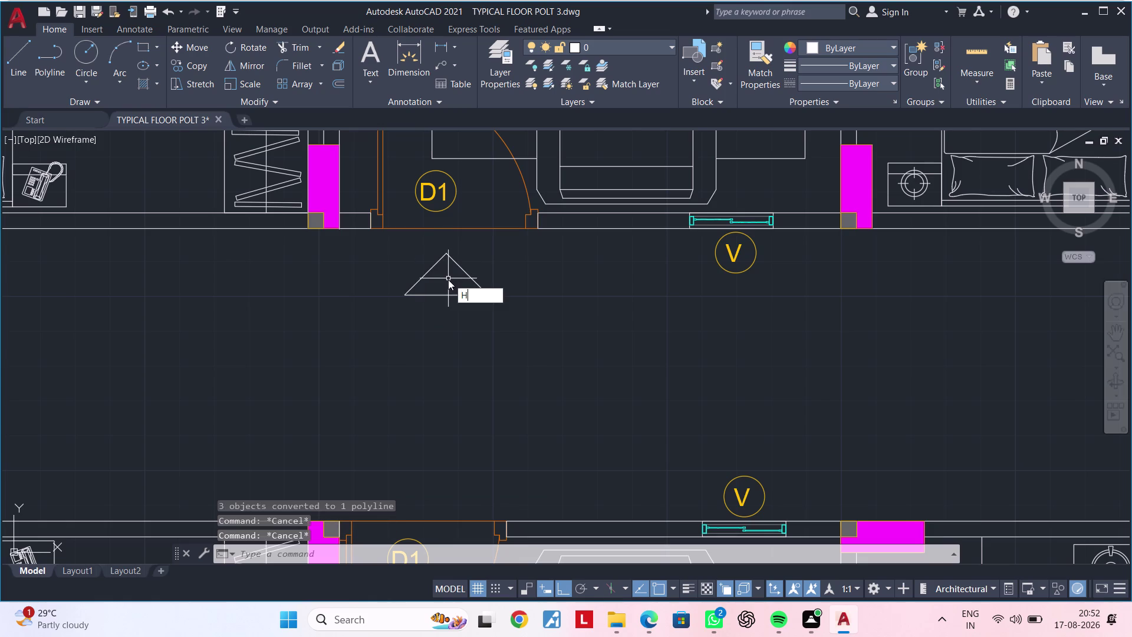
key(space)
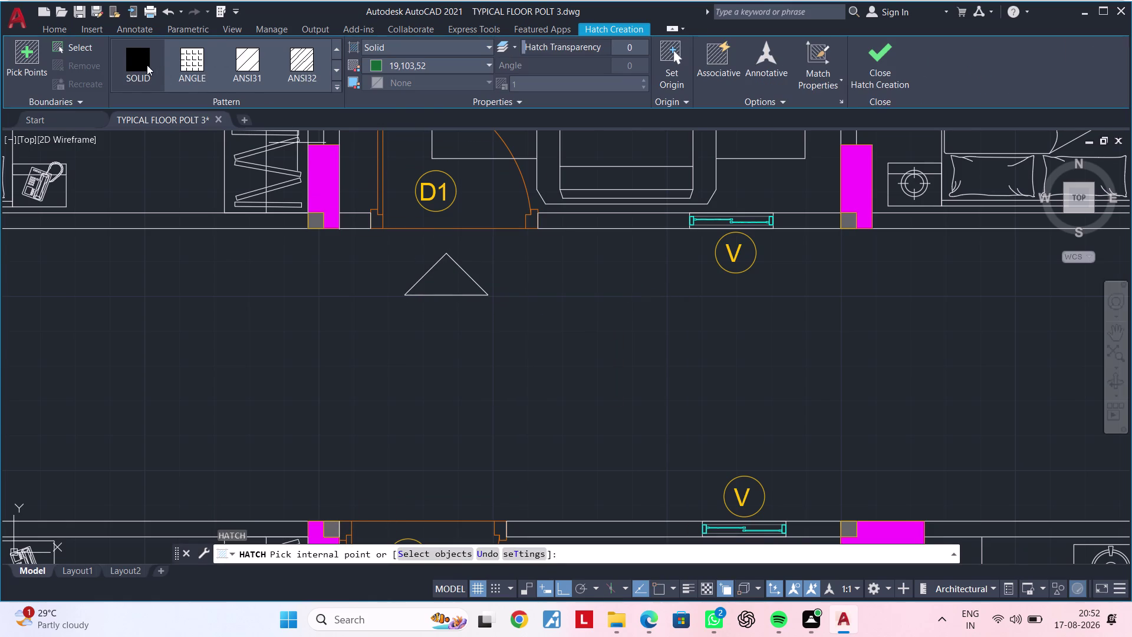
Fill the triangle with a SOLID hatch coloured red.
click(143, 63)
click(377, 63)
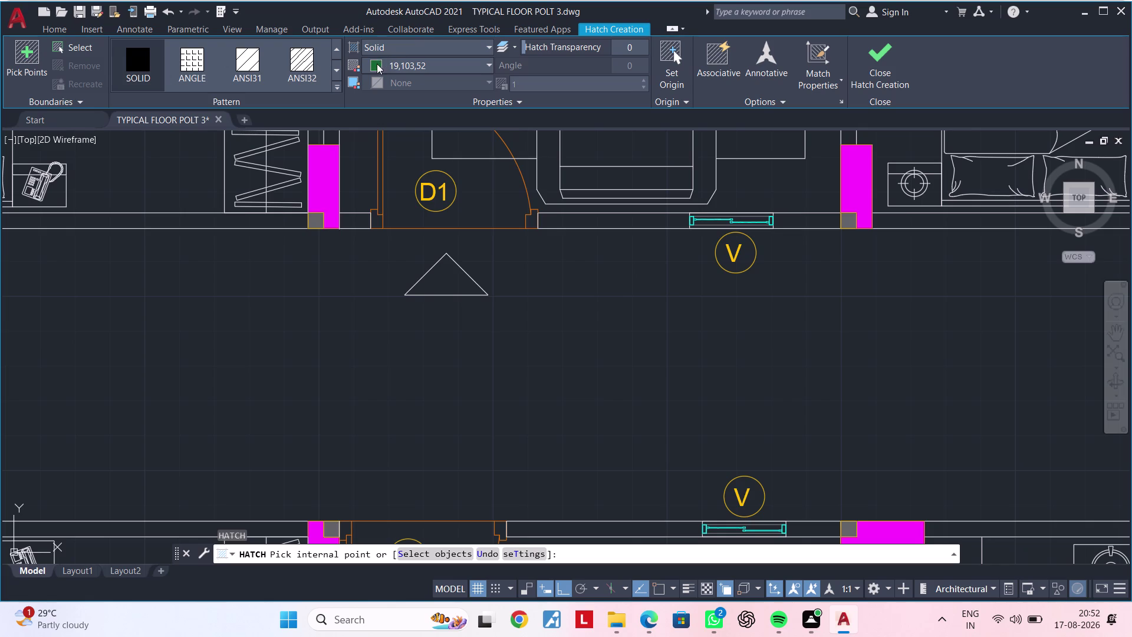
click(417, 168)
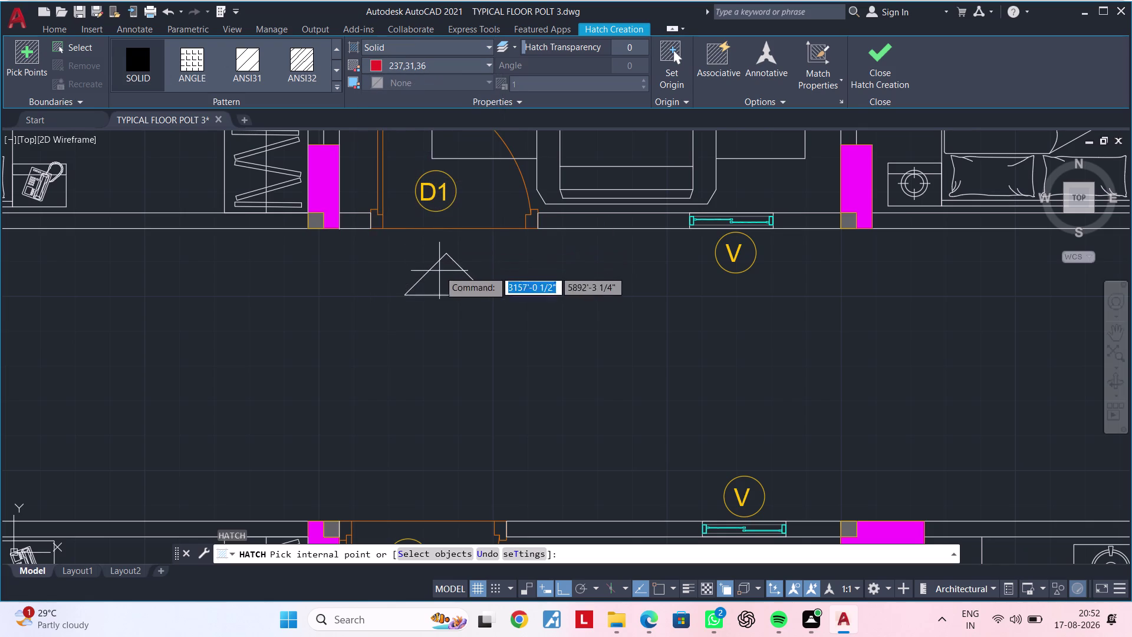
click(445, 276)
key(Escape)
key(Escape)
key(Escape)
middle_drag(466, 291, 430, 310)
key(Escape)
key(Escape)
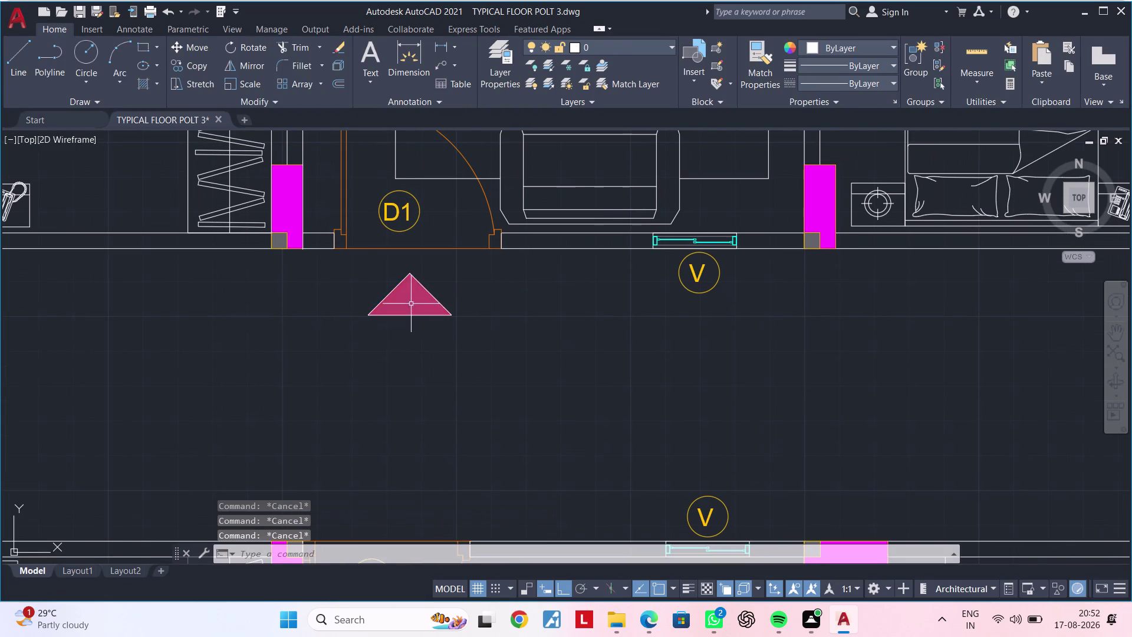
Select the red triangle and start copying it from a reference point.
click(368, 270)
click(472, 336)
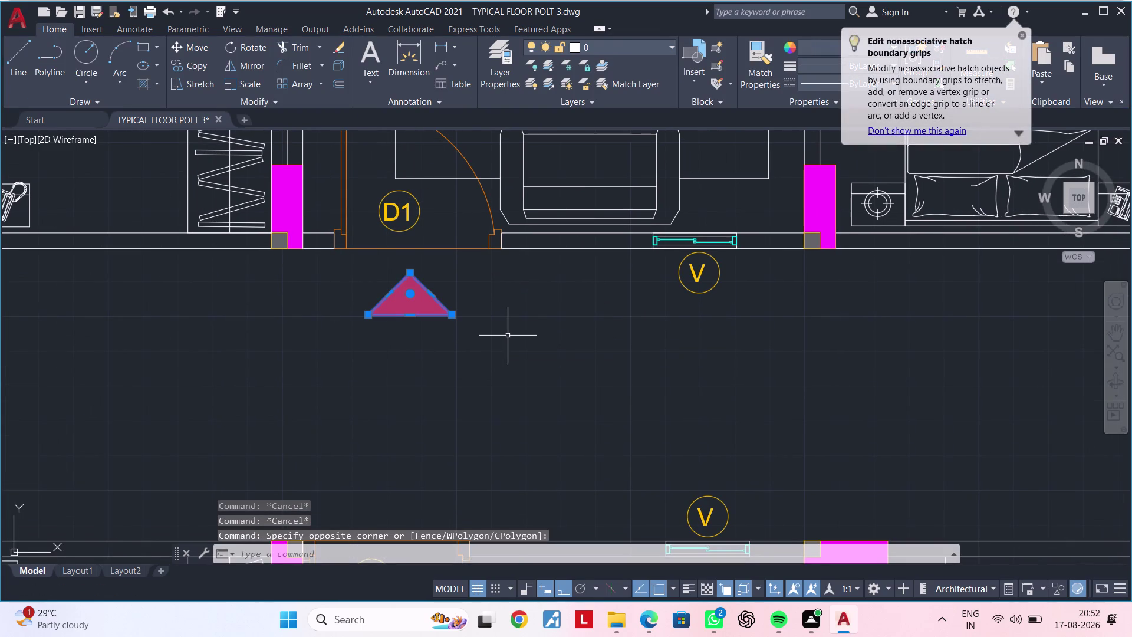
middle_drag(509, 336, 400, 337)
scroll(down, 3)
middle_drag(412, 336, 383, 346)
scroll(up, 3)
key(Escape)
key(Escape)
middle_drag(341, 351, 465, 345)
scroll(down, 3)
middle_drag(493, 345, 451, 335)
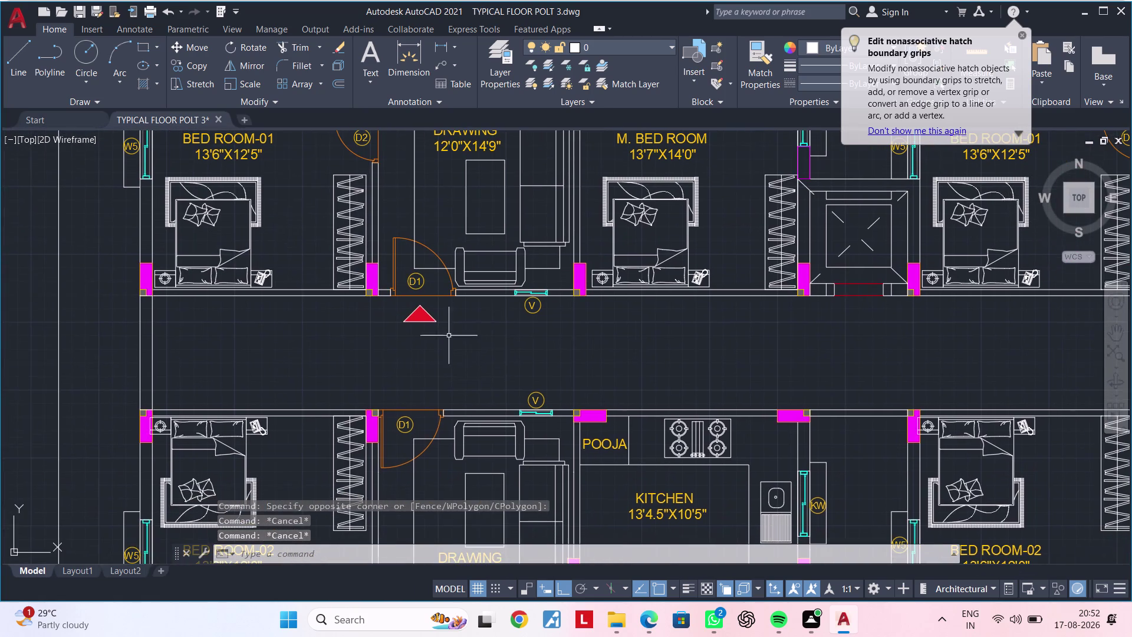
click(597, 441)
text(C)
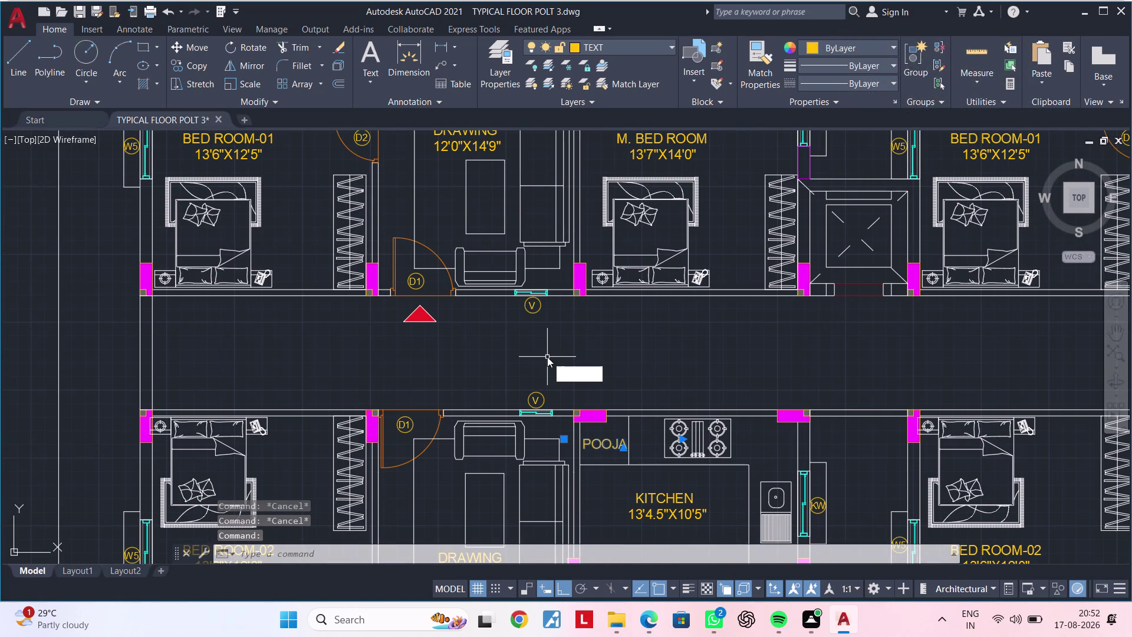
text(O)
key(space)
click(597, 444)
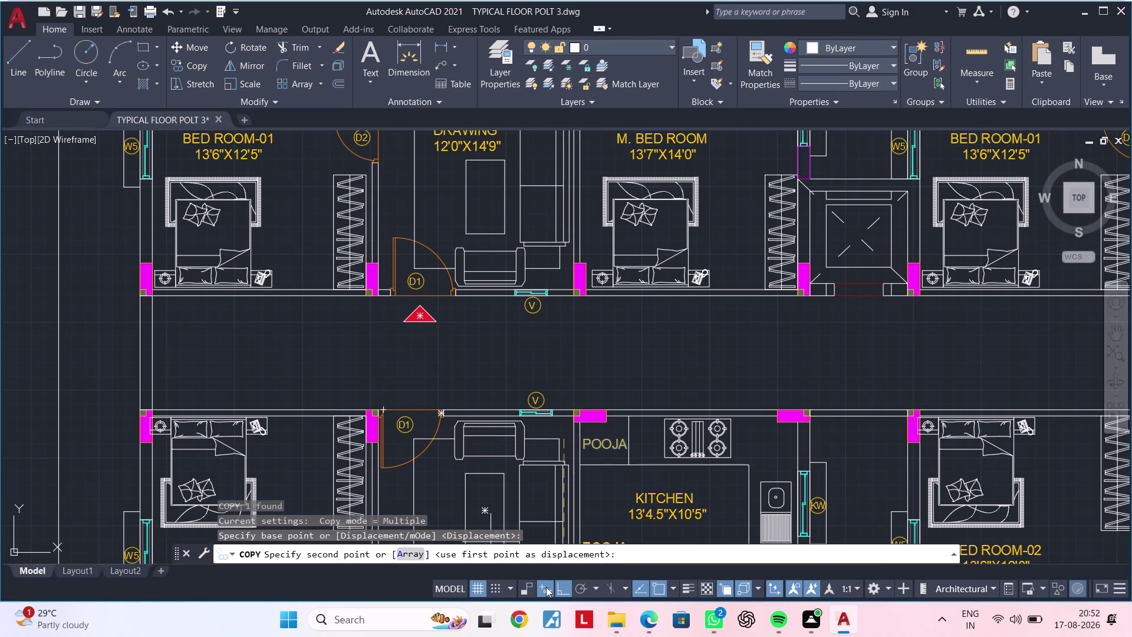
Place the copied triangle tag below door D1.
click(561, 588)
scroll(up, 3)
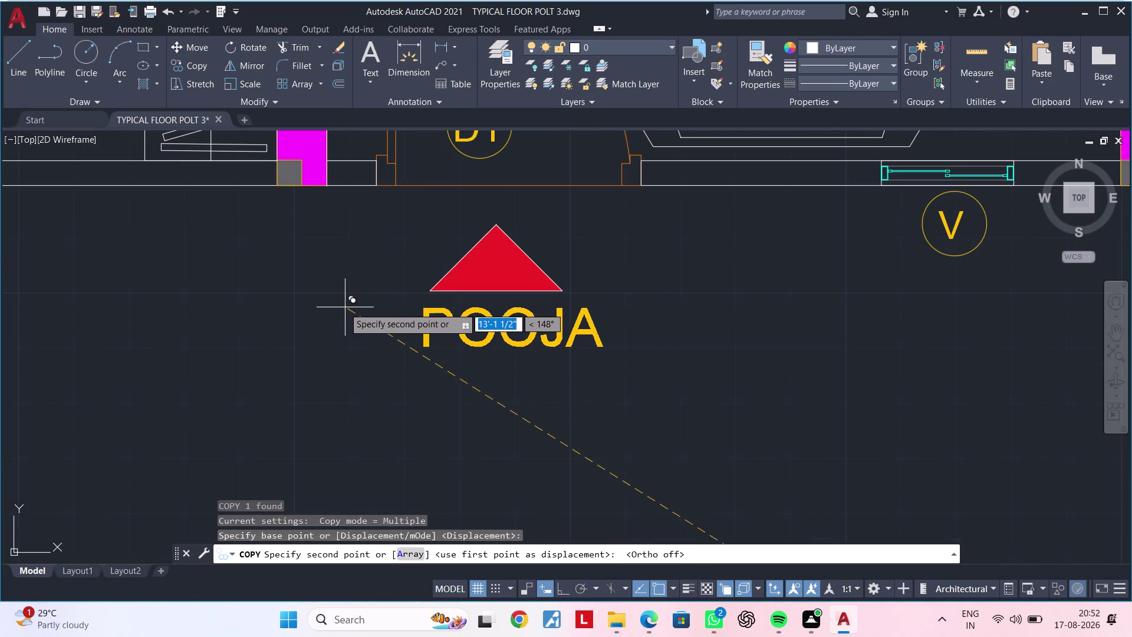
click(343, 307)
key(Escape)
key(Escape)
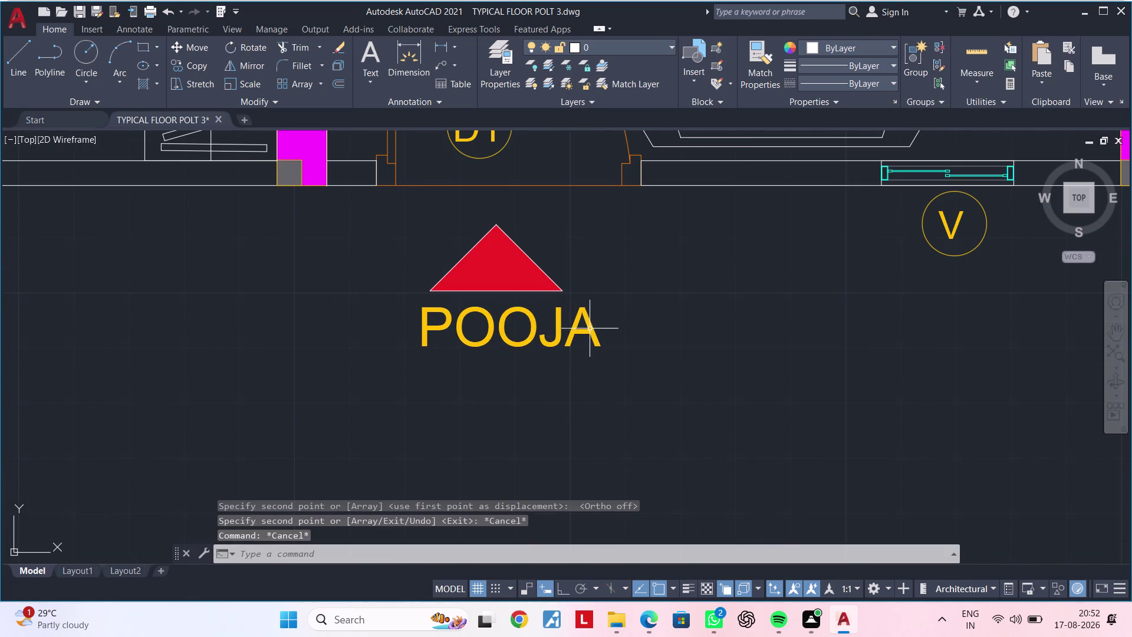
Change the copied label text from POOJA to ENTRY.
double_click(590, 328)
click(608, 328)
key(BackSpace)
key(BackSpace)
key(BackSpace)
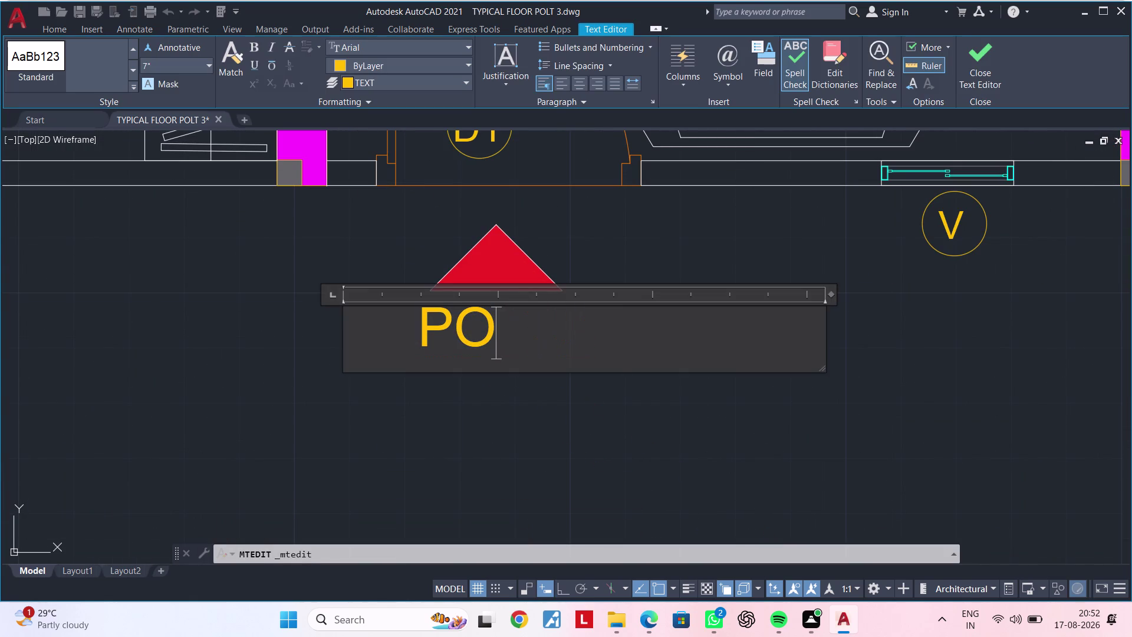
key(BackSpace)
key(BackSpace)
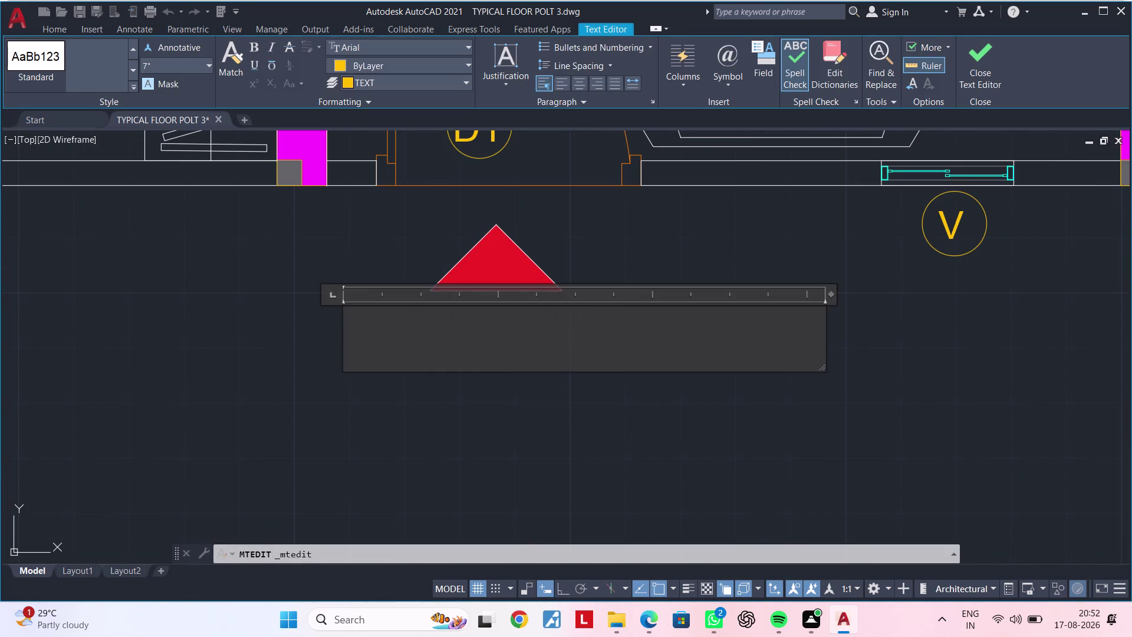
text(ENTR)
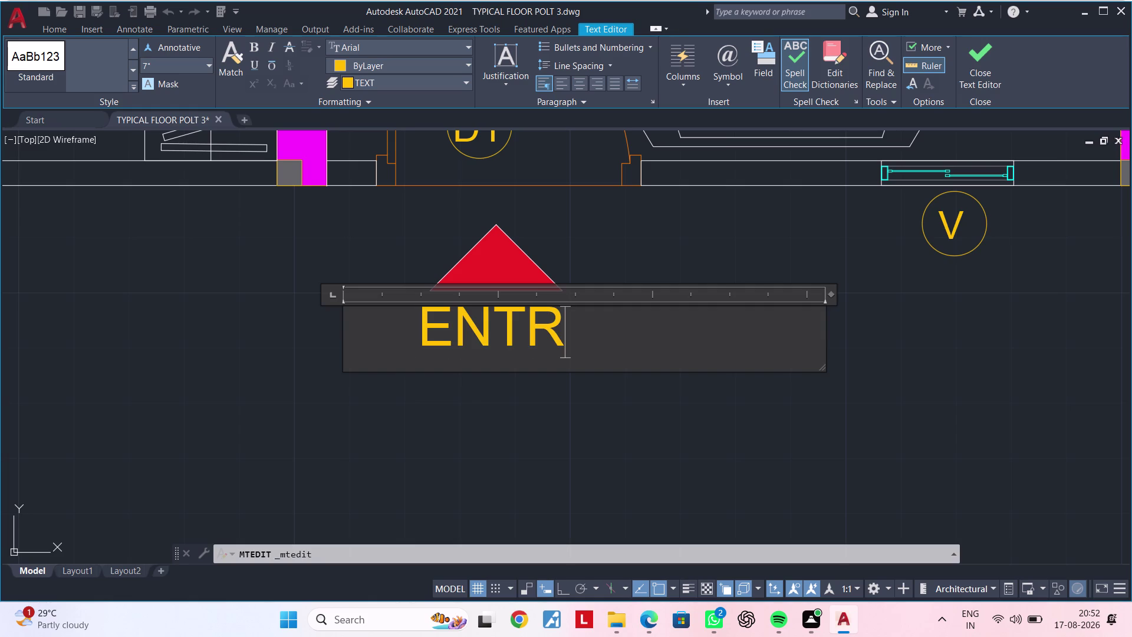
text(Y)
click(576, 414)
scroll(down, 3)
middle_drag(654, 419, 574, 389)
scroll(up, 3)
scroll(up, 3)
middle_drag(535, 384, 512, 385)
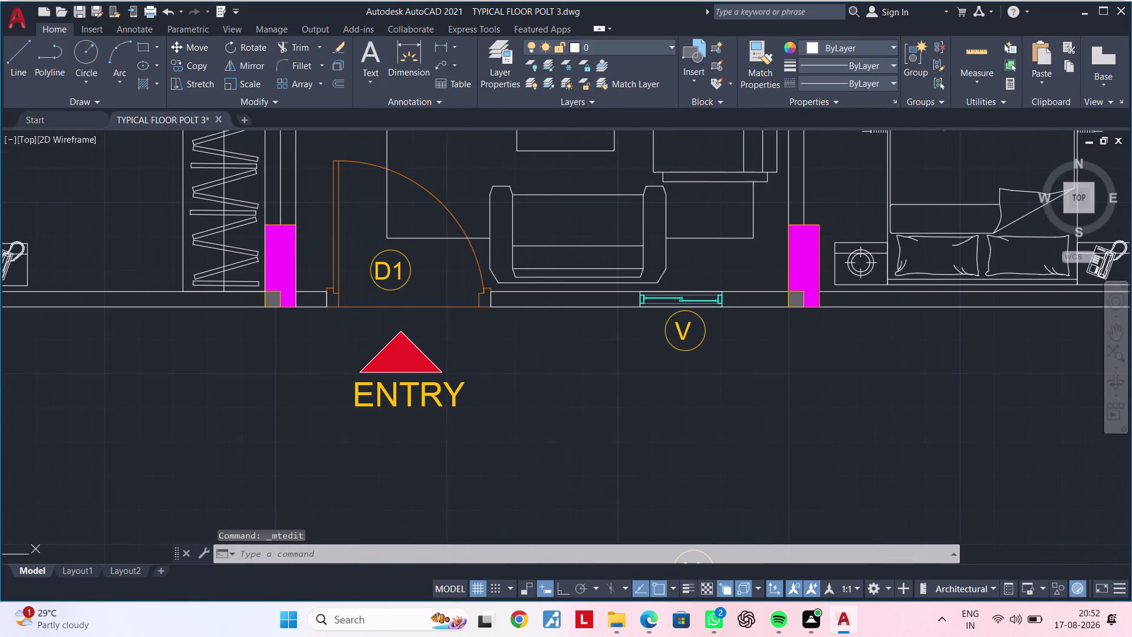
Select the red triangle and ENTRY label, retrying after a cancelled mirror attempt.
key(Escape)
key(Escape)
click(346, 329)
click(528, 427)
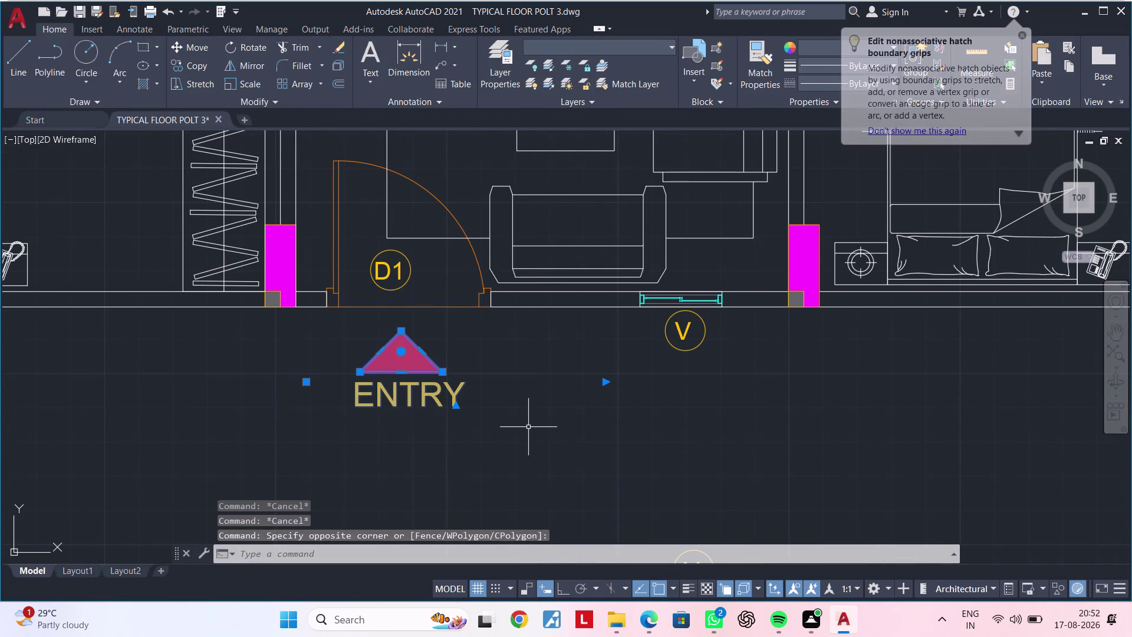
text(MI)
key(space)
scroll(down, 3)
middle_drag(462, 451, 468, 390)
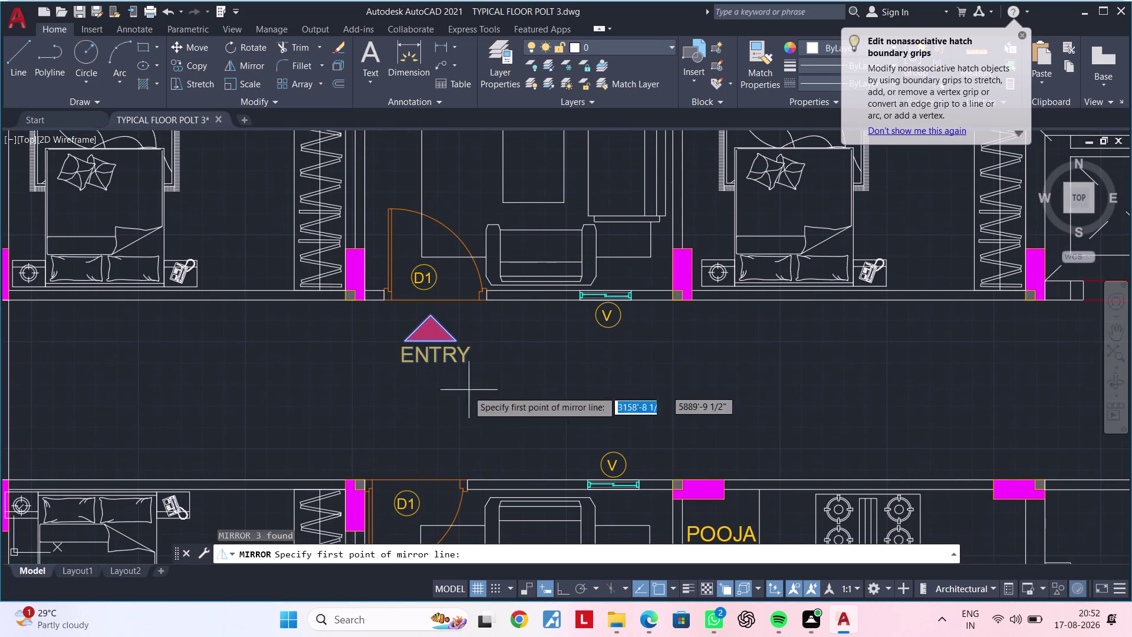
click(377, 442)
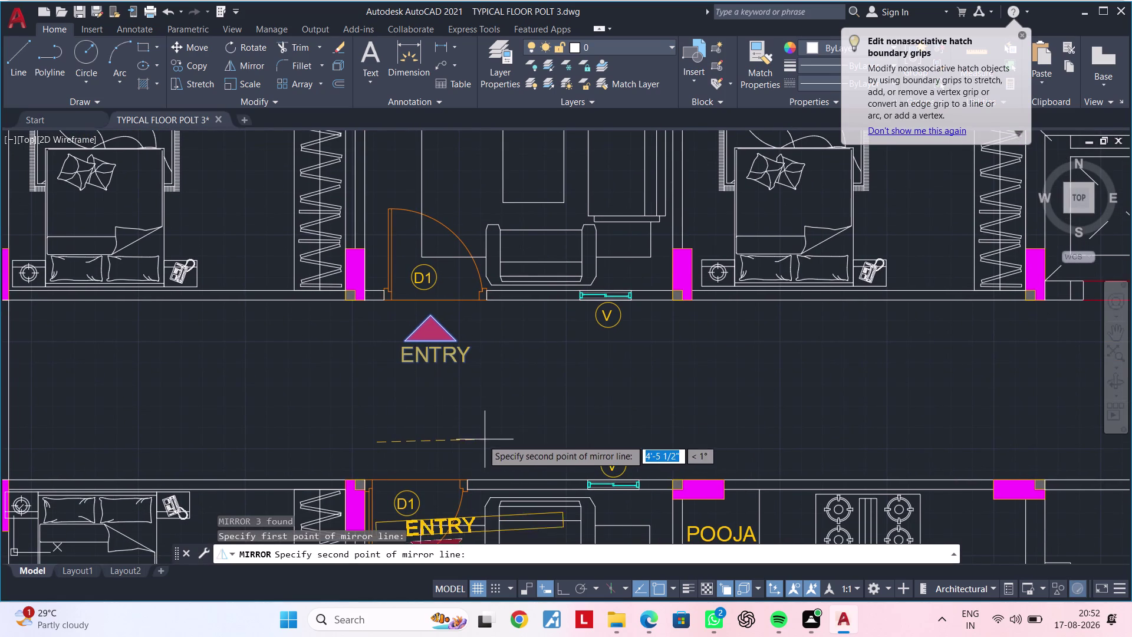
key(Escape)
click(405, 312)
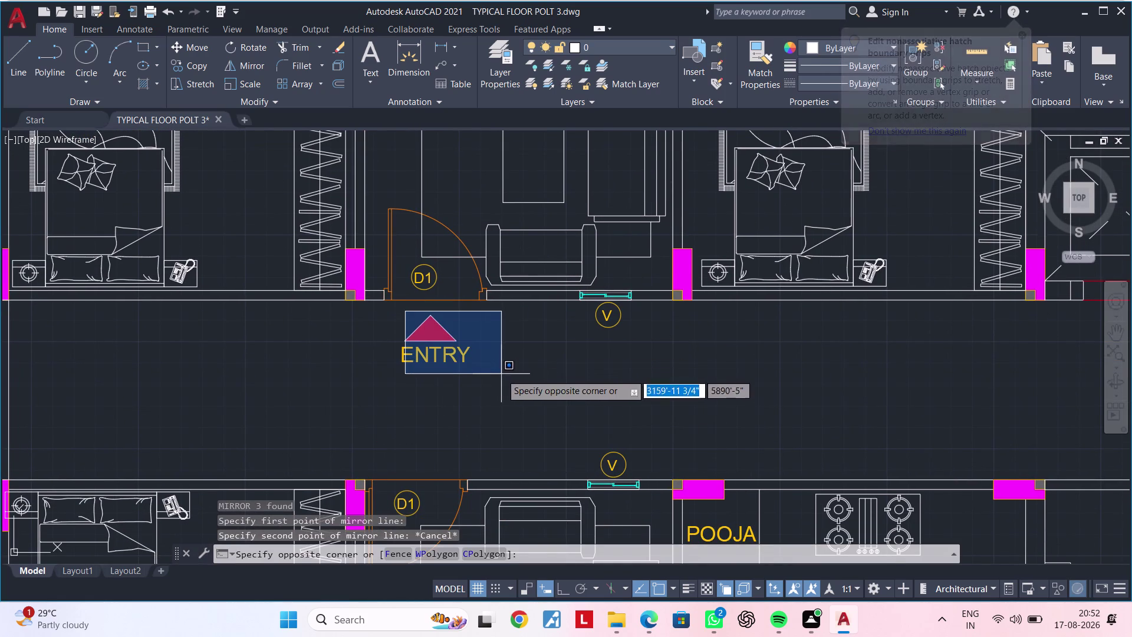
click(501, 375)
click(395, 325)
click(509, 392)
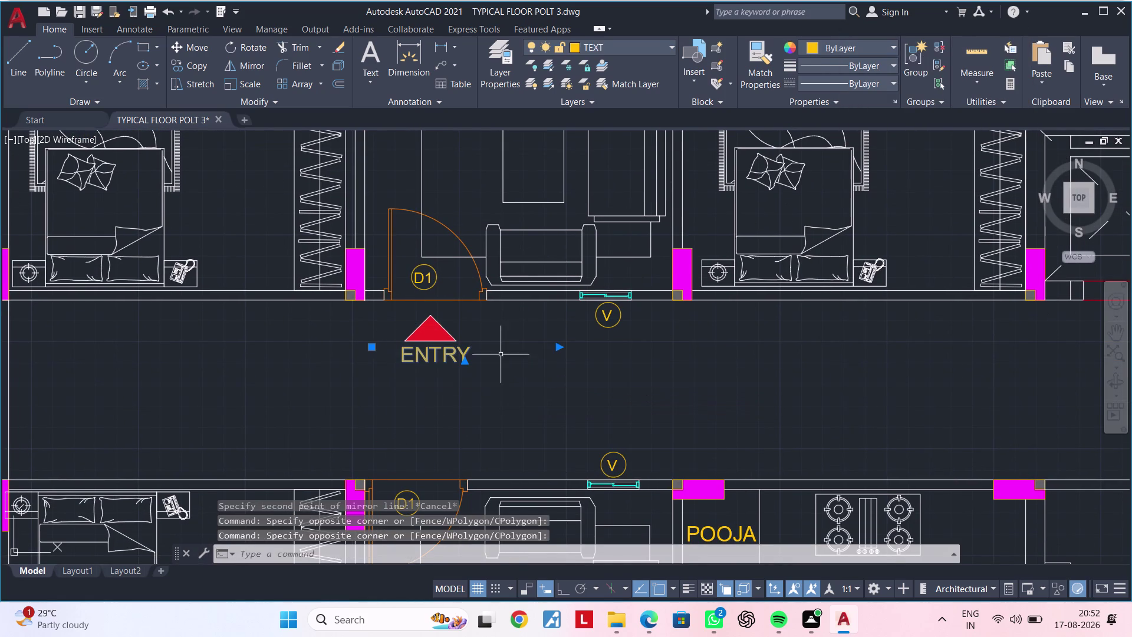
drag(489, 313, 479, 323)
click(383, 384)
Mirror the tag across a horizontal line, keeping the original.
text(MI)
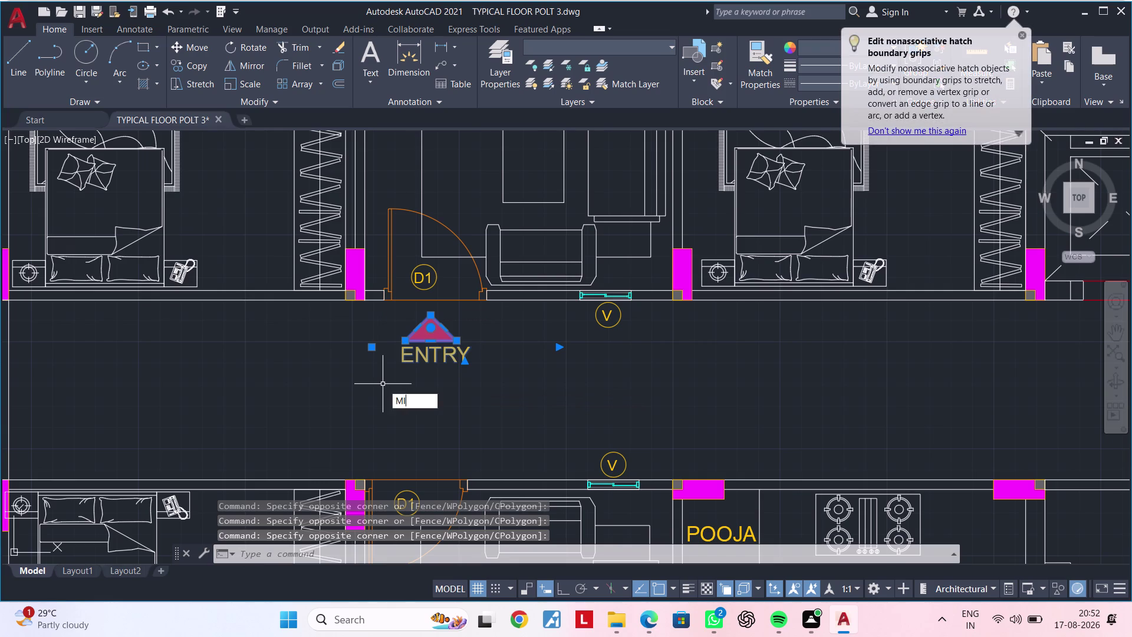
key(space)
click(386, 371)
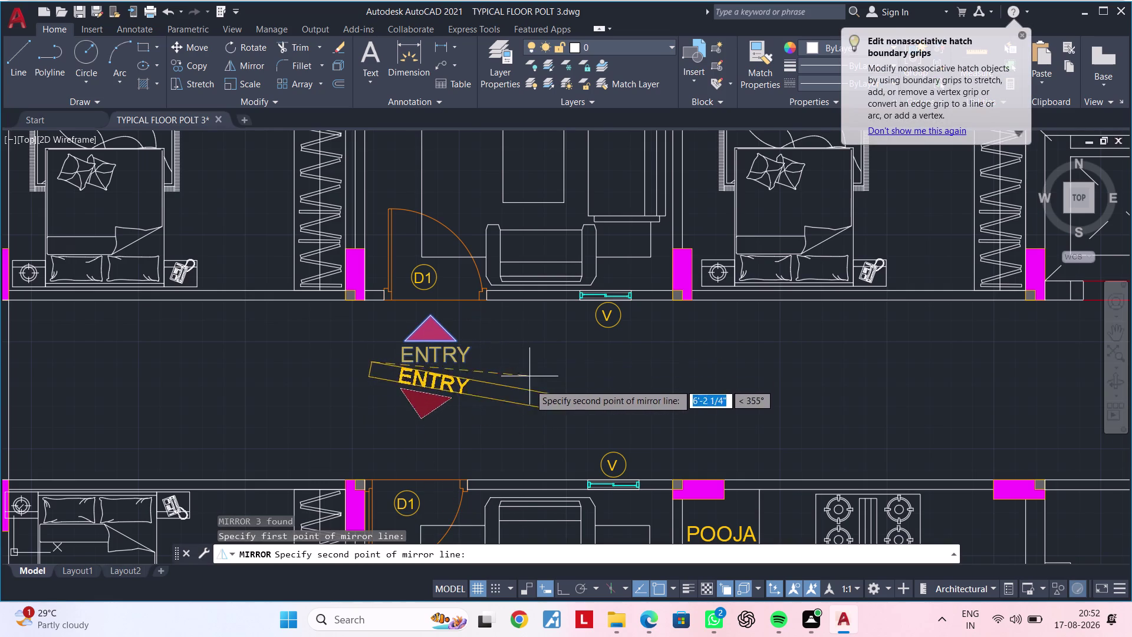
click(564, 585)
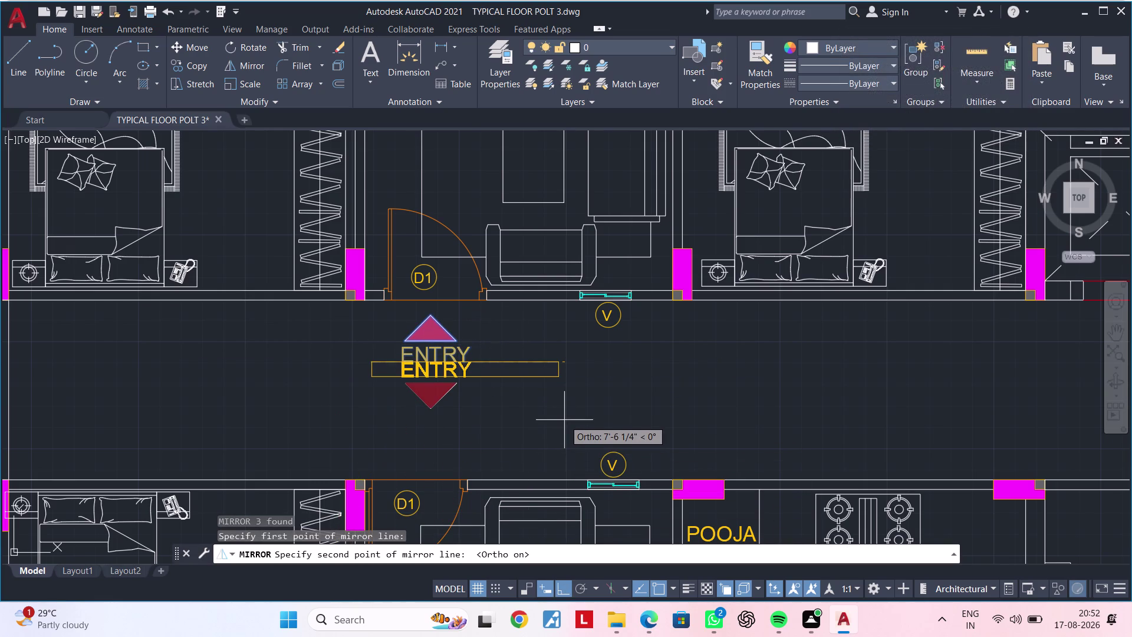
click(564, 420)
drag(586, 469, 564, 420)
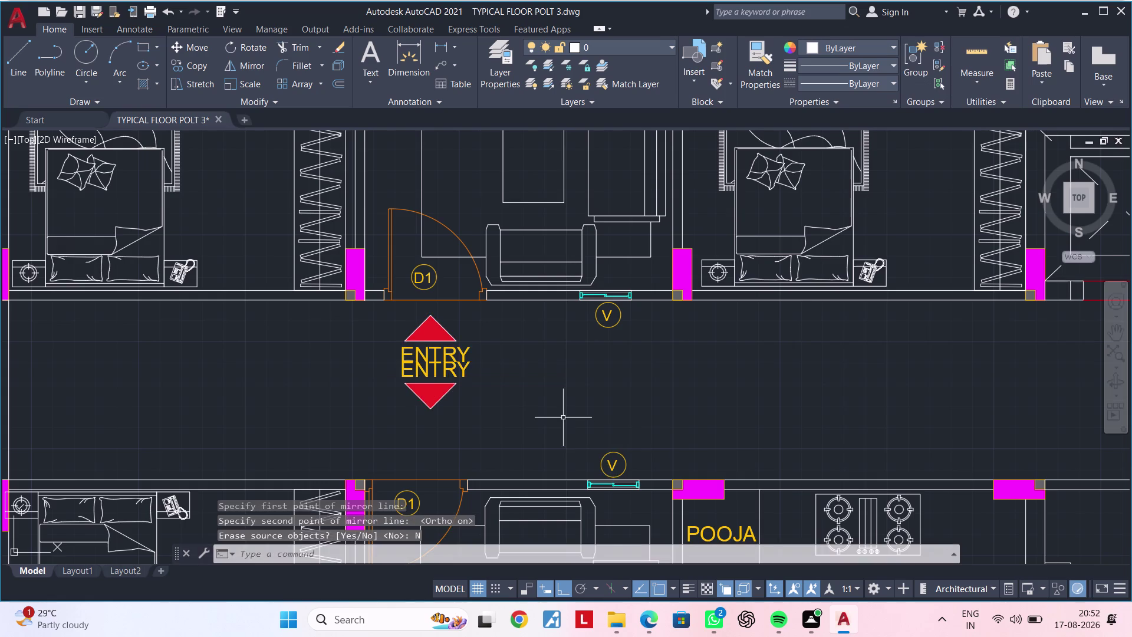
scroll(up, 3)
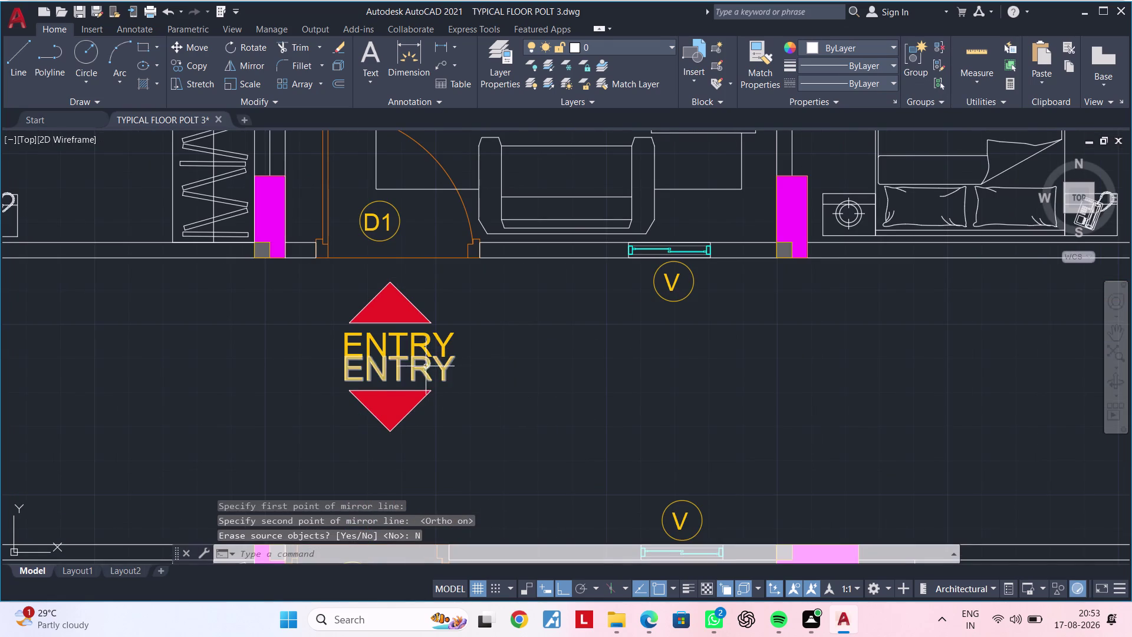
Move the mirrored downward-pointing tag lower, near the lower flat's wall.
click(425, 366)
click(431, 389)
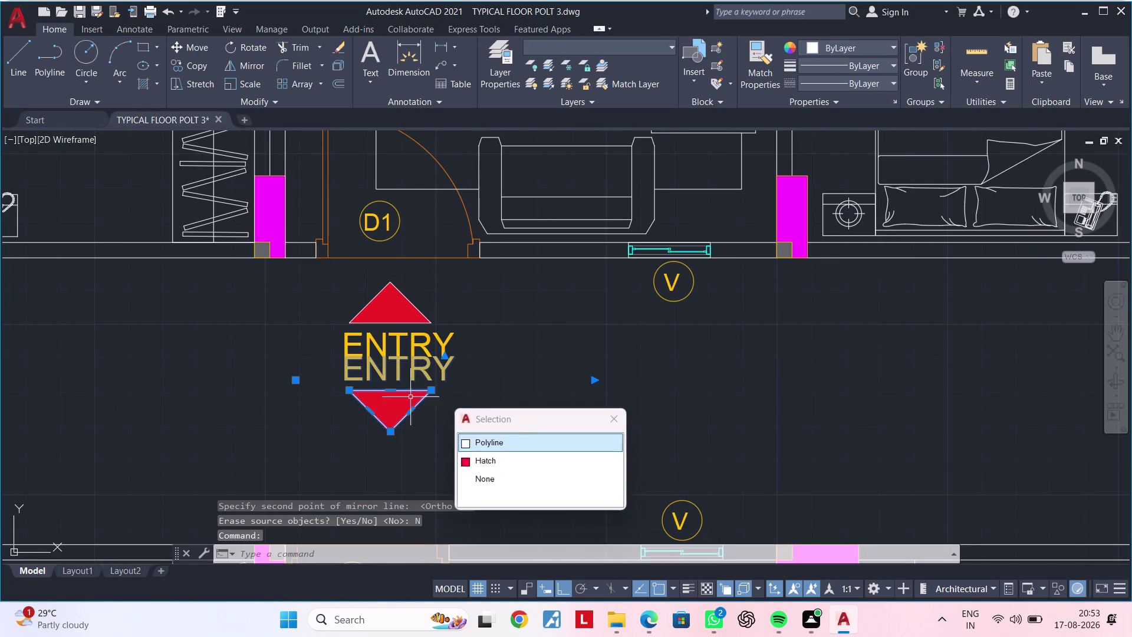
click(406, 399)
scroll(down, 3)
text(M)
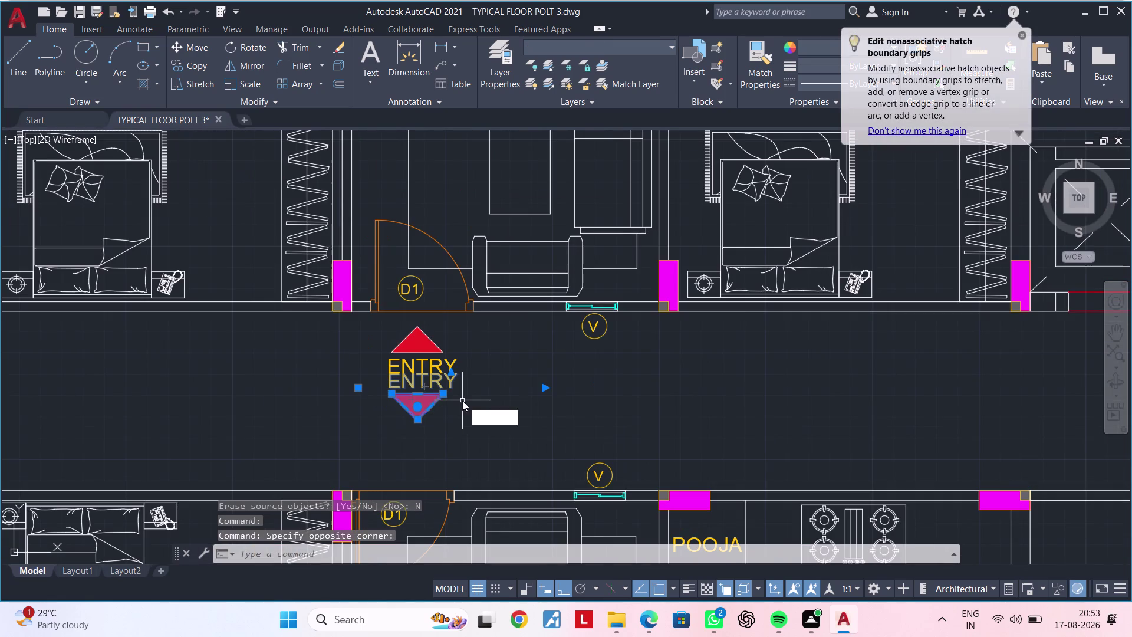
key(space)
click(449, 394)
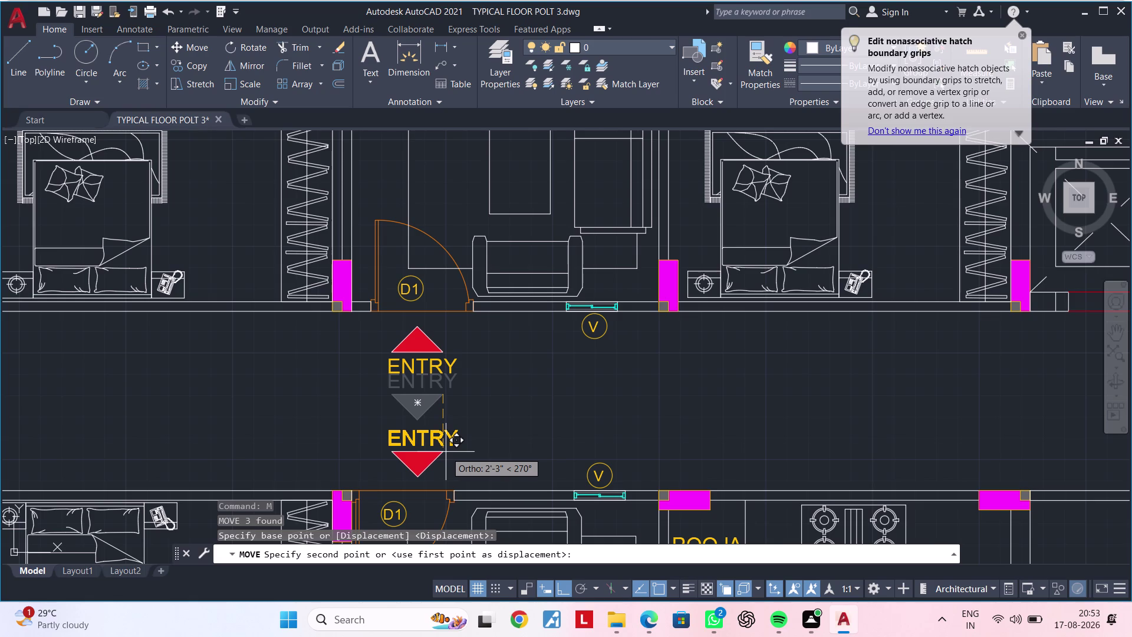
click(446, 451)
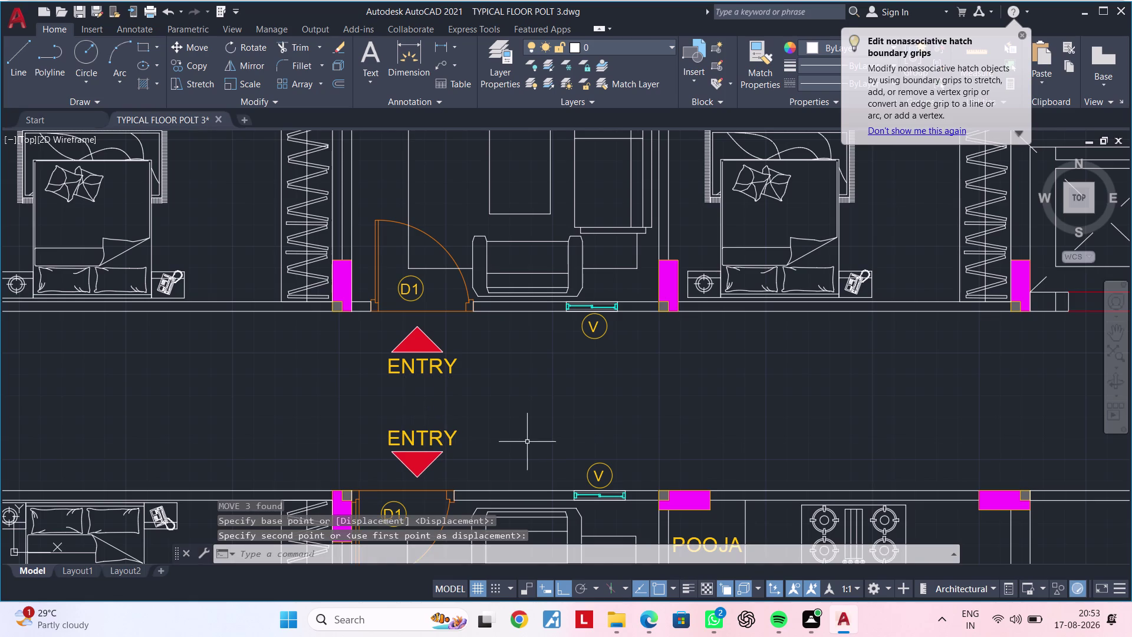
middle_drag(597, 428, 357, 415)
scroll(down, 3)
middle_drag(630, 408, 303, 393)
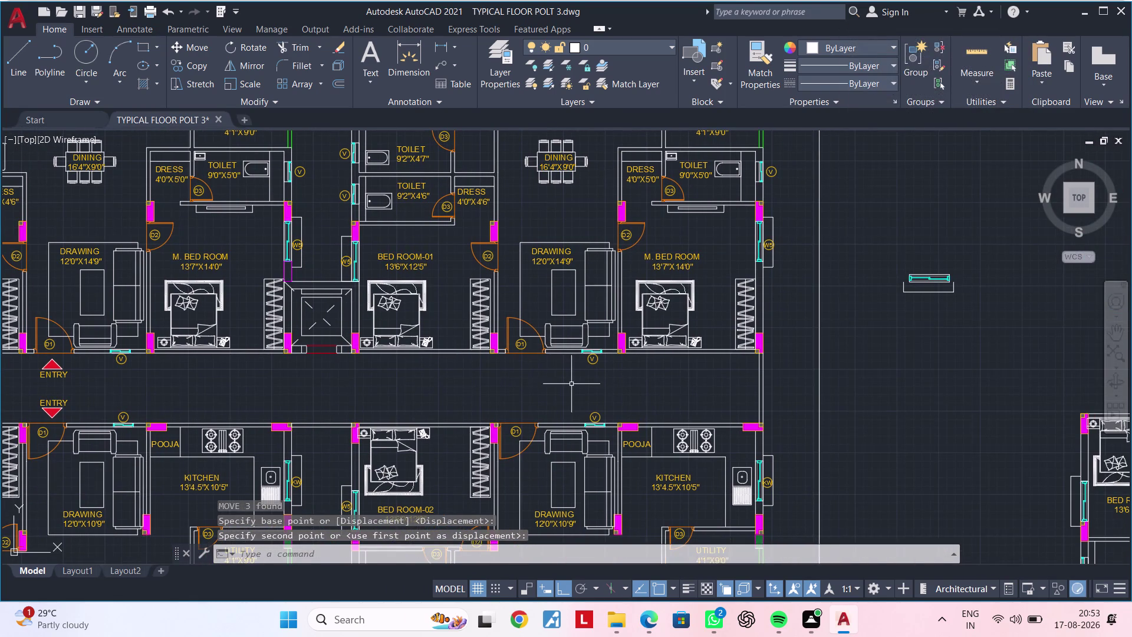
Copy the upper ENTRY tag to the next flat's door along the corridor.
middle_drag(535, 381, 631, 371)
scroll(up, 3)
click(78, 301)
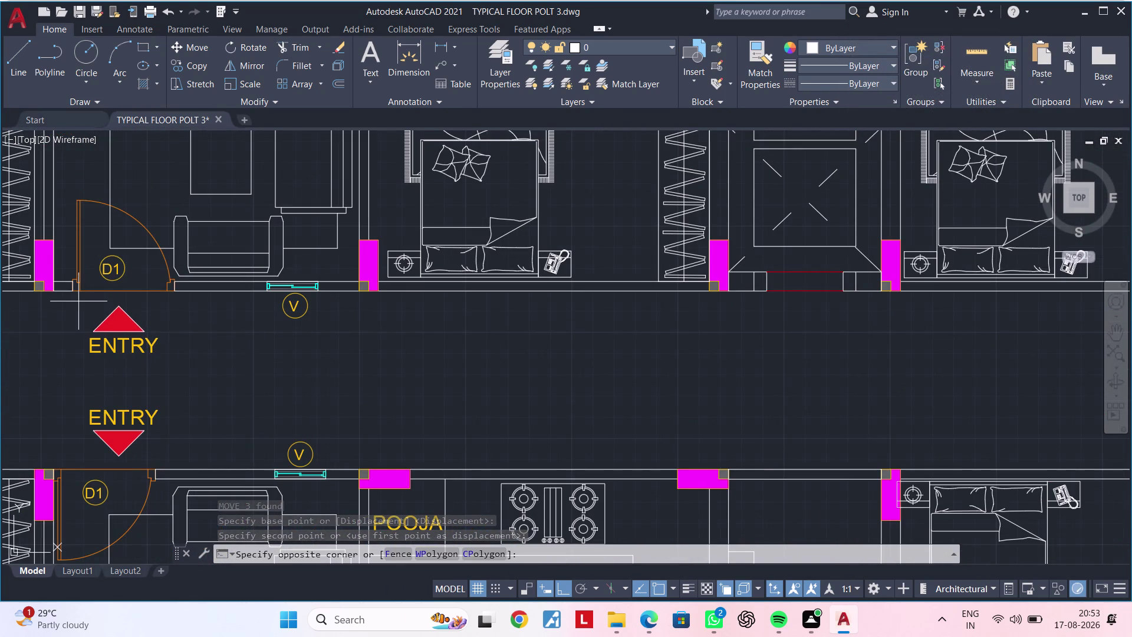
click(173, 364)
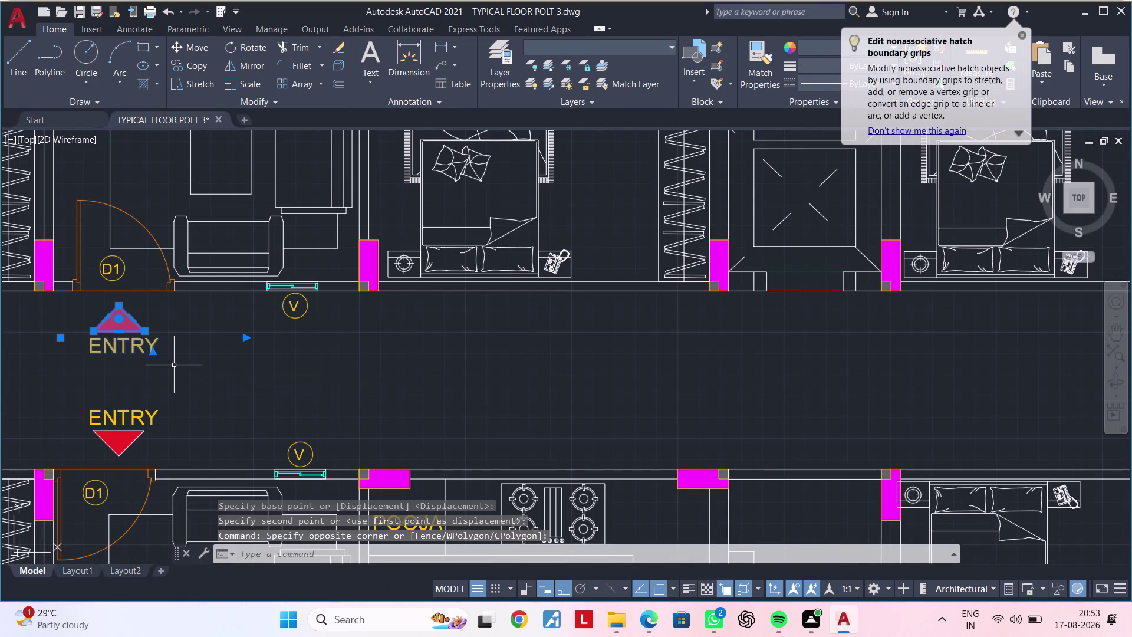
text(CO)
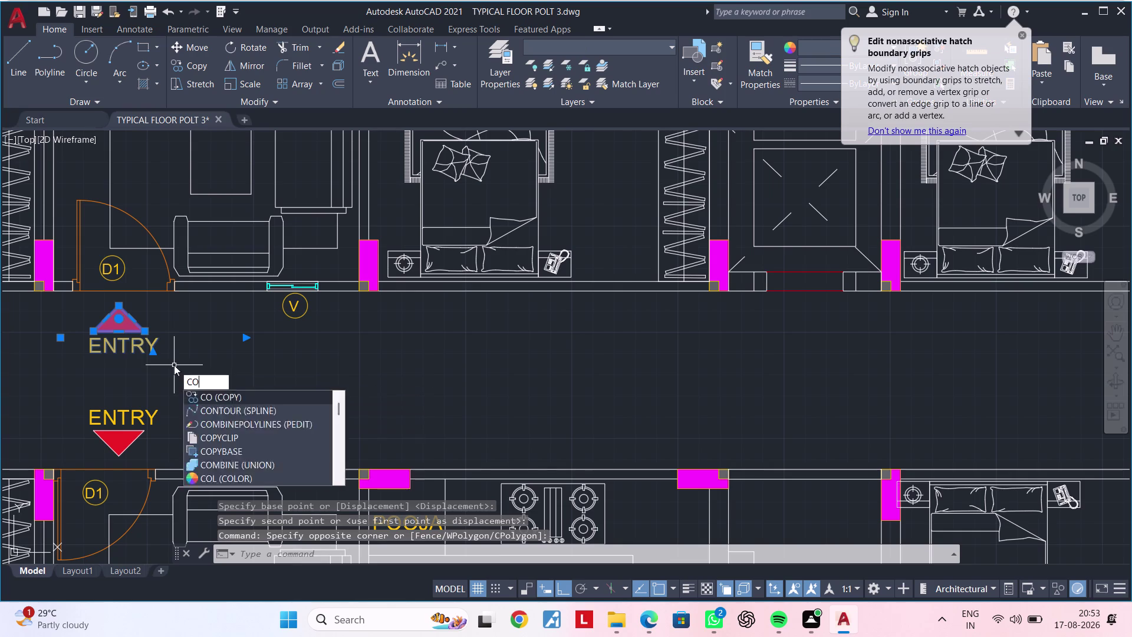
key(space)
click(122, 347)
middle_drag(612, 364, 215, 364)
scroll(down, 3)
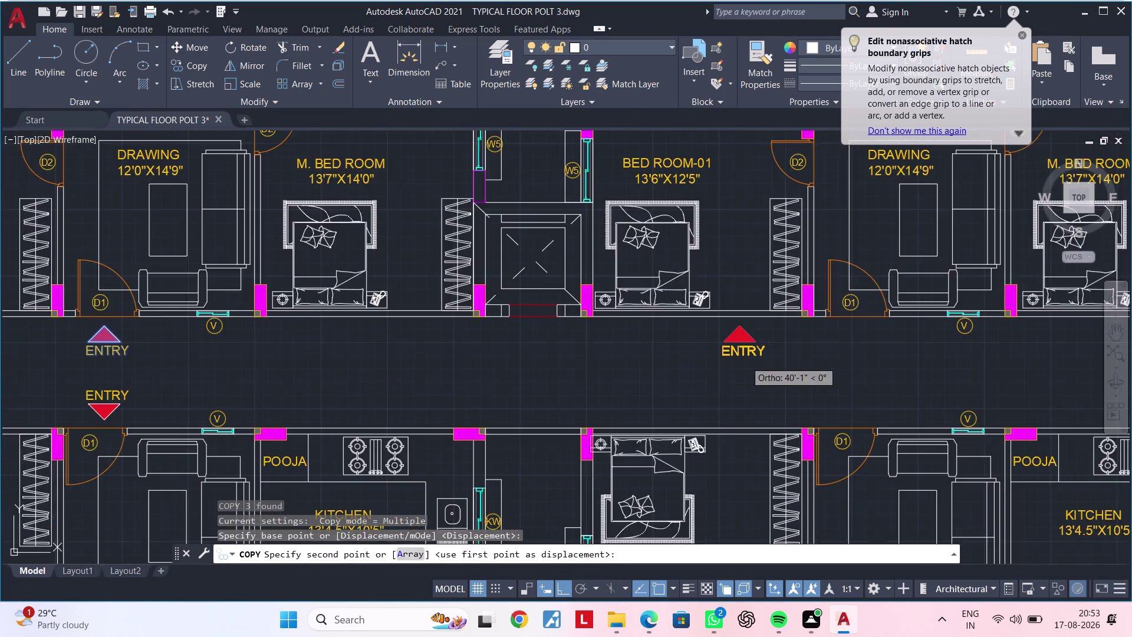
middle_drag(739, 361, 506, 362)
scroll(up, 3)
click(630, 353)
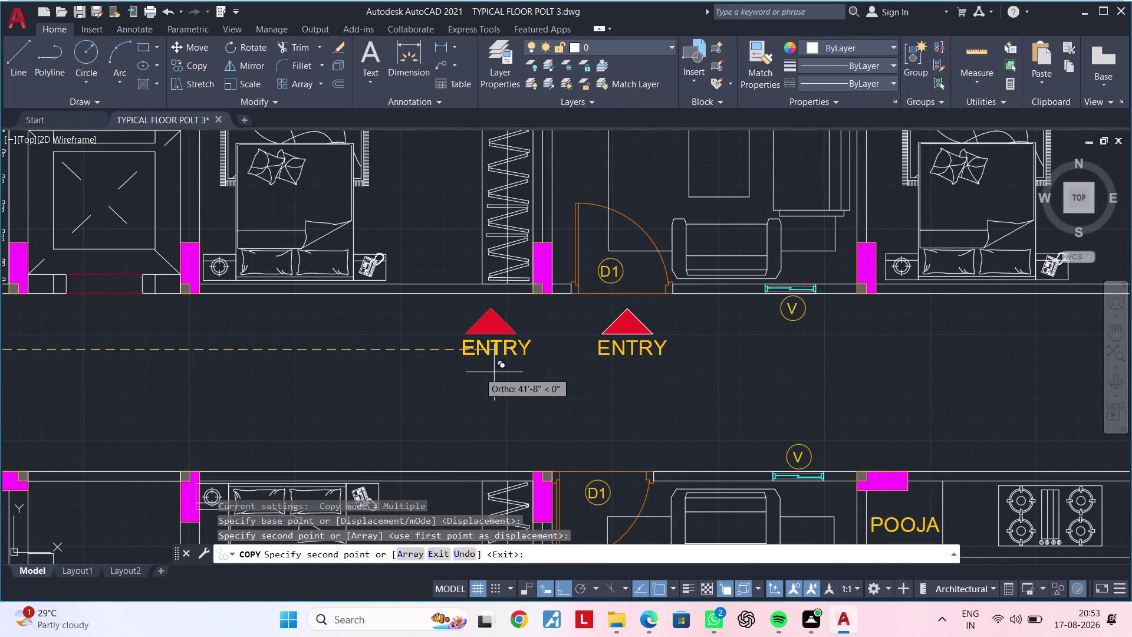
key(Escape)
Copy the lower ENTRY tag to the next flat's door.
scroll(down, 3)
middle_drag(445, 370, 642, 356)
middle_drag(469, 363, 782, 344)
key(Escape)
drag(266, 355, 275, 357)
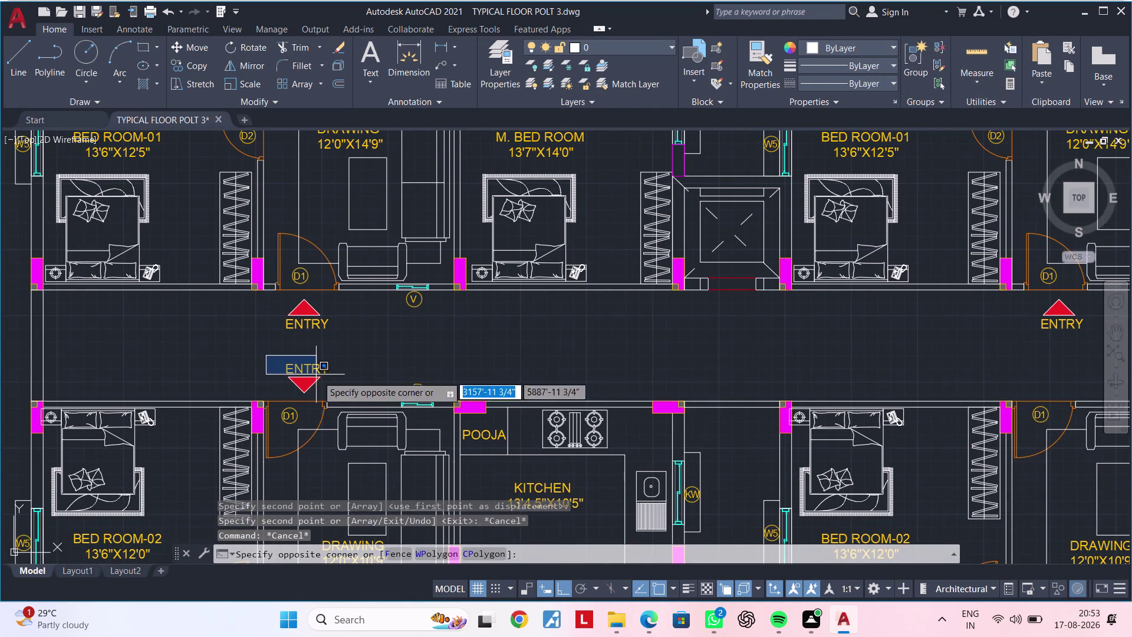
click(341, 389)
click(265, 359)
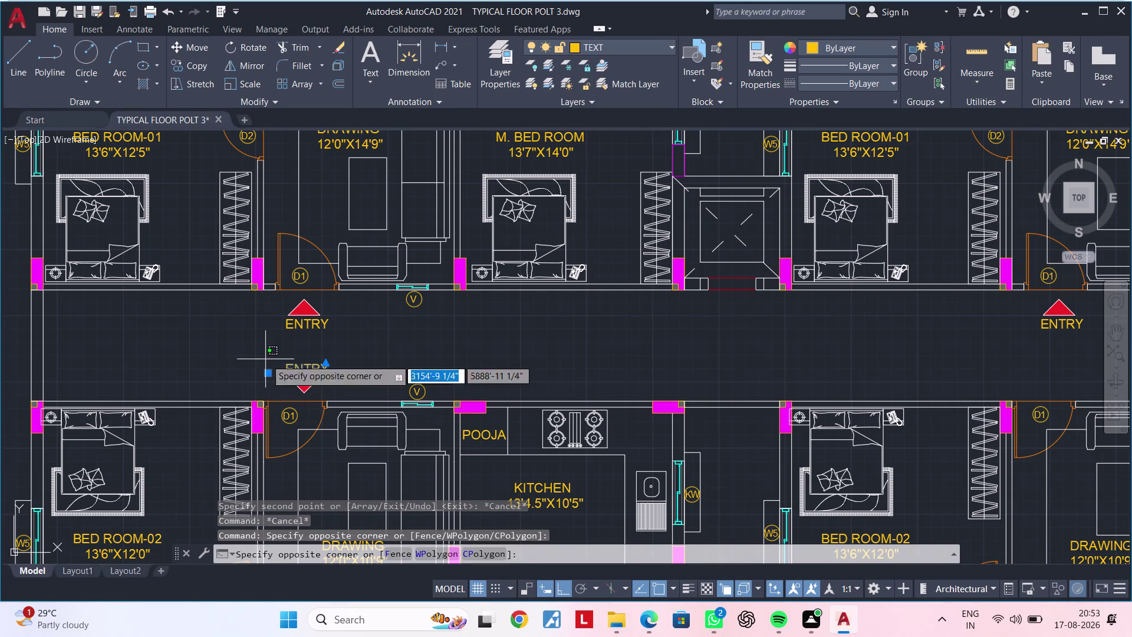
click(346, 394)
key(c)
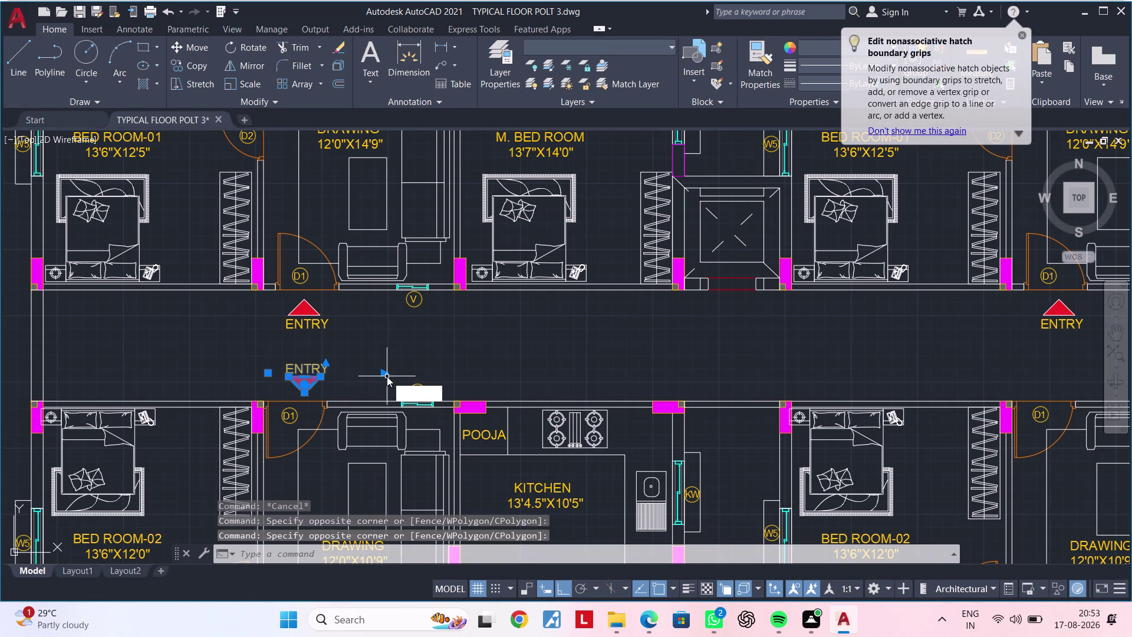
key(o)
key(space)
drag(317, 369, 330, 368)
scroll(down, 3)
middle_drag(807, 368, 706, 373)
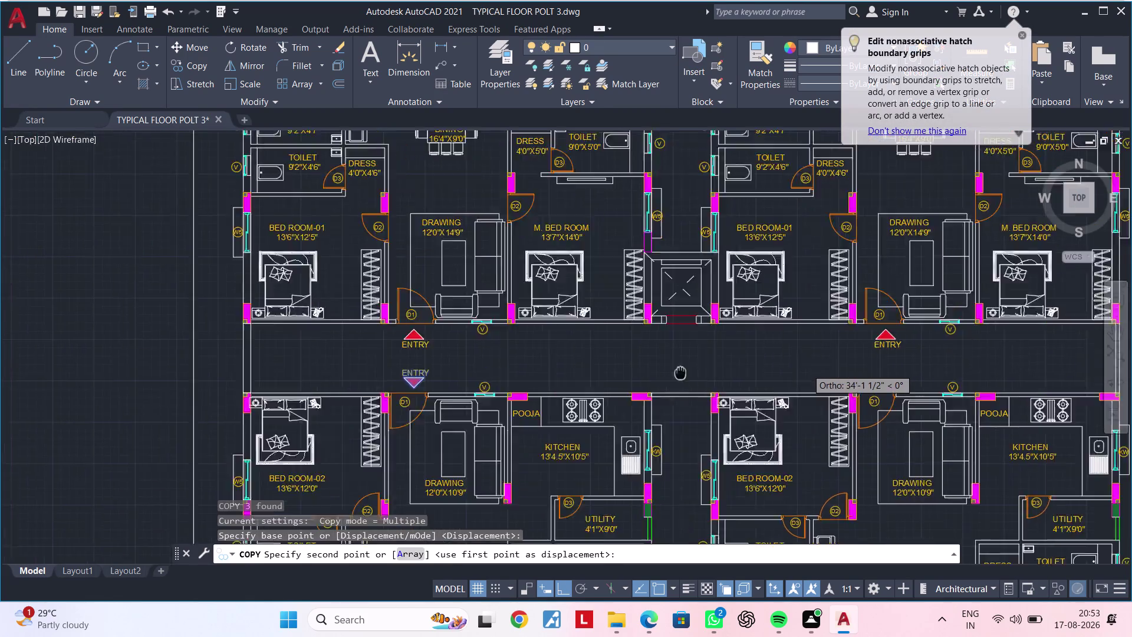
middle_drag(707, 373, 339, 372)
scroll(up, 3)
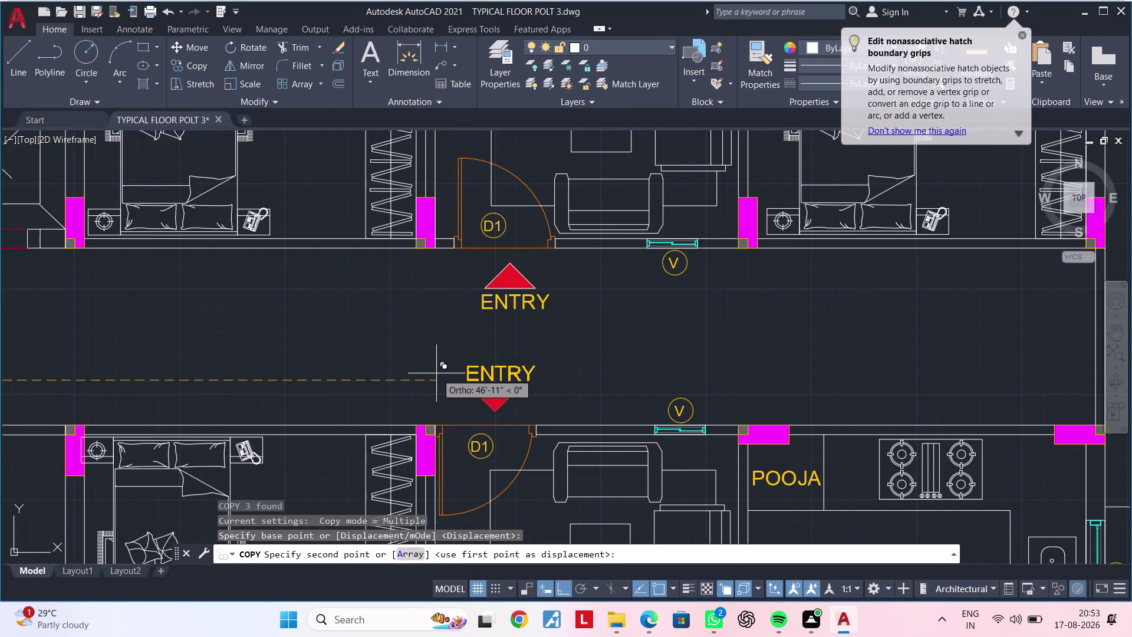
click(436, 374)
key(Escape)
key(Escape)
key(Escape)
key(Escape)
Zoom onto the D1 door tag beside the ENTRY marker and begin selecting it.
scroll(down, 3)
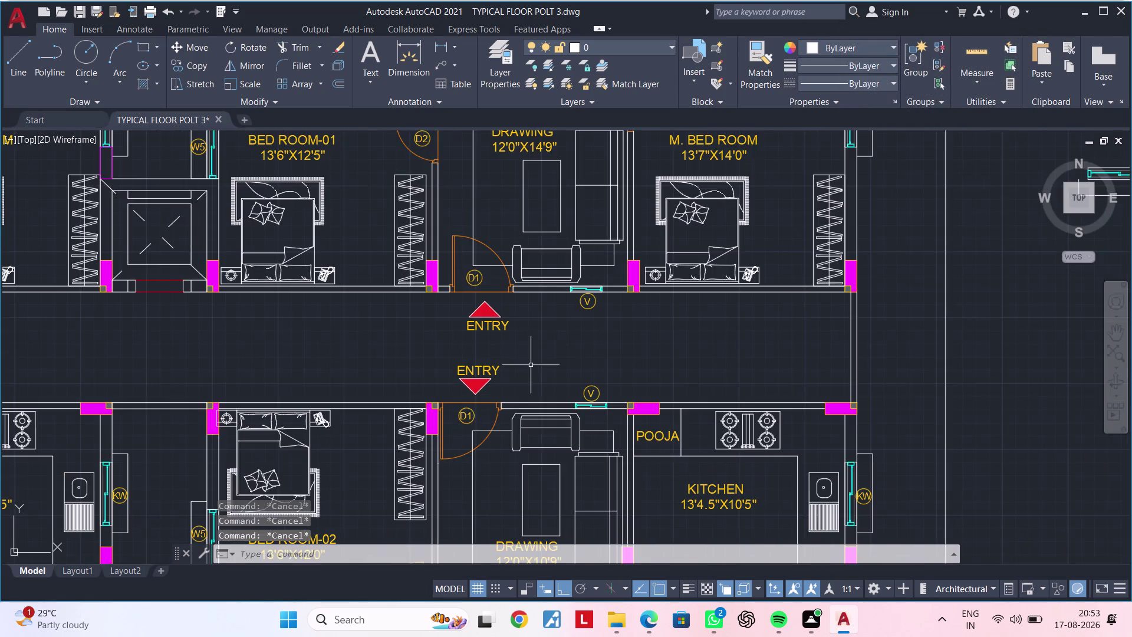
middle_drag(397, 367, 722, 360)
middle_drag(462, 362, 682, 361)
middle_drag(396, 336, 531, 336)
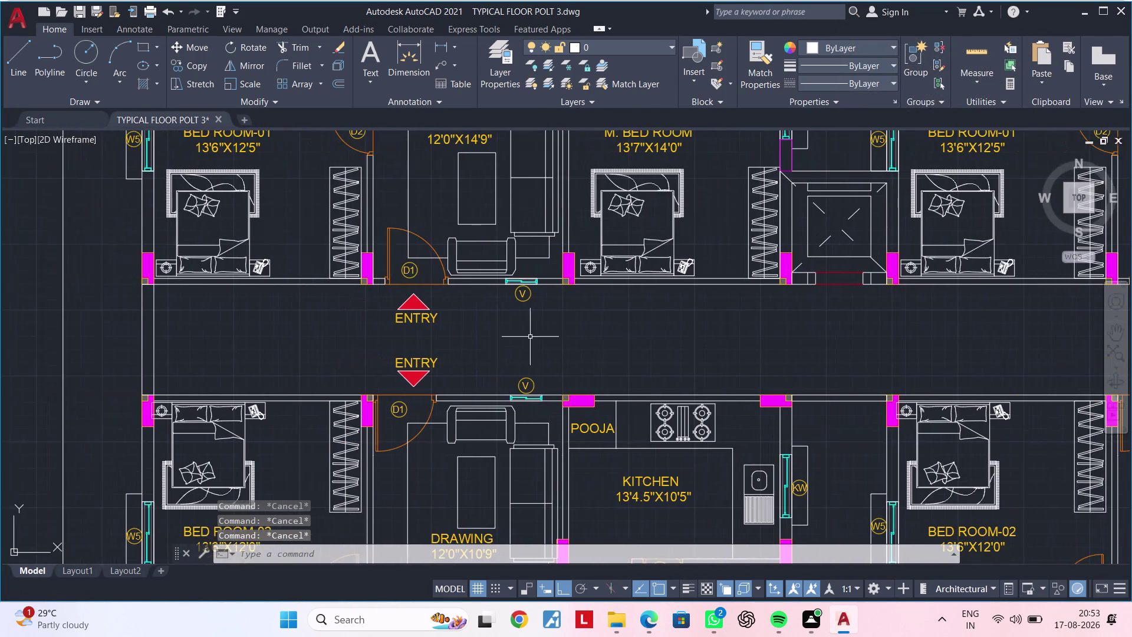
middle_drag(527, 347, 522, 292)
scroll(up, 3)
scroll(up, 3)
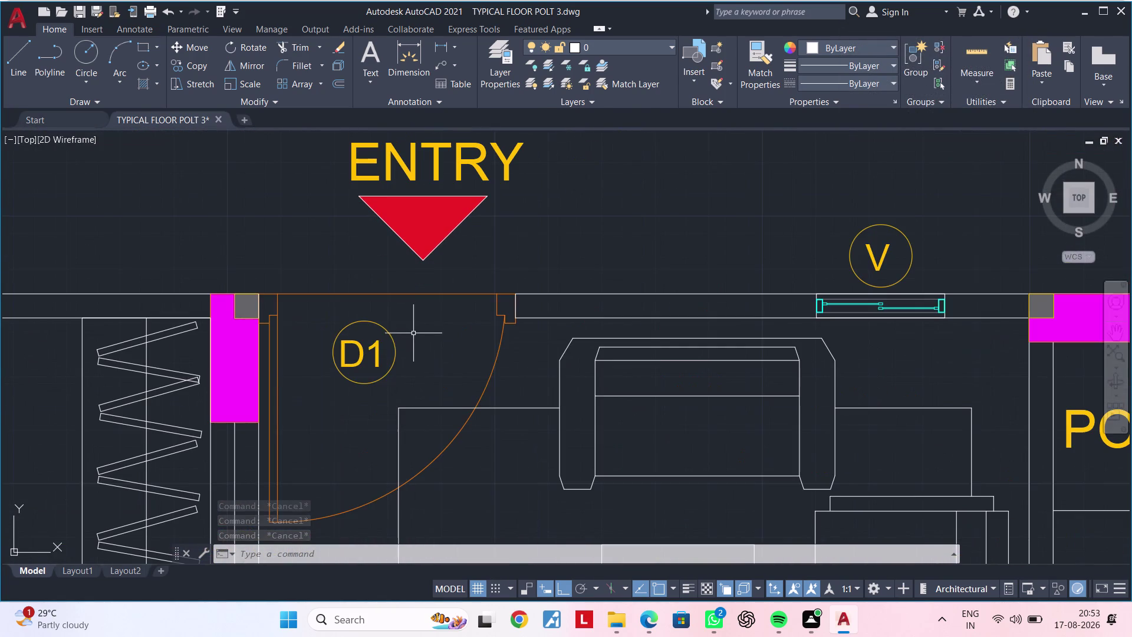
drag(413, 329, 407, 332)
Copy the D1 door tag to sit beside the ENTRY marker.
click(324, 380)
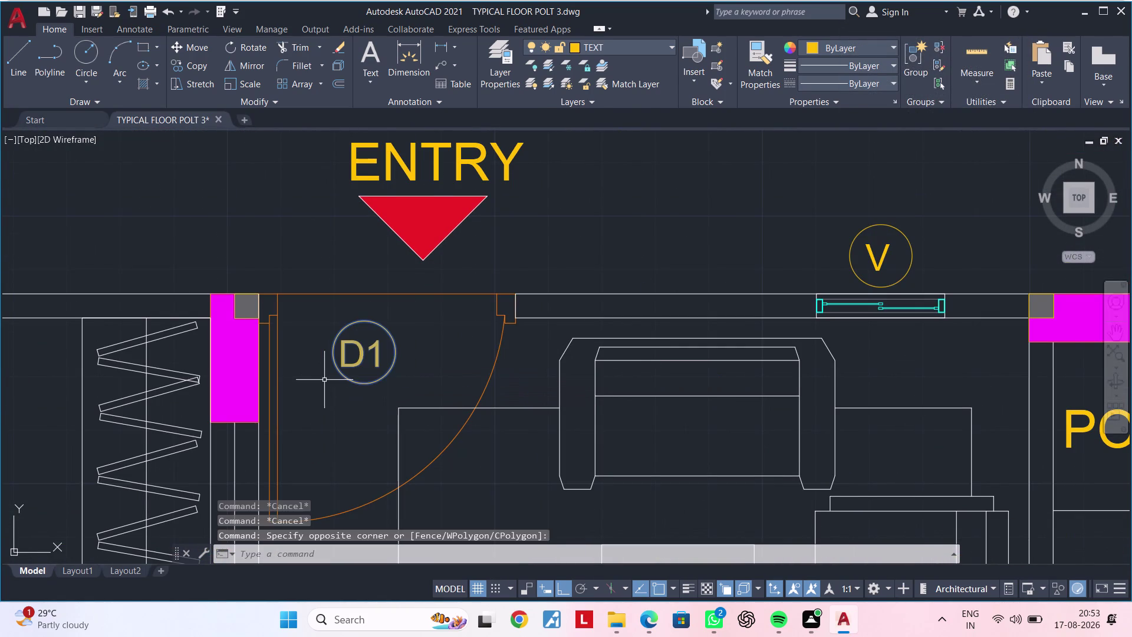
key(c)
text(O)
key(space)
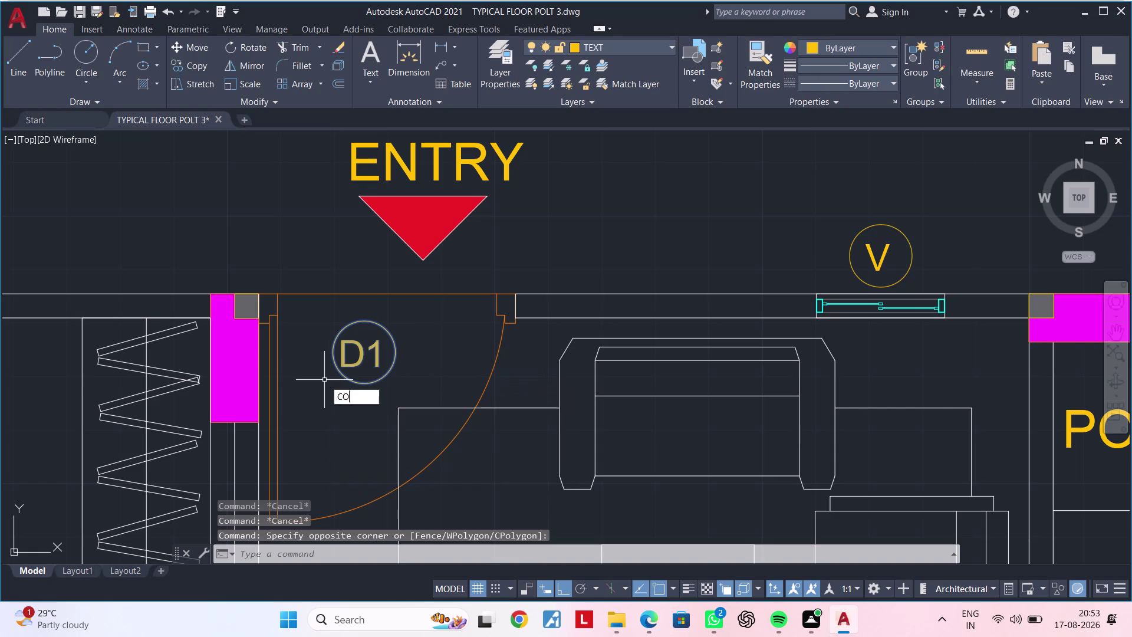
click(367, 370)
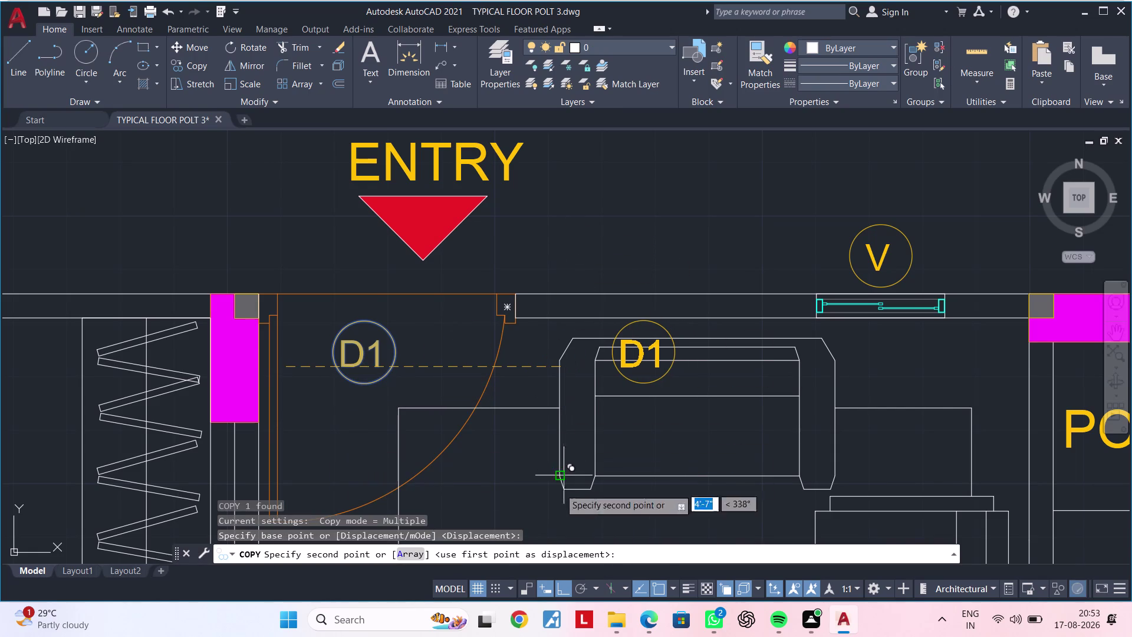
click(560, 588)
middle_drag(575, 248, 509, 449)
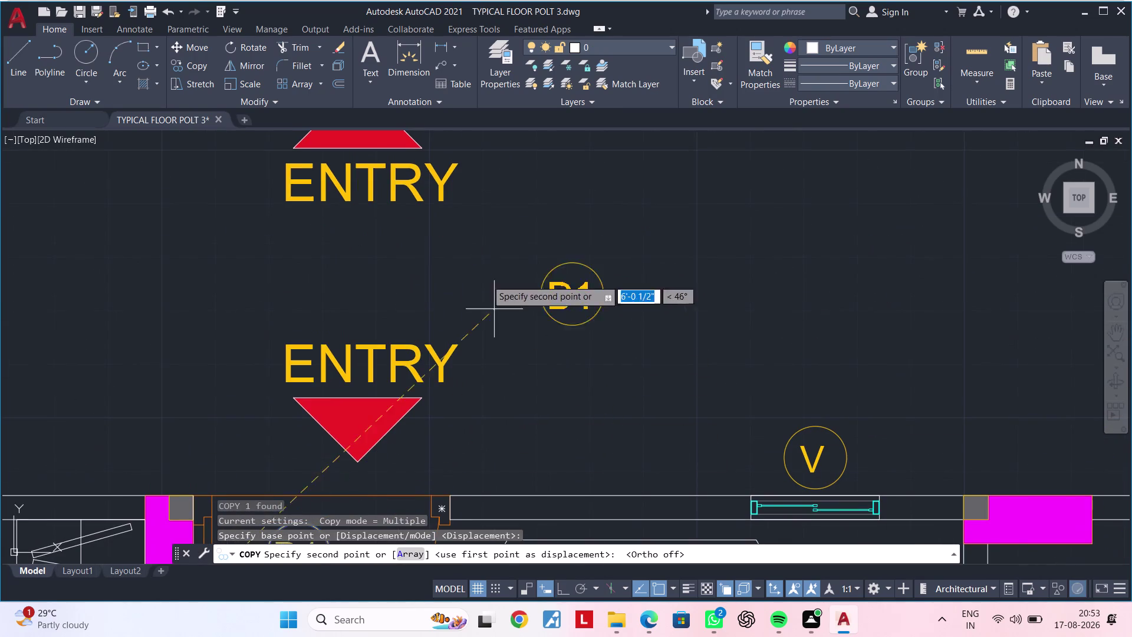
middle_drag(461, 207, 433, 344)
click(395, 279)
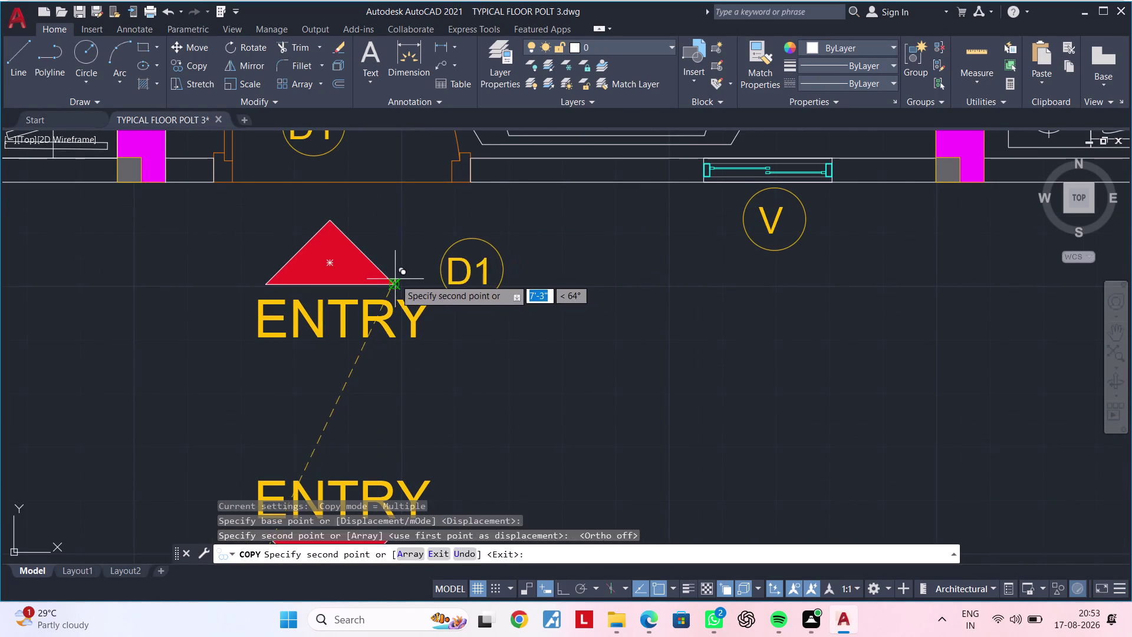
key(Escape)
key(Escape)
key(Escape)
Try editing the copied D1 tag's text, cancelling the block editor each time.
click(493, 267)
double_click(483, 271)
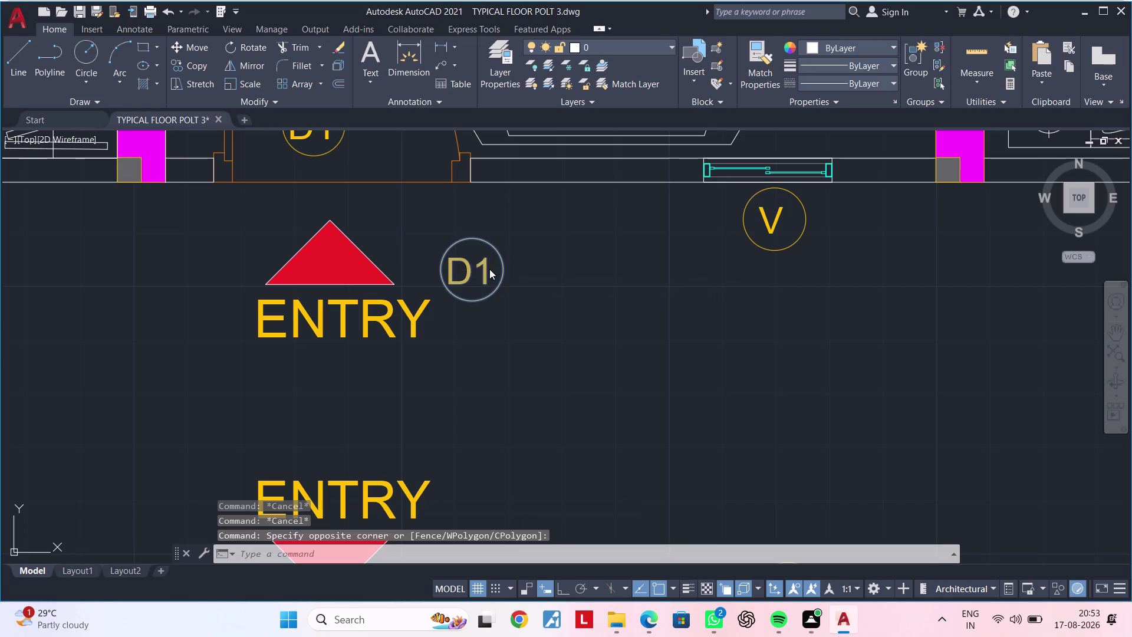
key(Escape)
key(Escape)
double_click(482, 266)
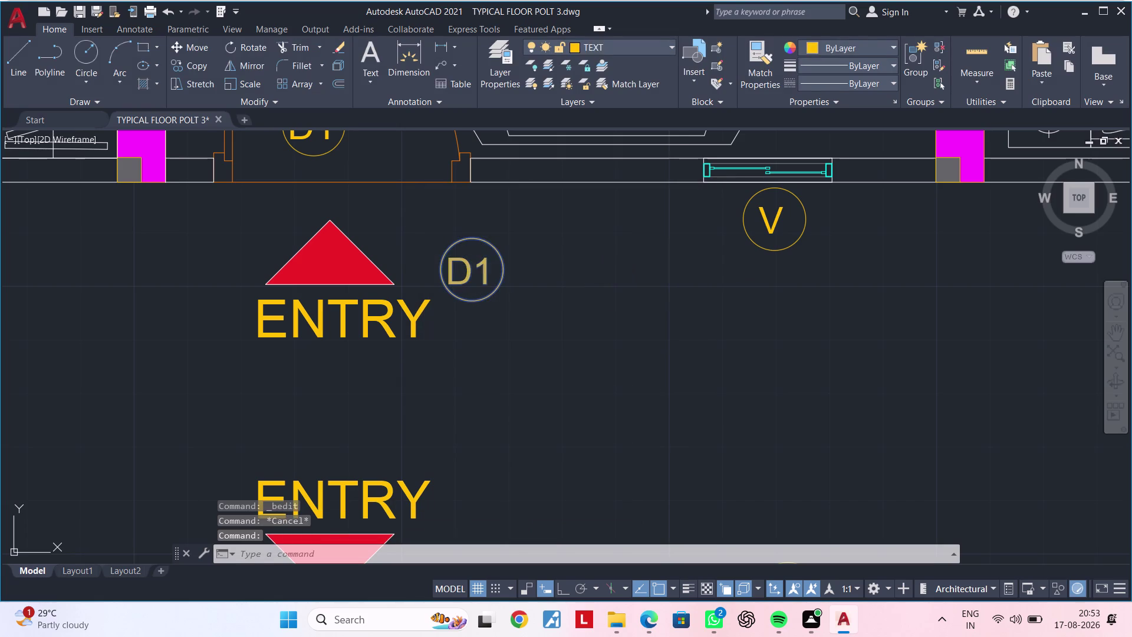
key(Escape)
key(Escape)
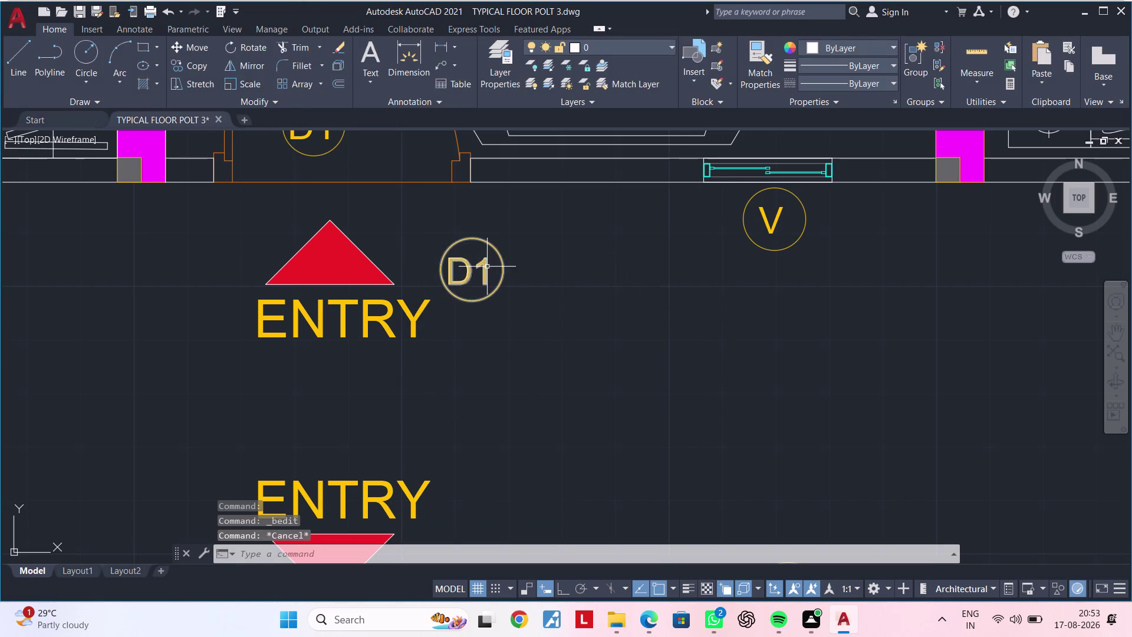
double_click(487, 266)
key(Escape)
key(Escape)
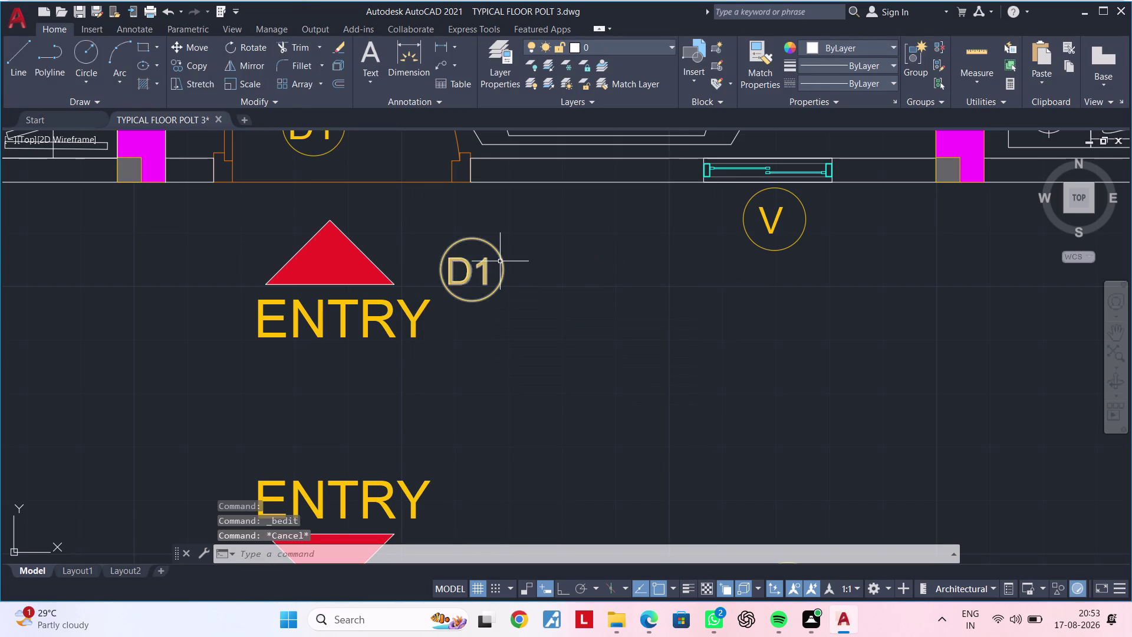
Explode the copied tag and change its text from D1 to 04.
click(500, 261)
text(X)
key(space)
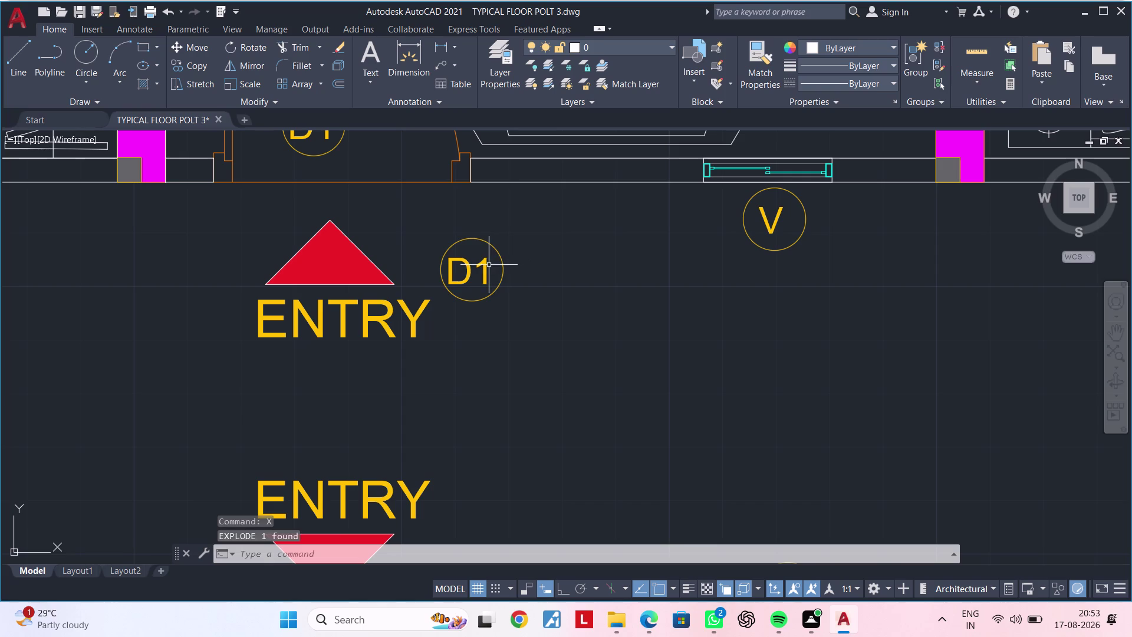
double_click(488, 266)
key(BackSpace)
key(BackSpace)
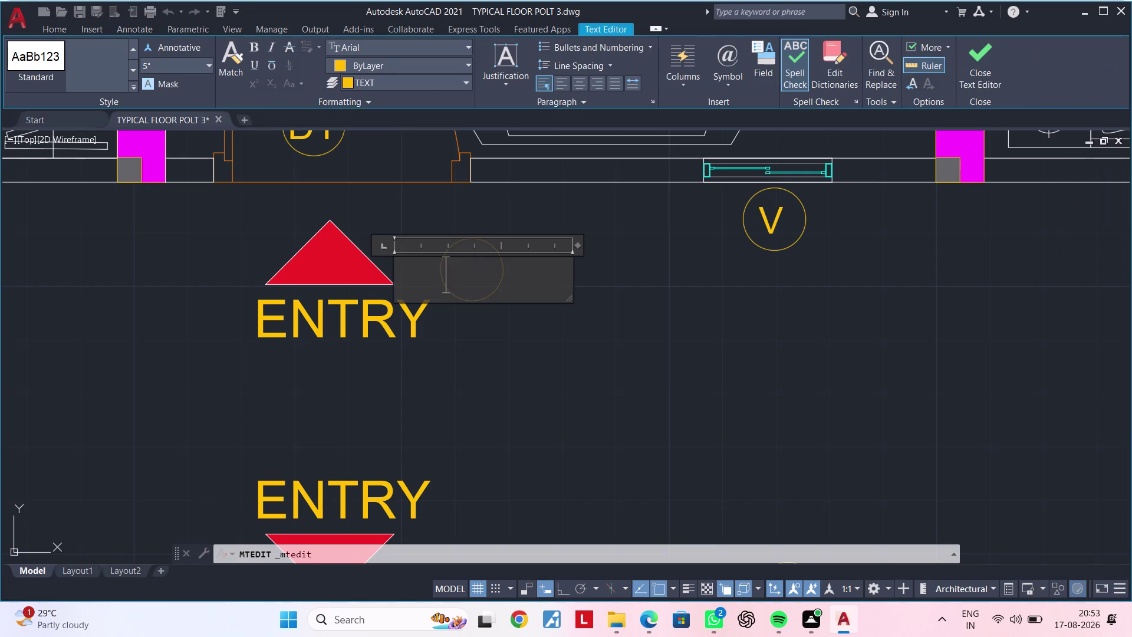
key(0)
key(4)
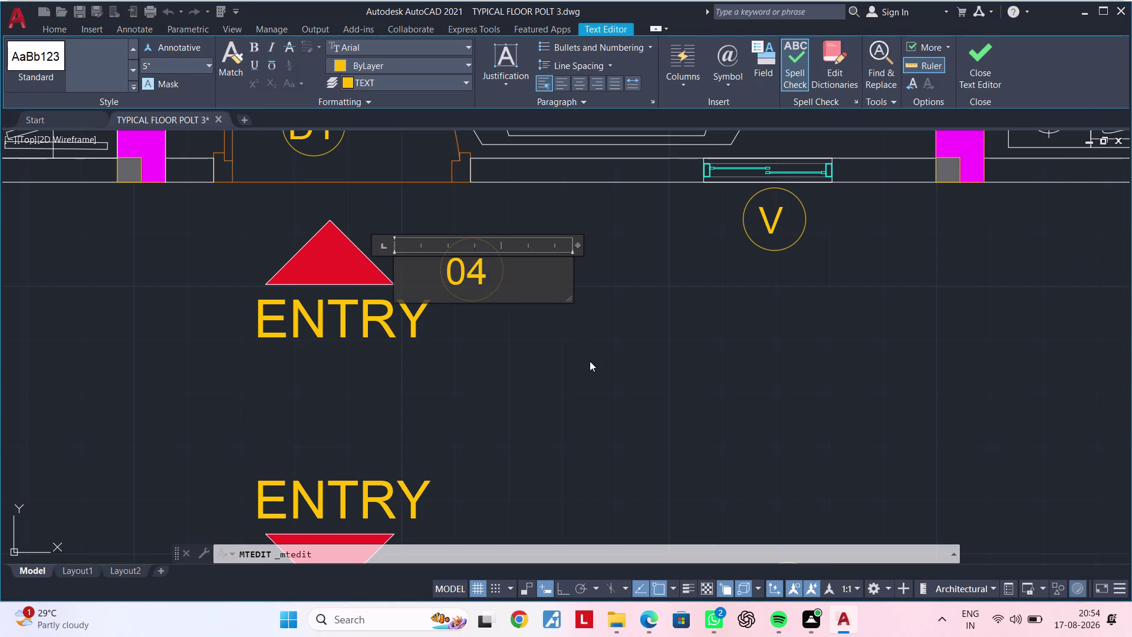
click(590, 361)
key(Escape)
key(Escape)
Copy the 04 tag beside the lower ENTRY marker.
click(430, 227)
click(517, 311)
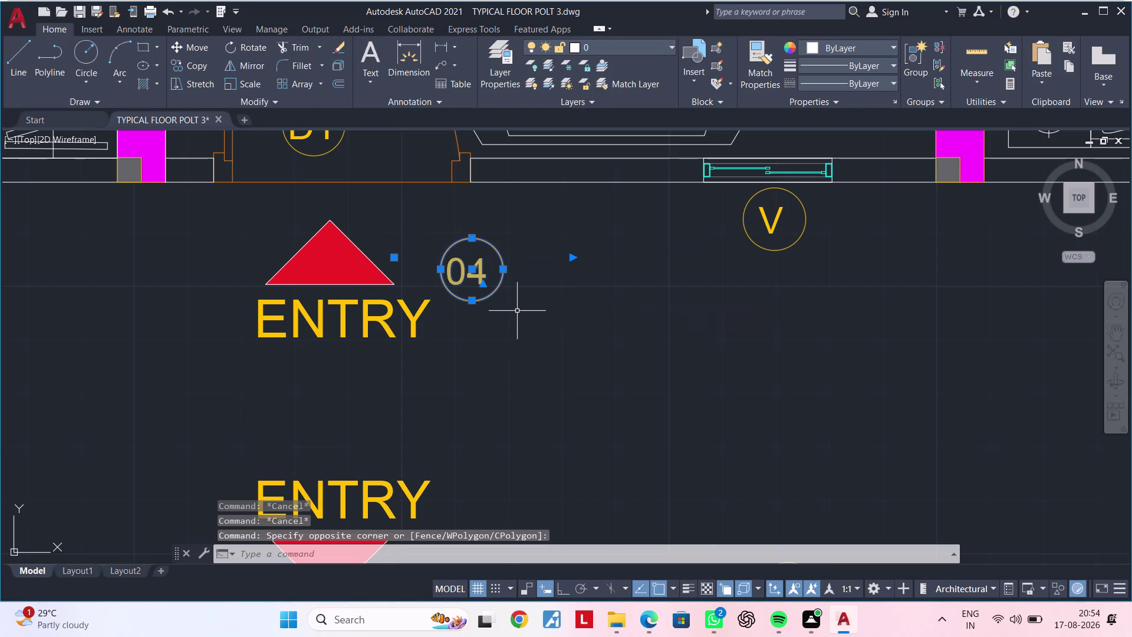
text(CO)
key(space)
drag(479, 279, 481, 288)
middle_drag(495, 407, 481, 349)
click(465, 442)
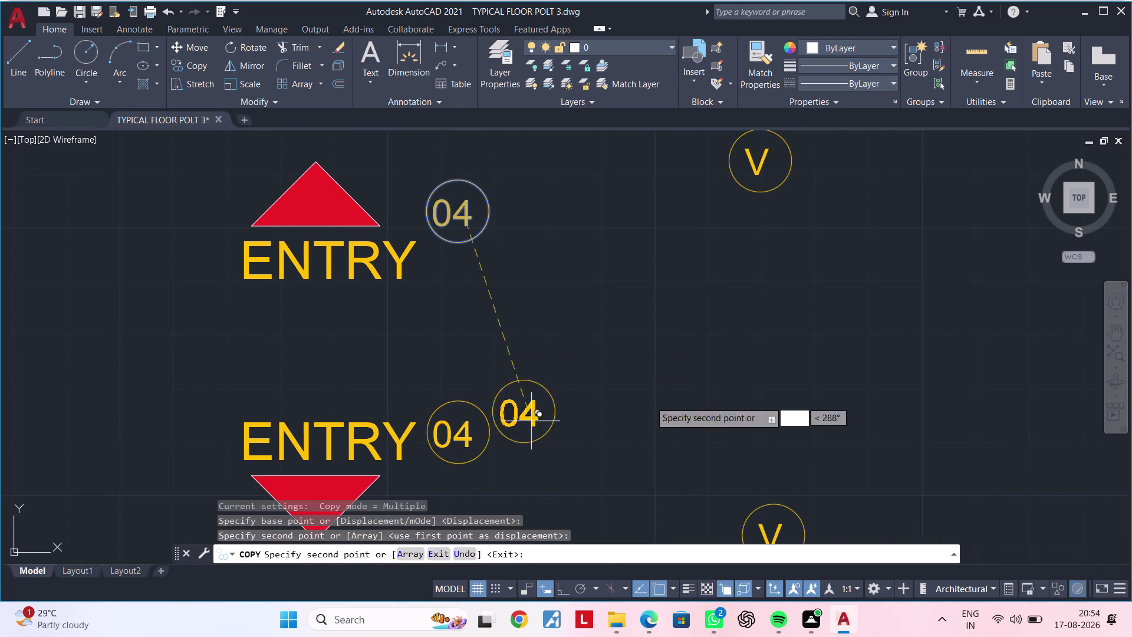
scroll(down, 3)
middle_drag(815, 388, 296, 371)
middle_drag(768, 333, 317, 341)
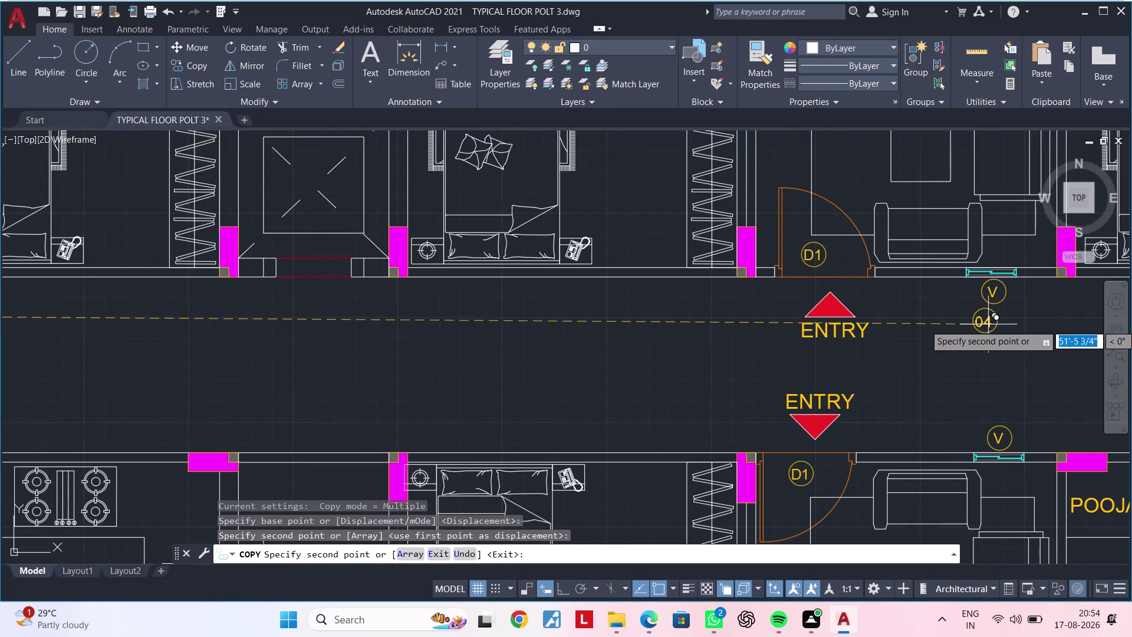
scroll(up, 3)
click(876, 308)
scroll(down, 3)
middle_drag(903, 385, 852, 240)
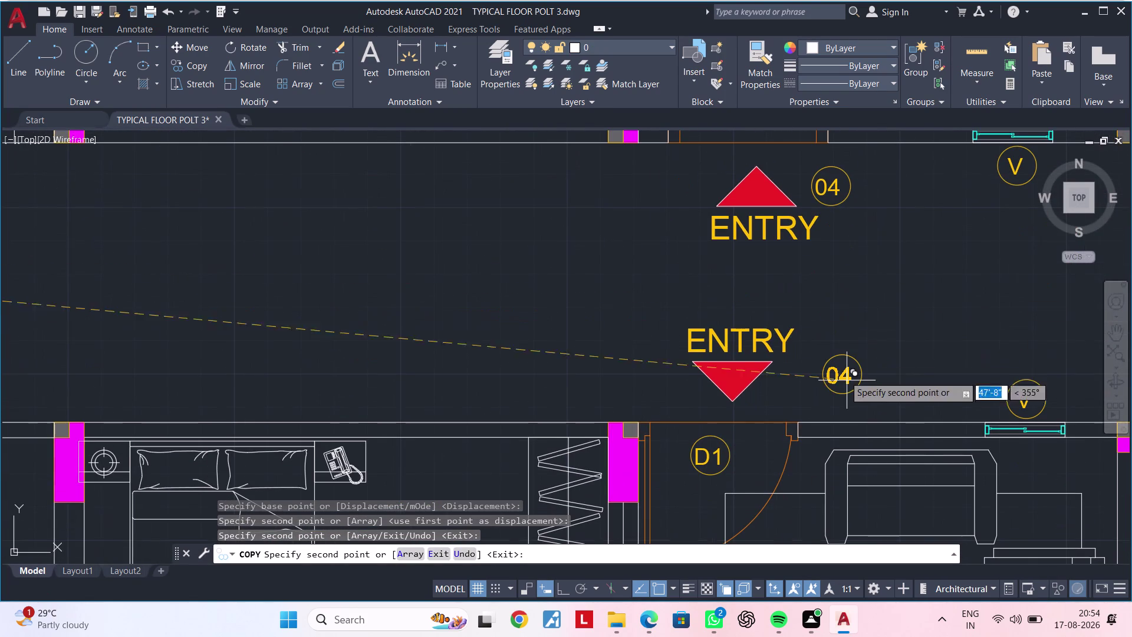
click(825, 372)
key(Escape)
key(Escape)
key(Escape)
middle_drag(860, 255, 837, 349)
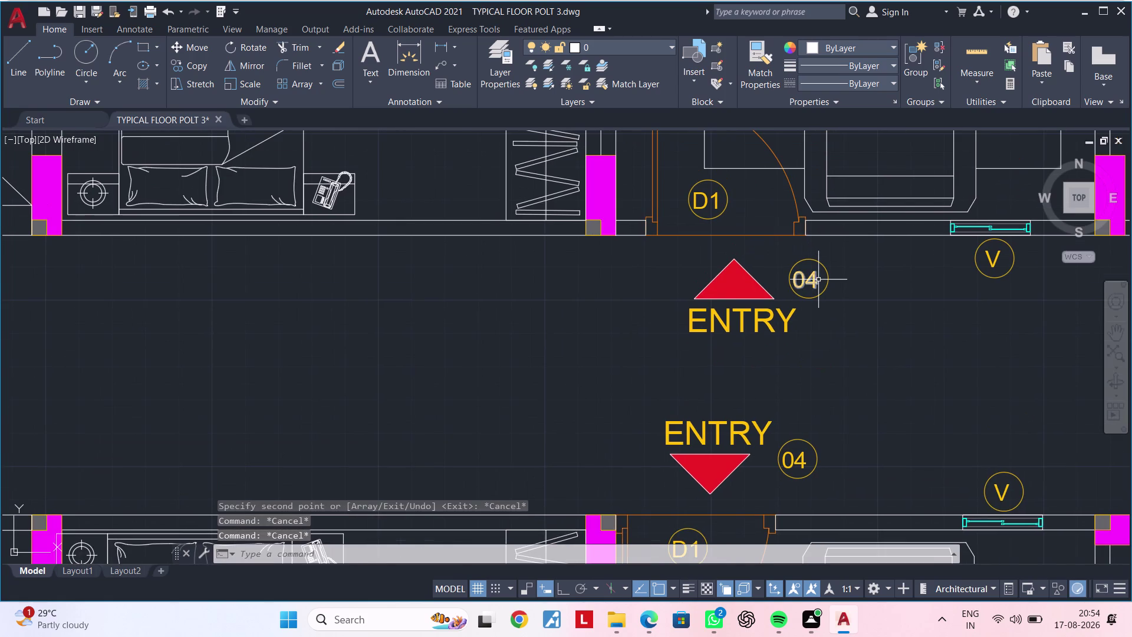
Renumber the upper tag to 01 and the lower tag to 02.
double_click(818, 279)
key(Escape)
double_click(815, 280)
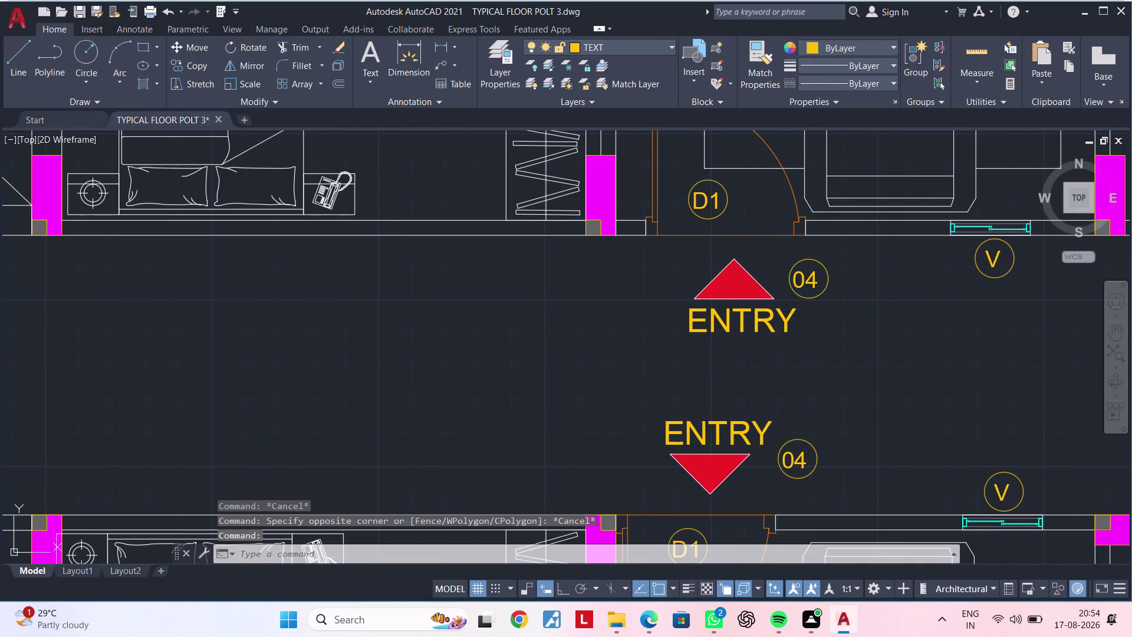
key(BackSpace)
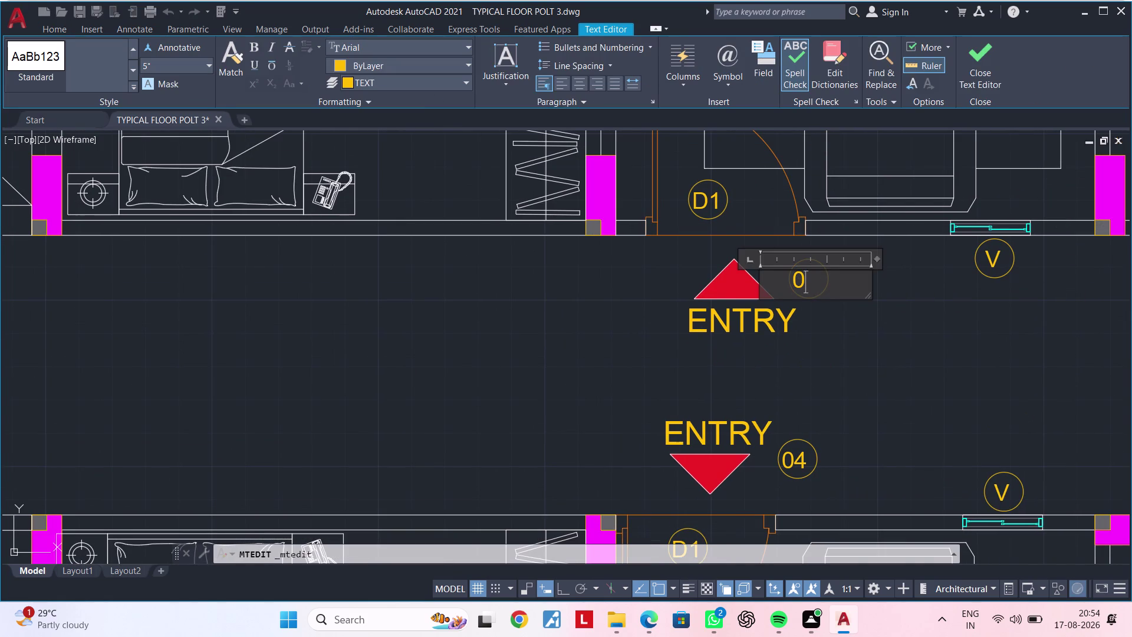
key(1)
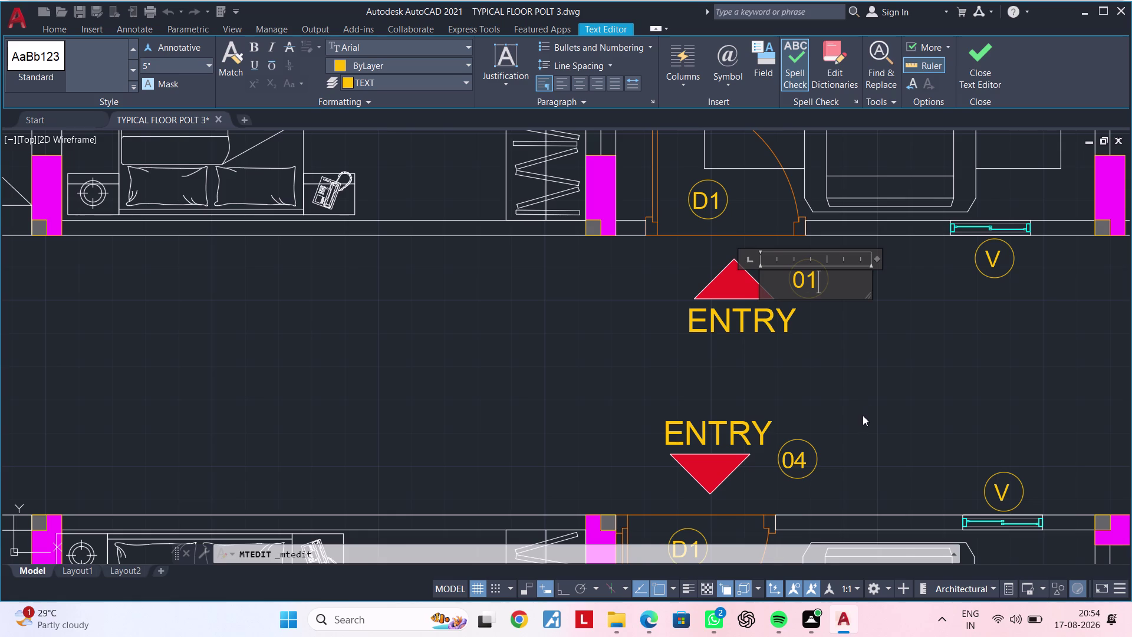
click(862, 415)
scroll(down, 3)
middle_drag(832, 440, 791, 347)
scroll(up, 3)
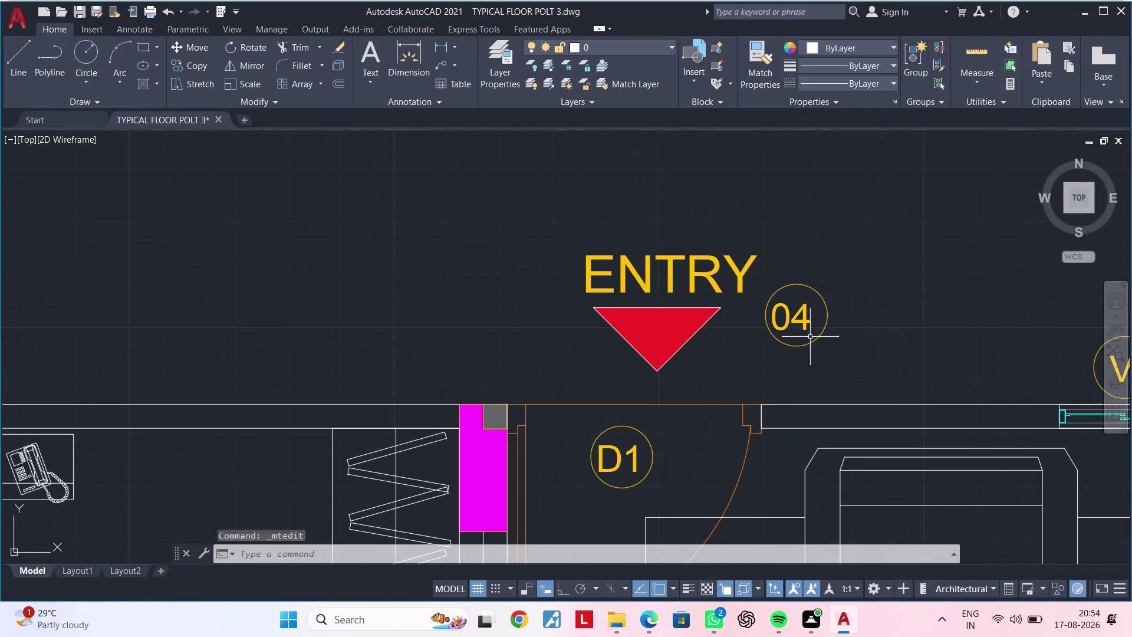
double_click(807, 323)
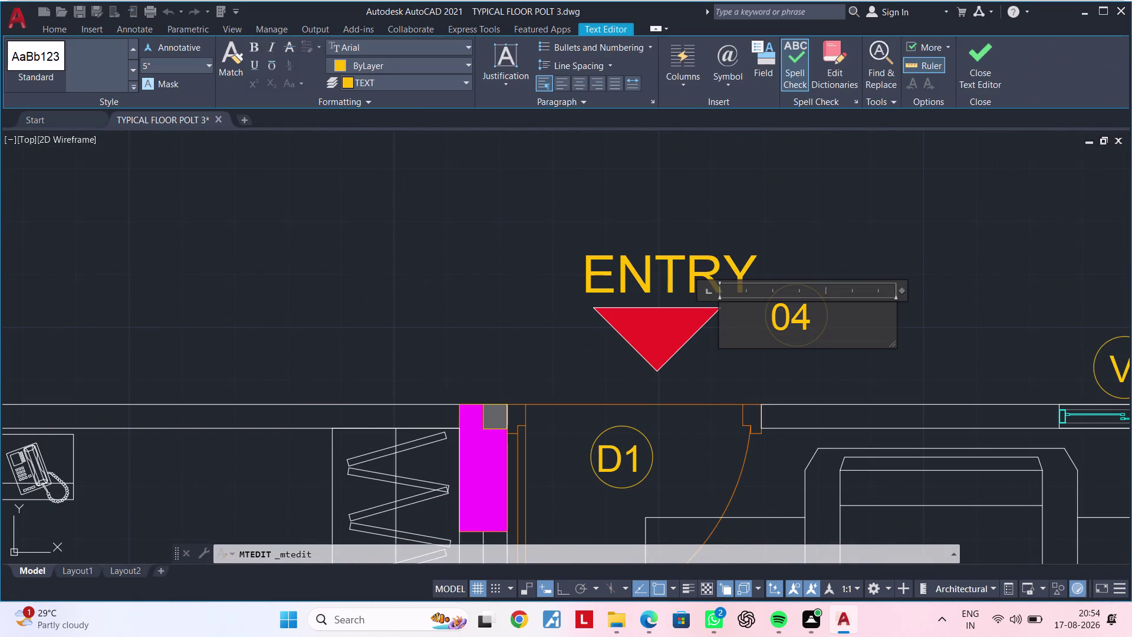
key(BackSpace)
key(2)
click(729, 372)
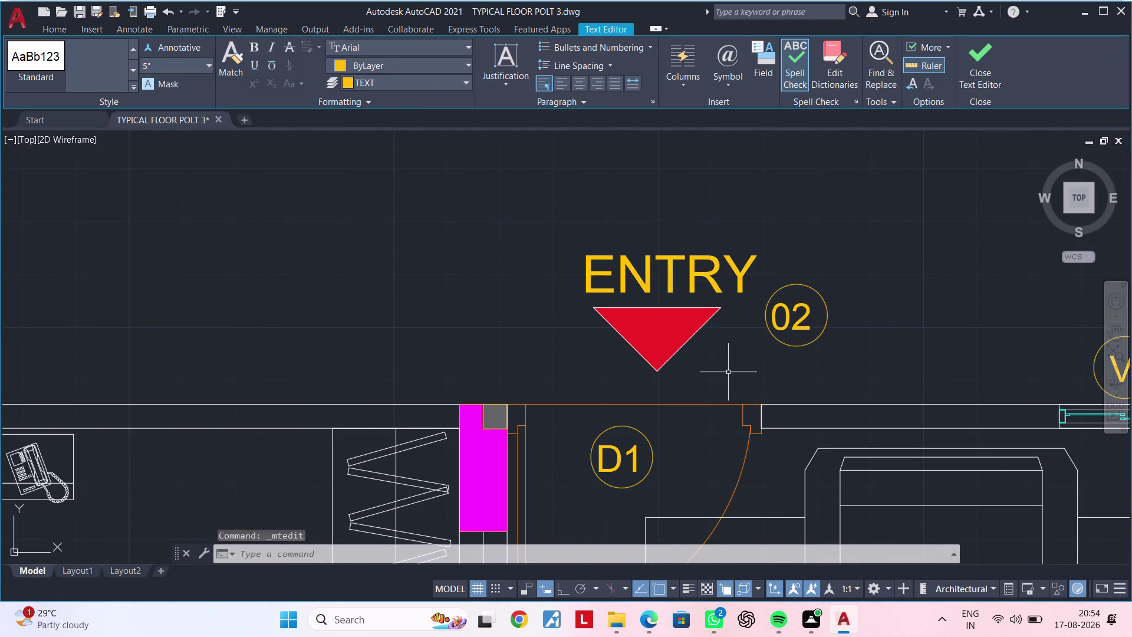
Renumber the next unit's entry tag to 03.
scroll(down, 3)
scroll(down, 3)
middle_drag(485, 321, 990, 309)
scroll(down, 3)
scroll(up, 3)
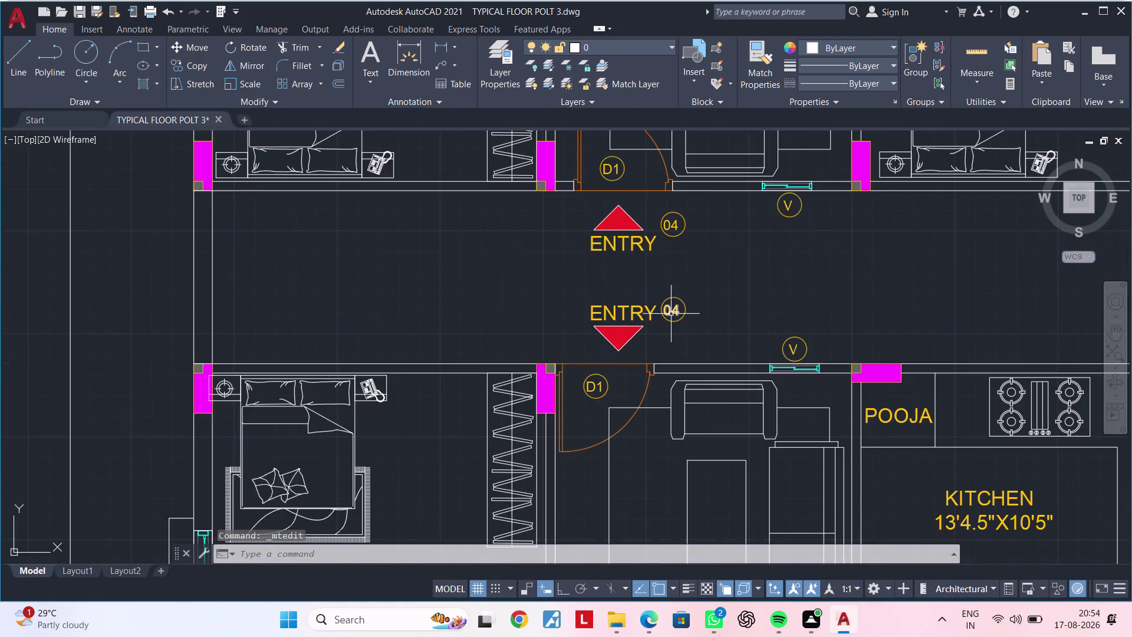
scroll(up, 3)
double_click(689, 303)
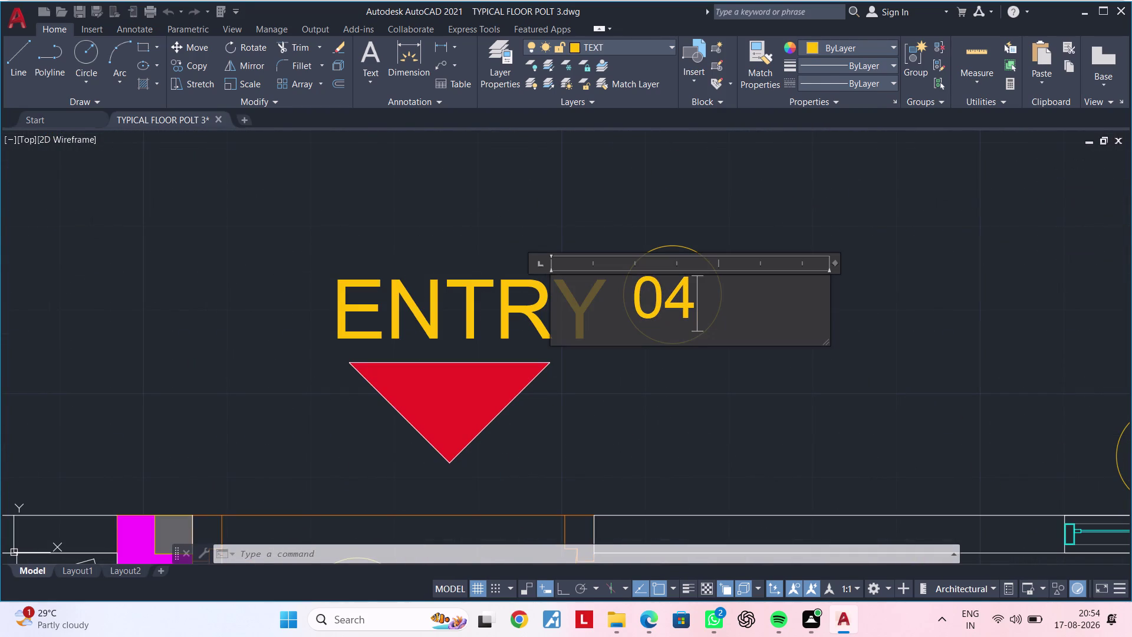
key(BackSpace)
key(3)
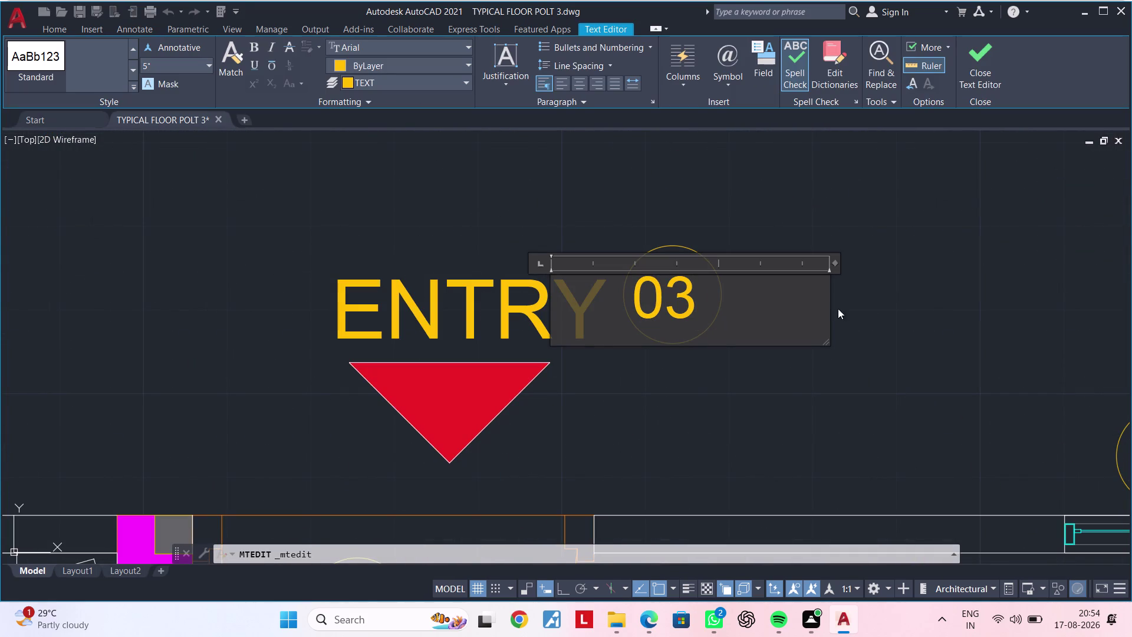
click(796, 399)
Pan along the corridor to review the entry tags numbered 01 to 04.
scroll(down, 3)
scroll(down, 3)
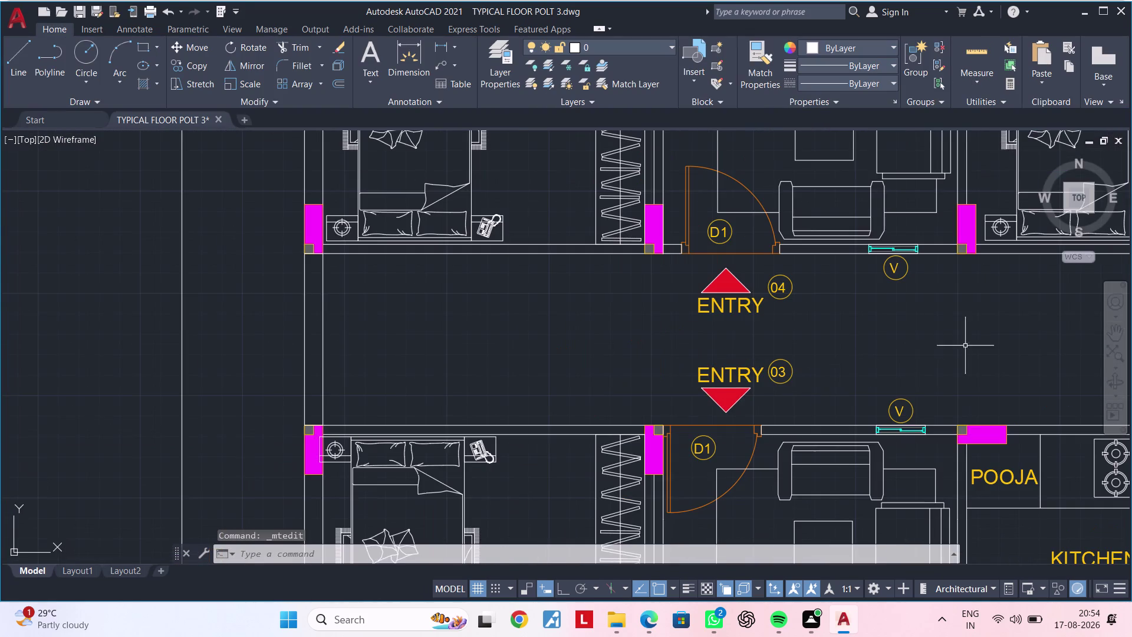
middle_drag(983, 342, 491, 342)
middle_drag(848, 344, 519, 343)
key(Escape)
key(Escape)
middle_drag(791, 340, 321, 334)
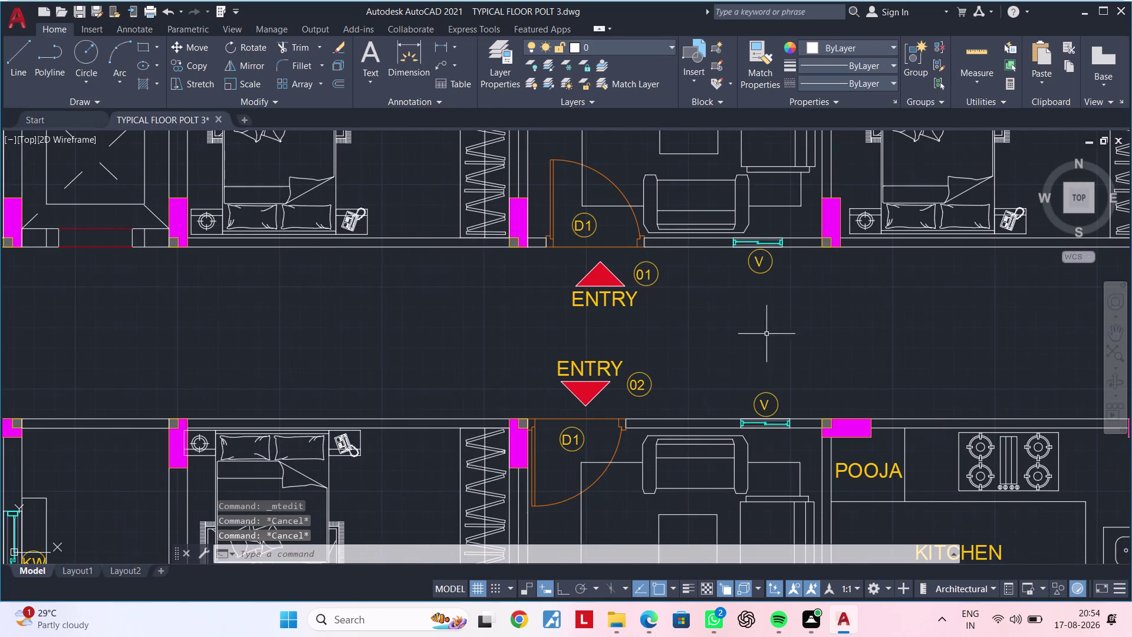
middle_drag(898, 325, 503, 327)
scroll(down, 3)
middle_drag(602, 345, 673, 332)
key(Escape)
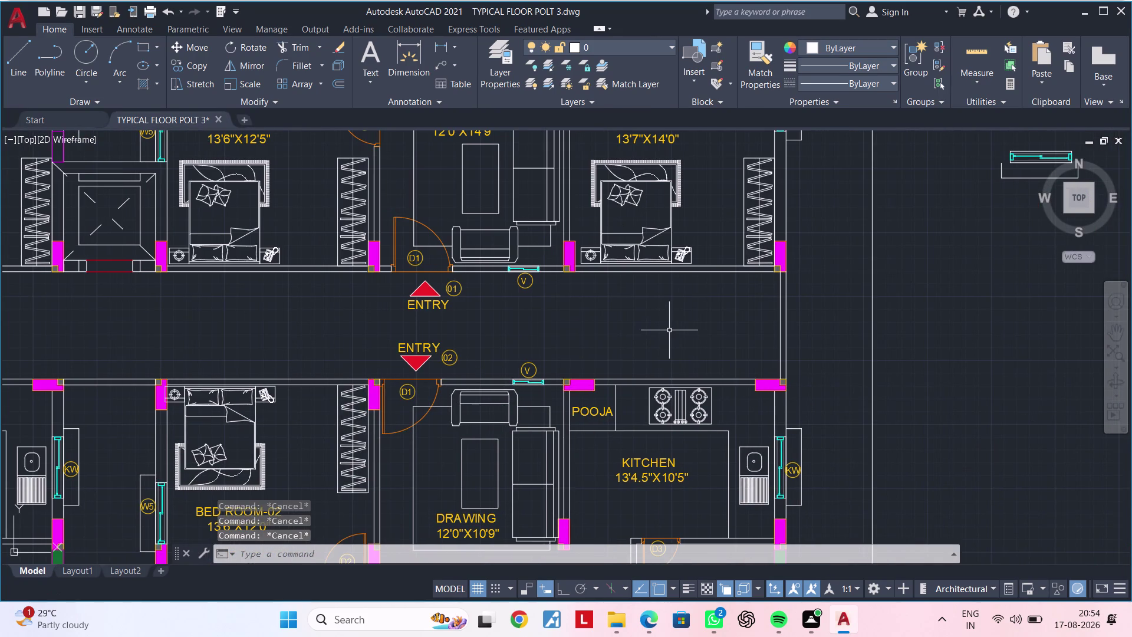
middle_drag(615, 332, 802, 306)
middle_drag(332, 309, 530, 268)
key(Escape)
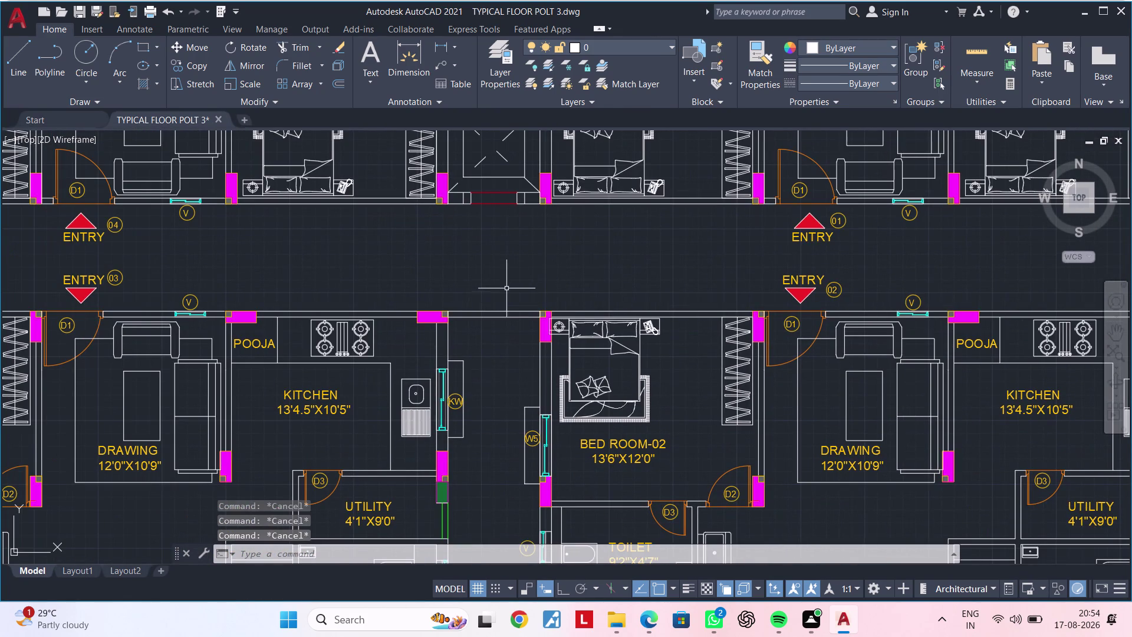
key(Escape)
key(Escape)
key(Escape)
key(Escape)
key(Escape)
key(Escape)
key(Escape)
key(Escape)
middle_drag(507, 266, 502, 293)
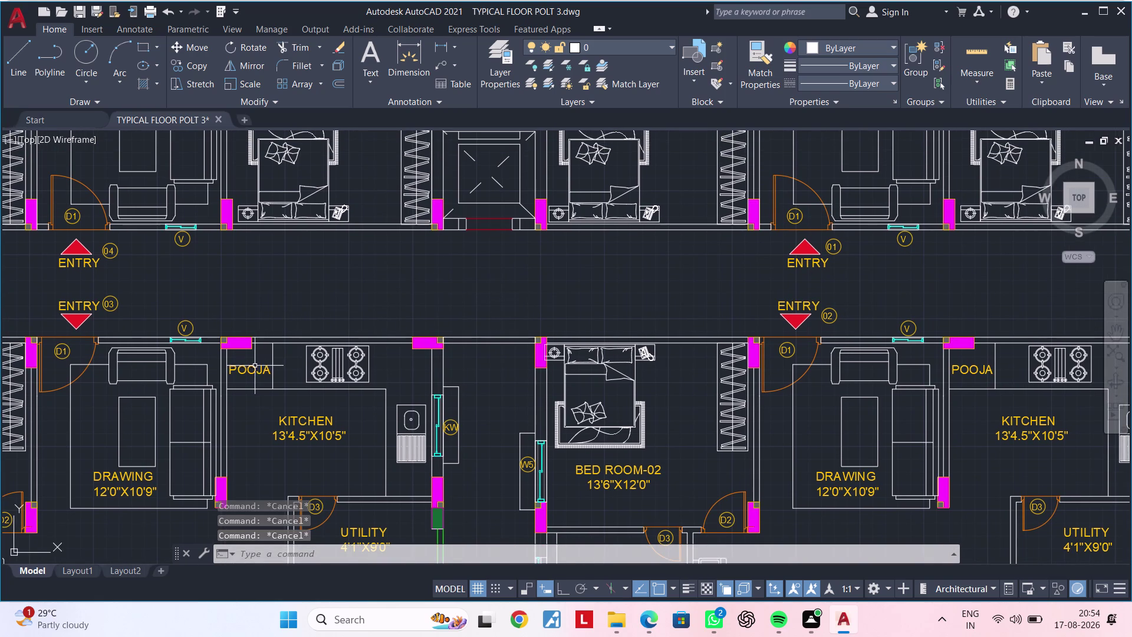
Copy the POOJA label into the lift shaft.
click(255, 366)
text(CO)
key(space)
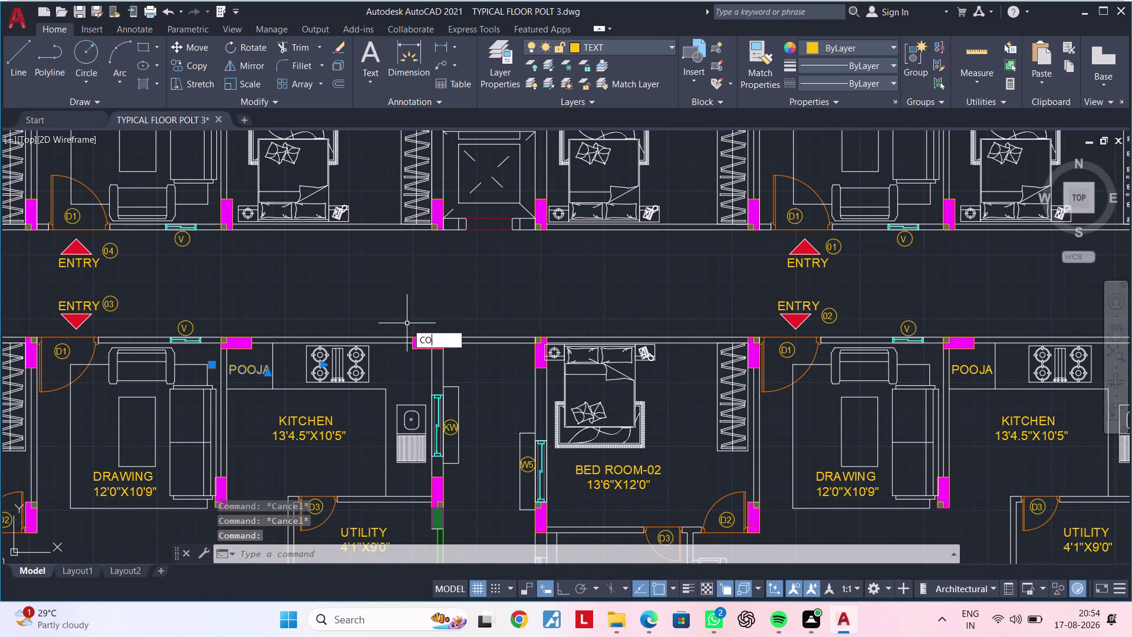
click(249, 363)
middle_drag(541, 264, 492, 356)
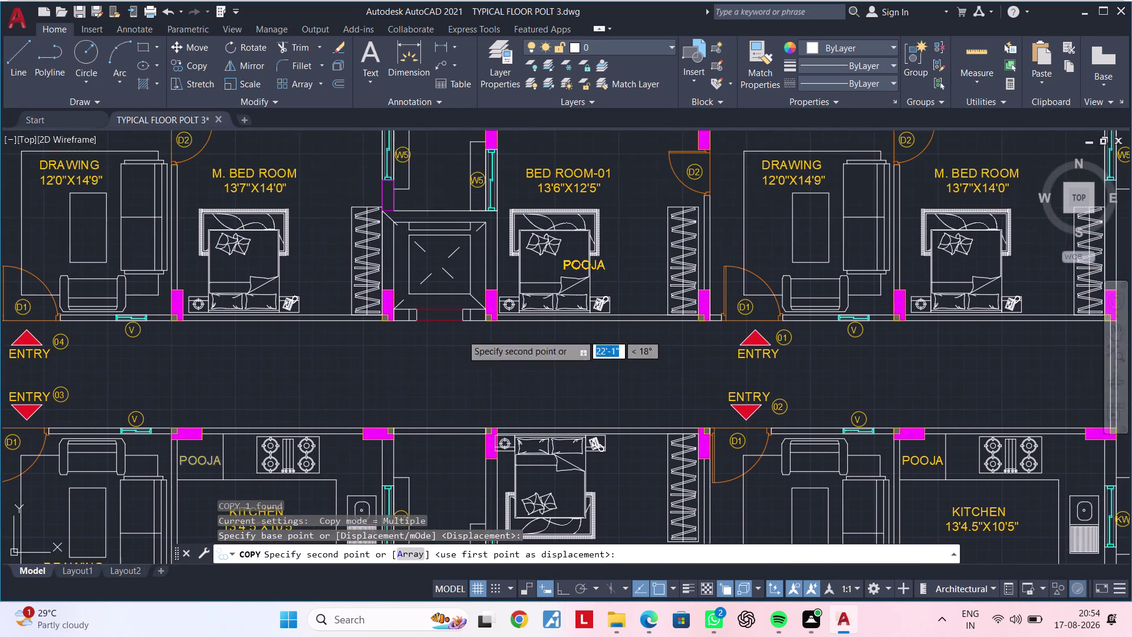
scroll(up, 3)
click(365, 231)
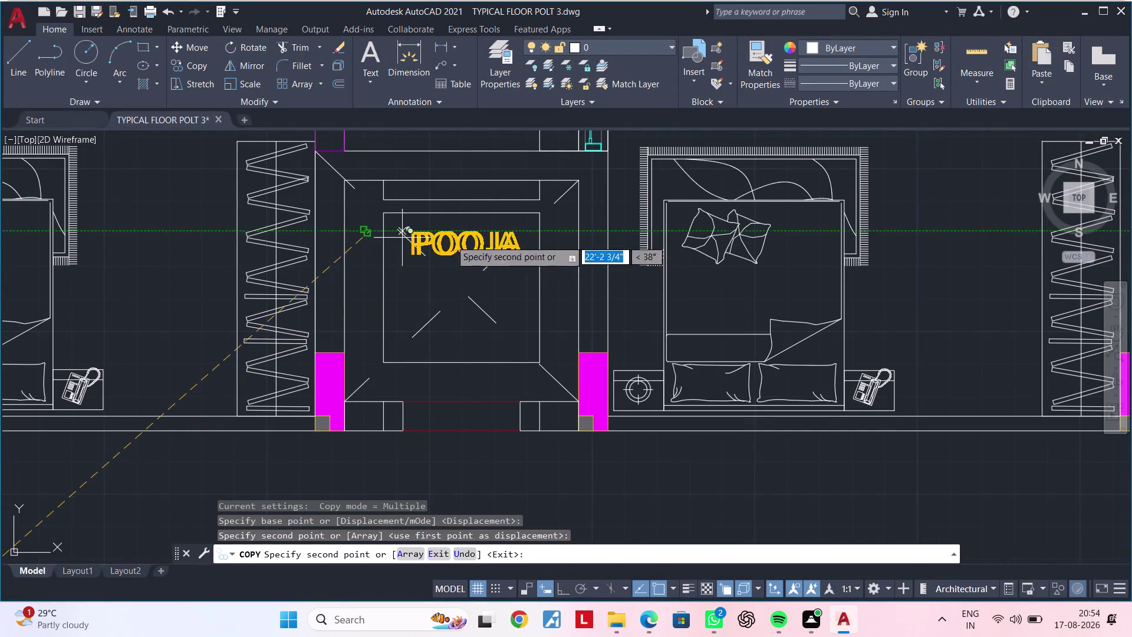
key(Escape)
key(Escape)
Replace the copied POOJA wording with LIFT.
double_click(504, 241)
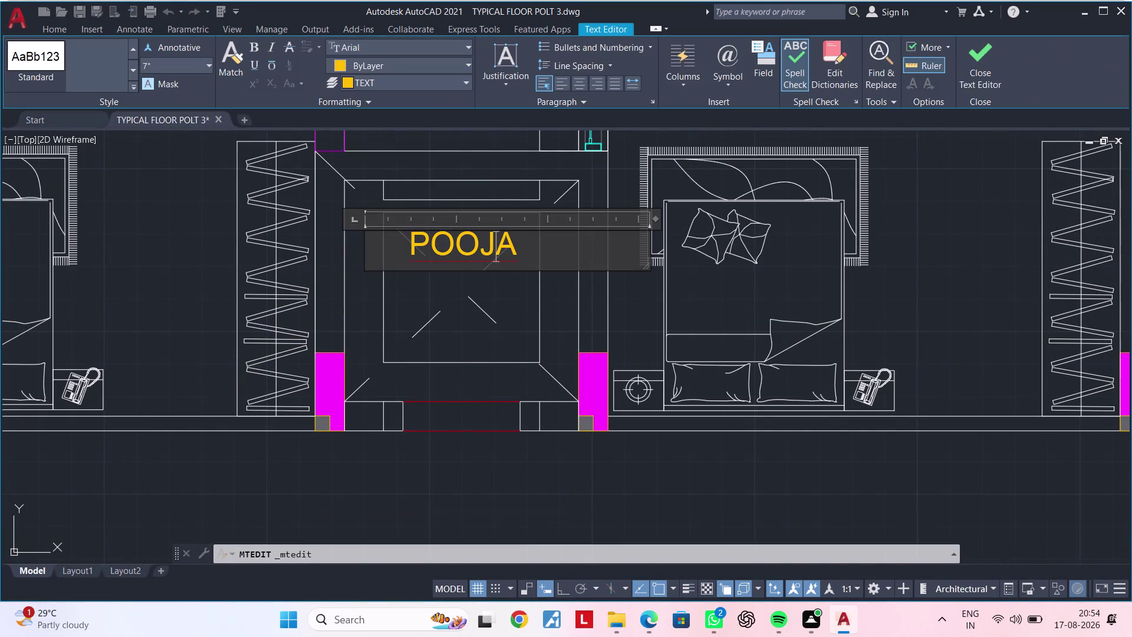
click(515, 242)
key(BackSpace)
key(BackSpace)
key(BackSpace)
key(BackSpace)
key(BackSpace)
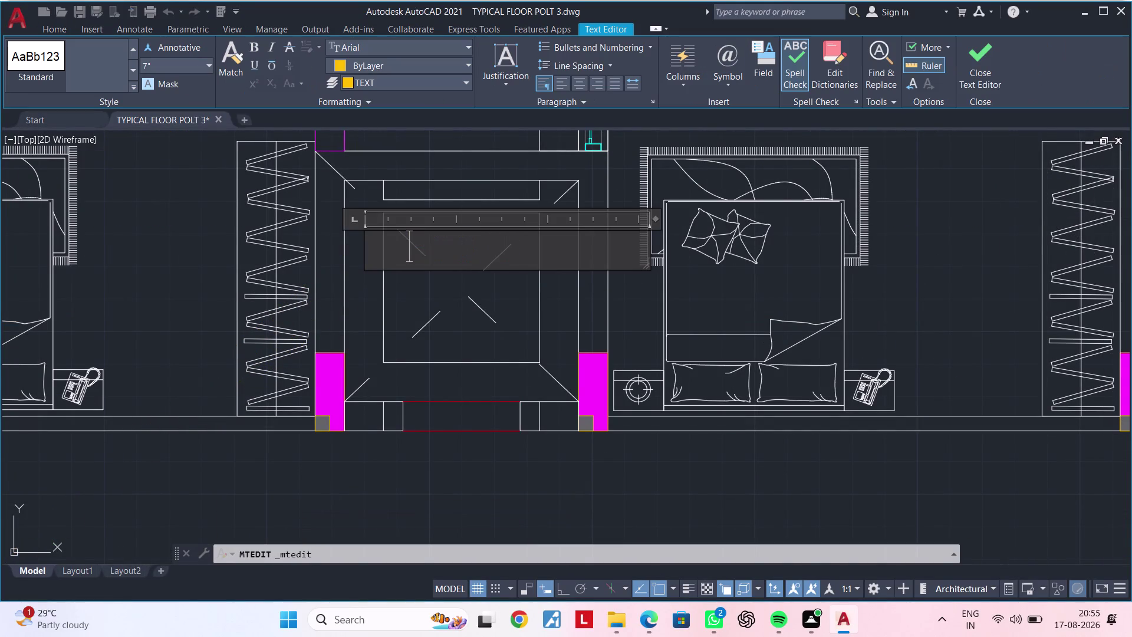
text(LIFT)
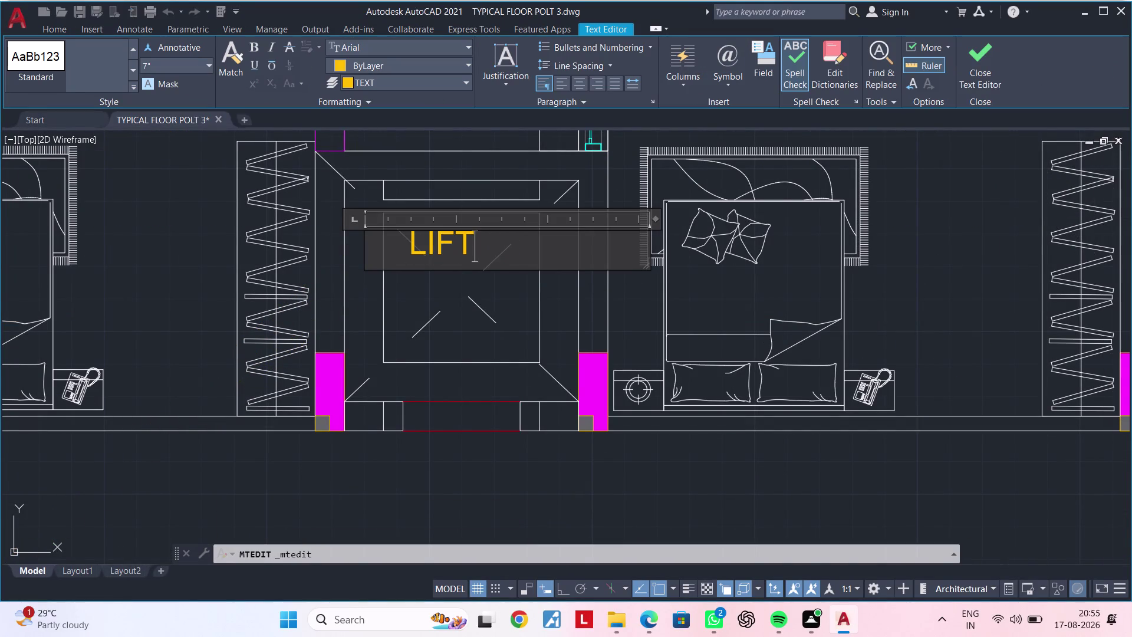
Add a centred second line reading 6'6"X6'0" under LIFT and close the editor.
key(Return)
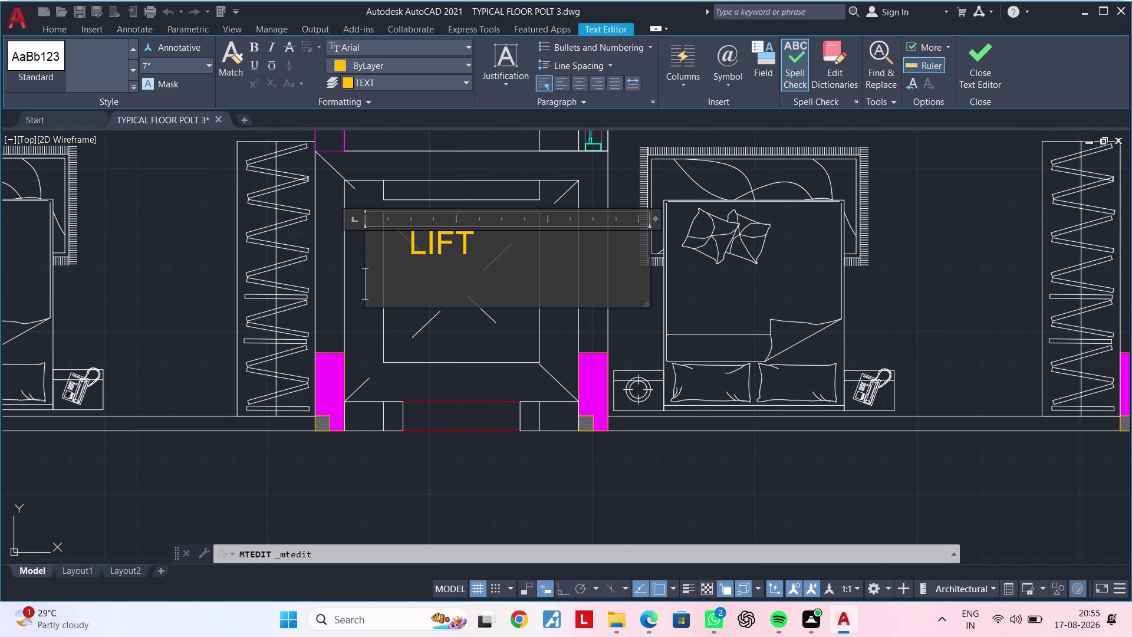
key(6)
text(')
text(6"X)
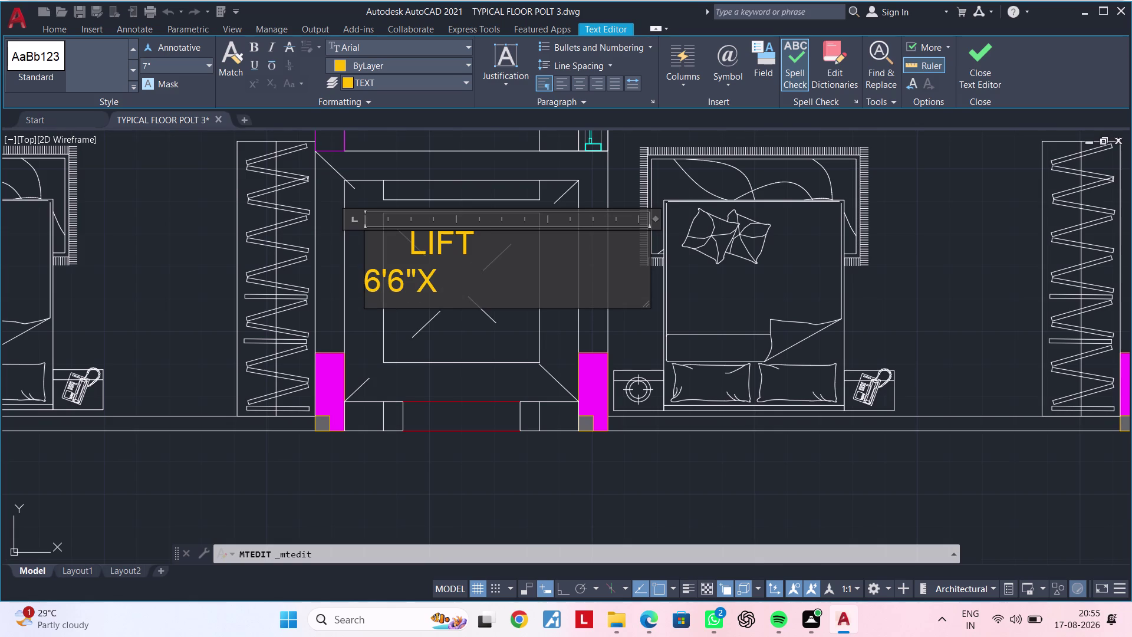
text(6')
text(0")
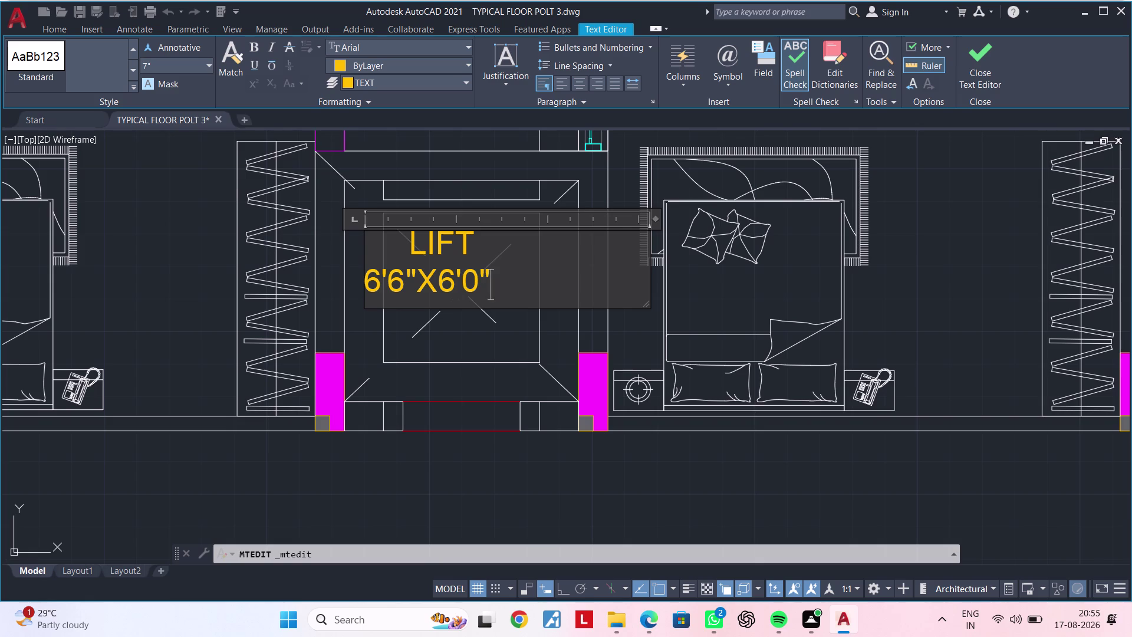
key(Left)
key(Left)
key(Left)
key(Left)
key(Left)
key(Left)
key(Left)
key(Left)
key(Left)
key(space)
key(space)
key(space)
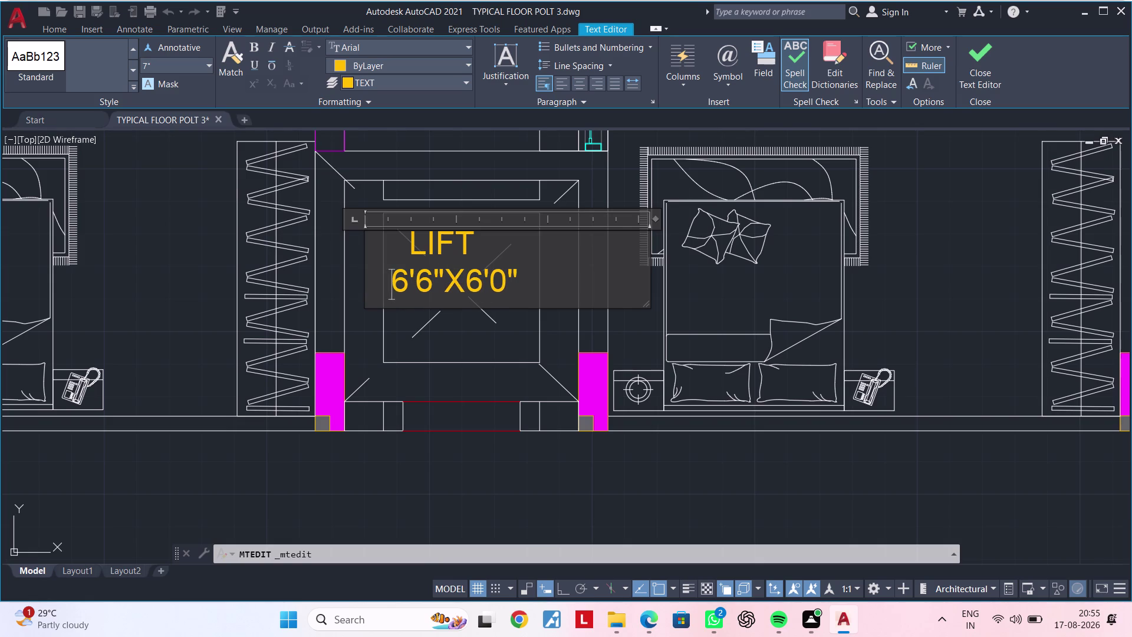
click(467, 345)
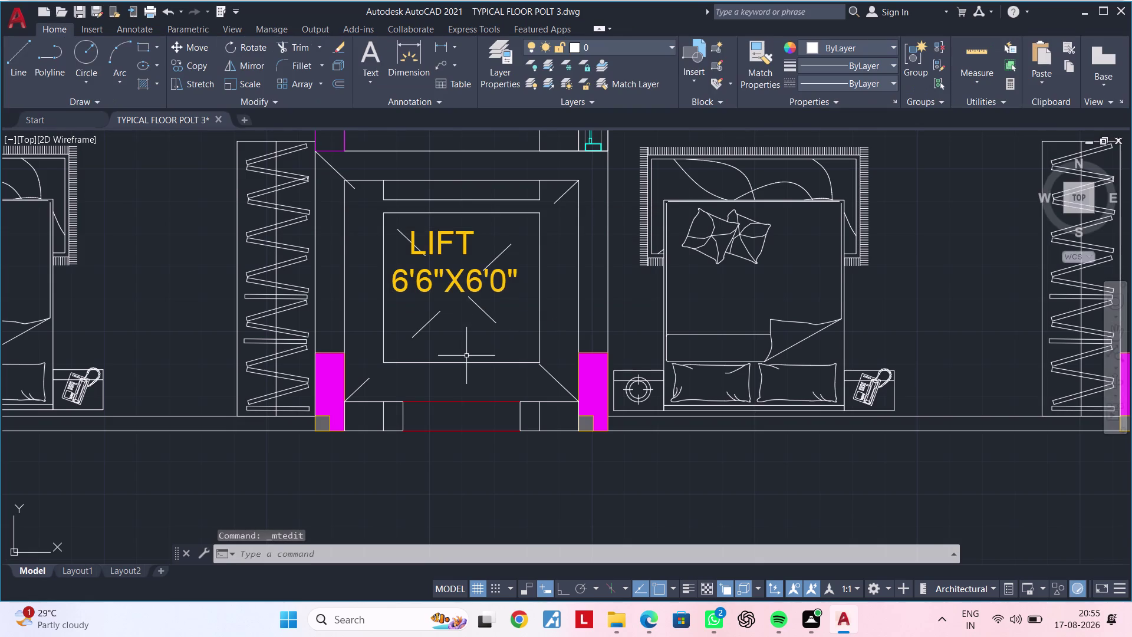
Copy the LIFT label into the central corridor with CO.
scroll(down, 3)
middle_drag(476, 333, 492, 281)
key(Escape)
click(452, 257)
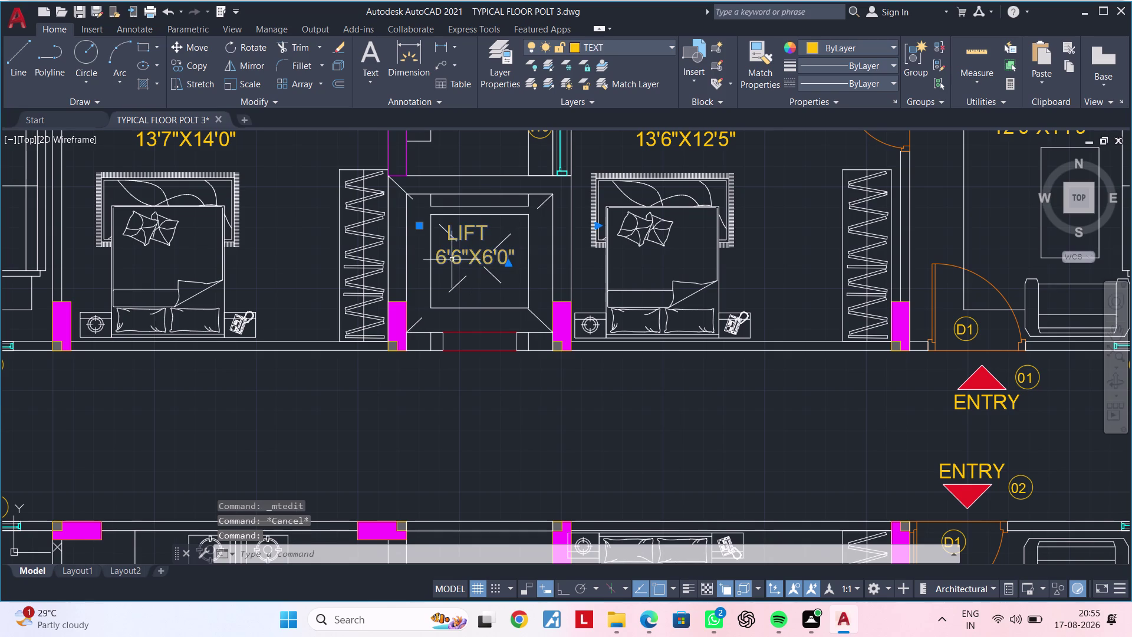
text(CO)
key(space)
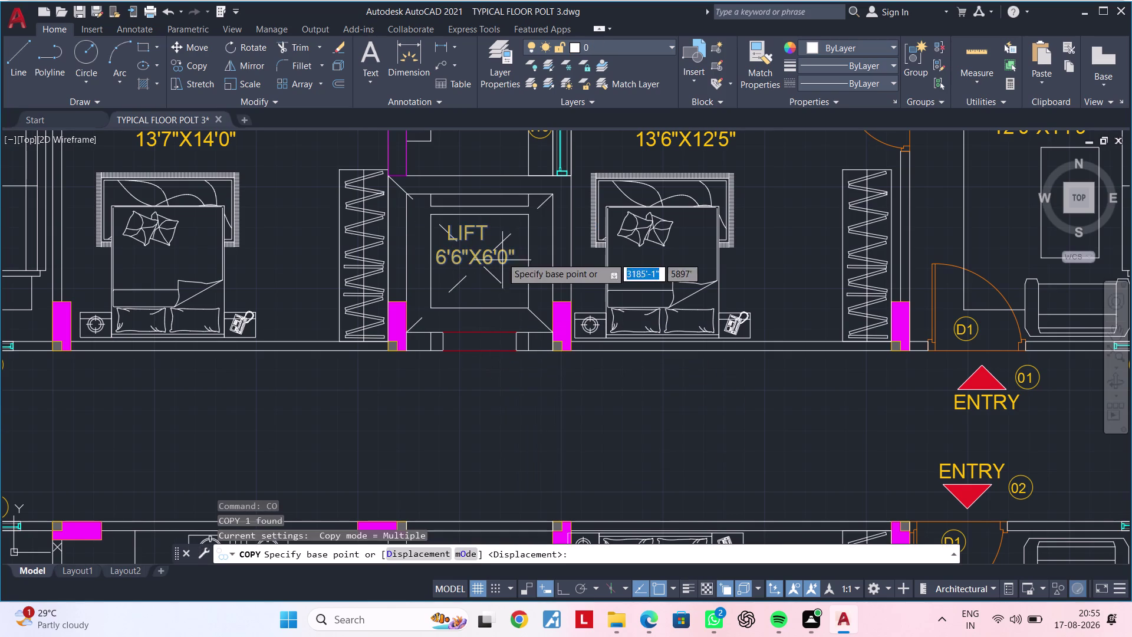
drag(490, 248, 490, 259)
middle_drag(460, 449, 667, 356)
scroll(down, 3)
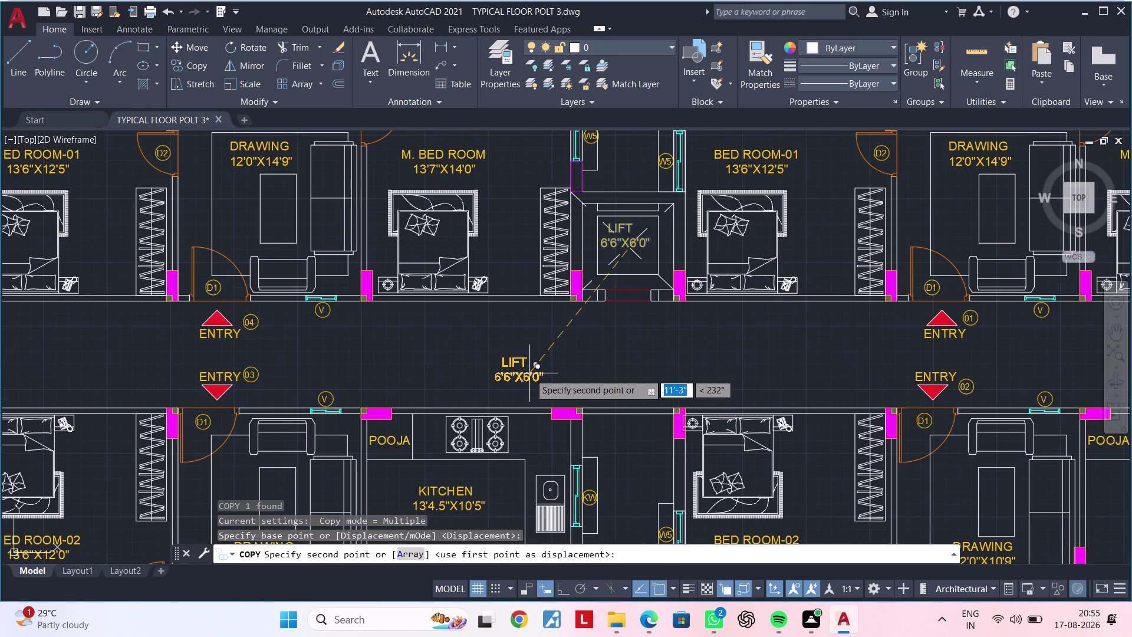
scroll(down, 3)
scroll(up, 3)
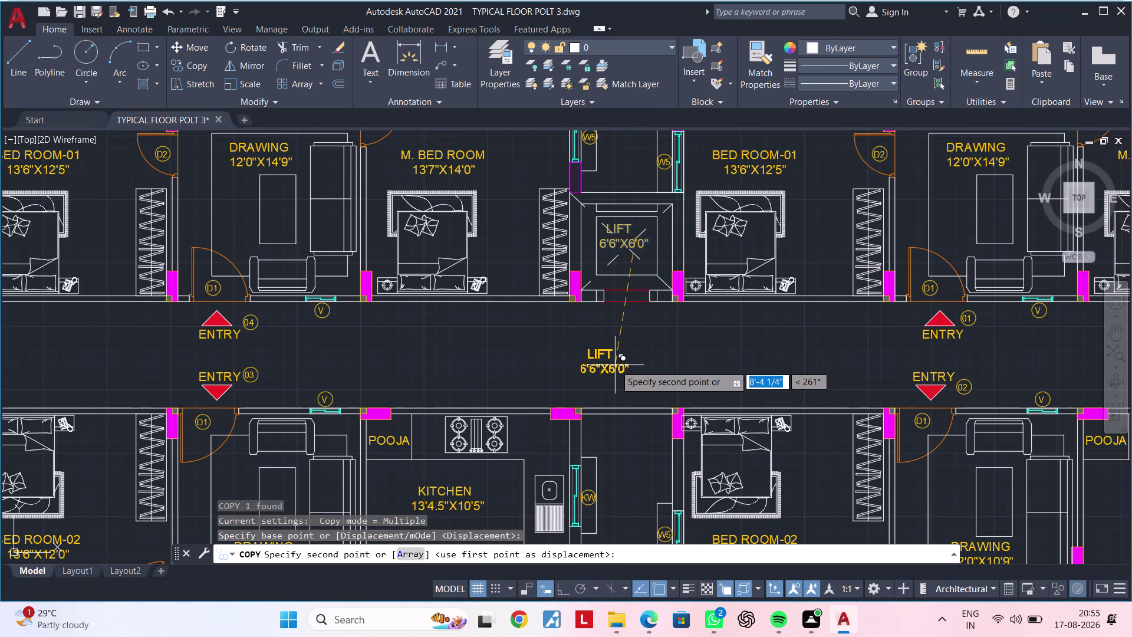
click(614, 354)
key(Escape)
Clear the old LIFT wording from the copied label.
double_click(622, 357)
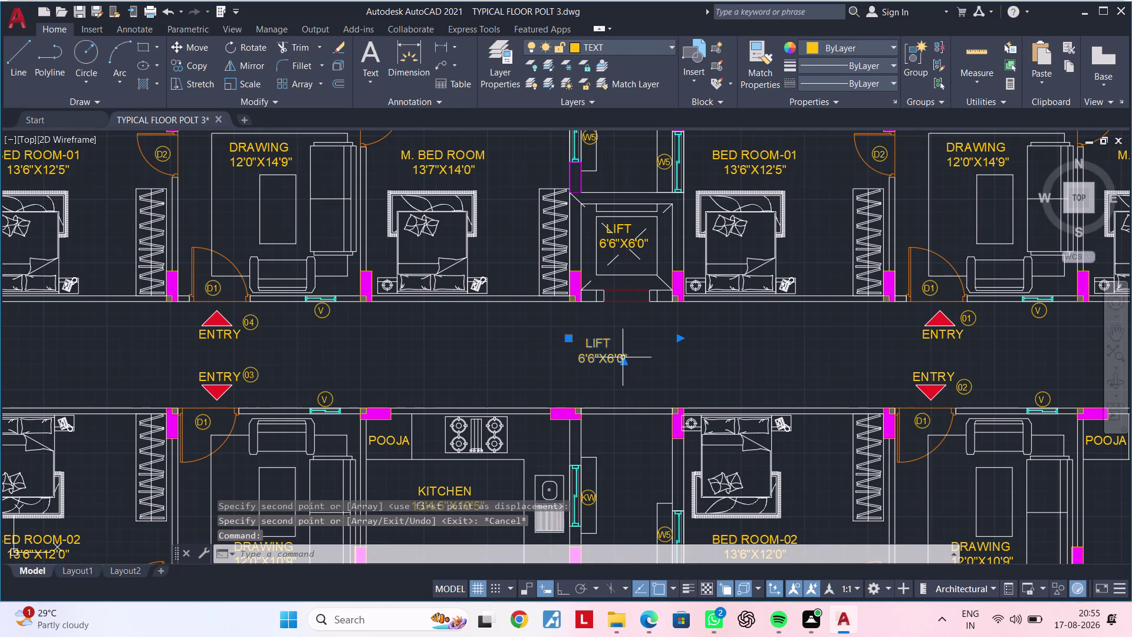
click(635, 354)
key(BackSpace)
key(BackSpace)
key(BackSpace)
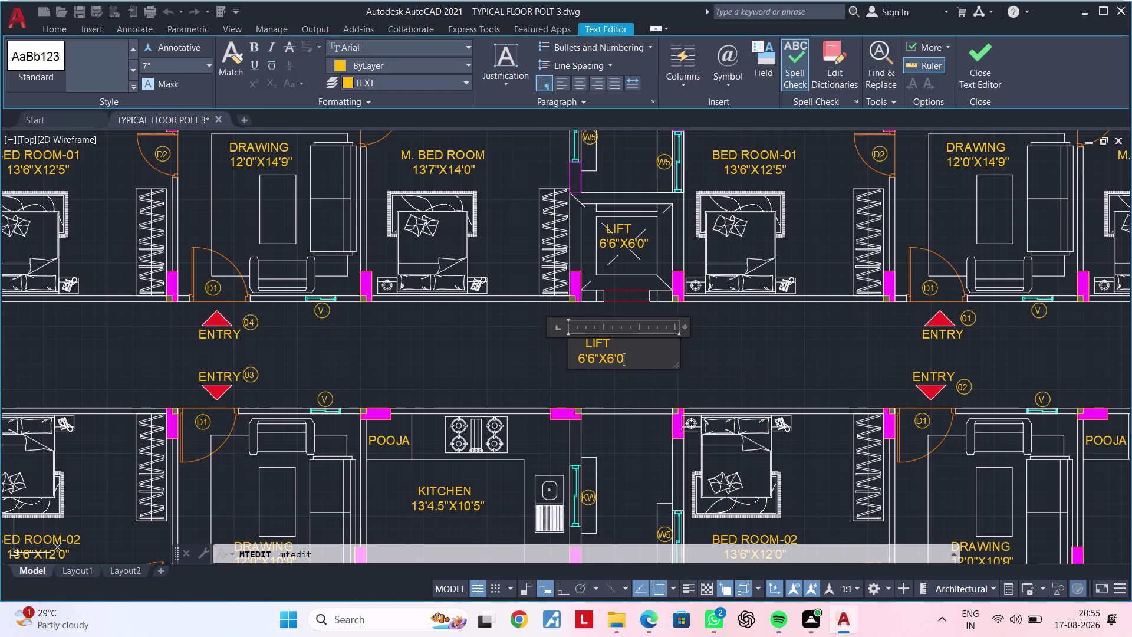
key(BackSpace)
key(BackSpace)
key(BackSpace)
key(BackSpace)
key(BackSpace)
key(BackSpace)
key(BackSpace)
key(BackSpace)
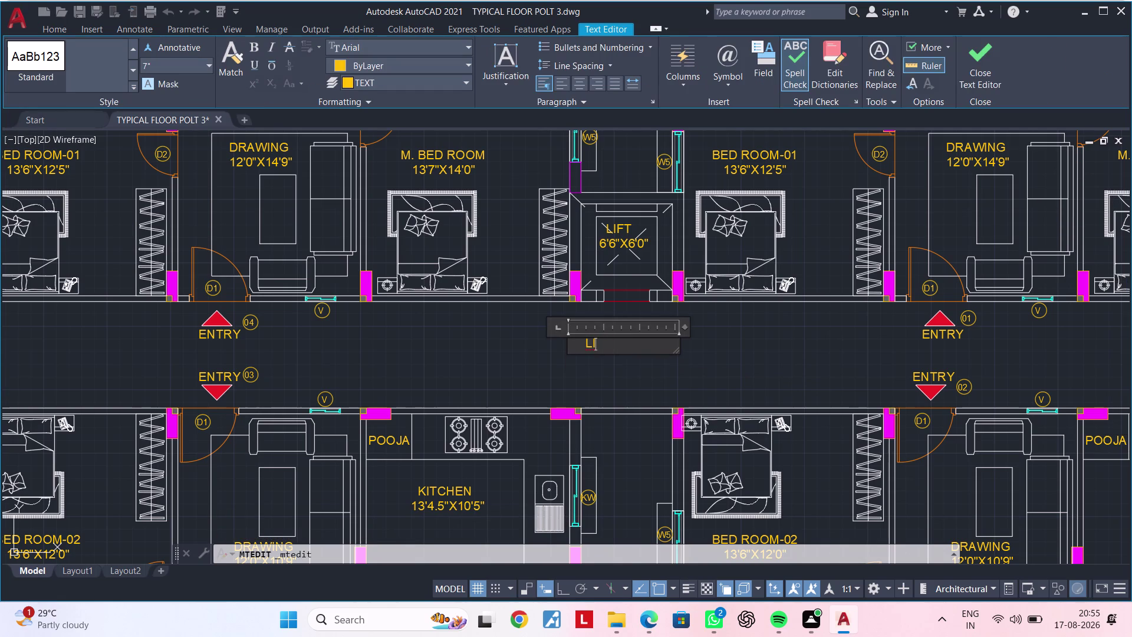
key(BackSpace)
key(BackSpace)
Retype the label as 7'0" WIDE CORRIDOR on one line and close the editor.
key(7)
key(shift+quotedbl)
key(BackSpace)
text('0)
text(")
key(space)
text(WIDE)
key(space)
text(C)
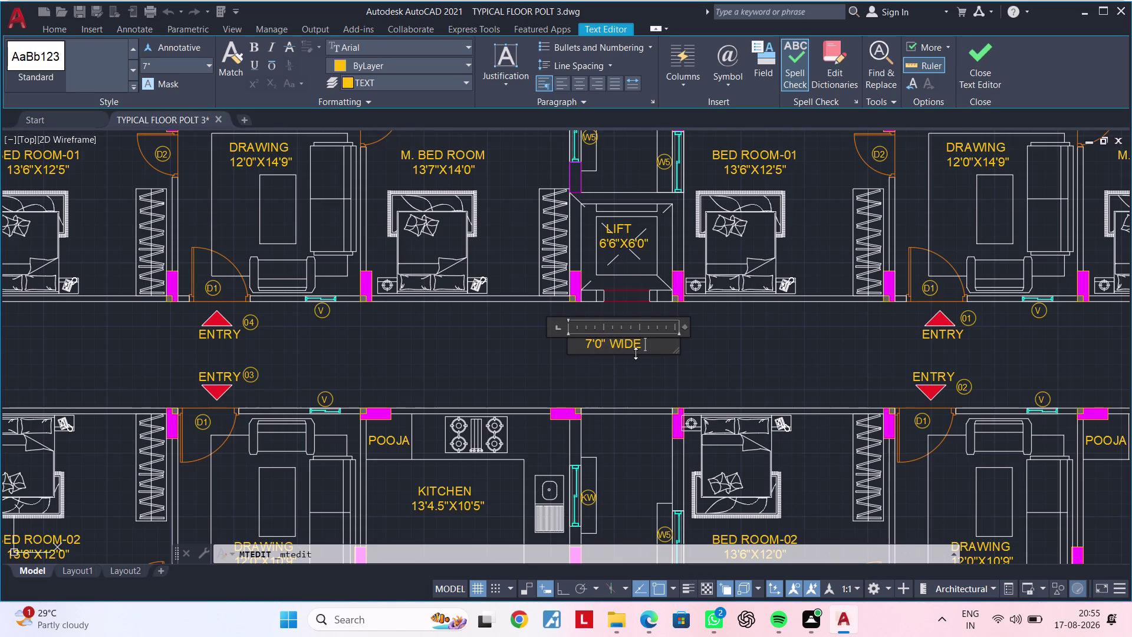
text(ORR)
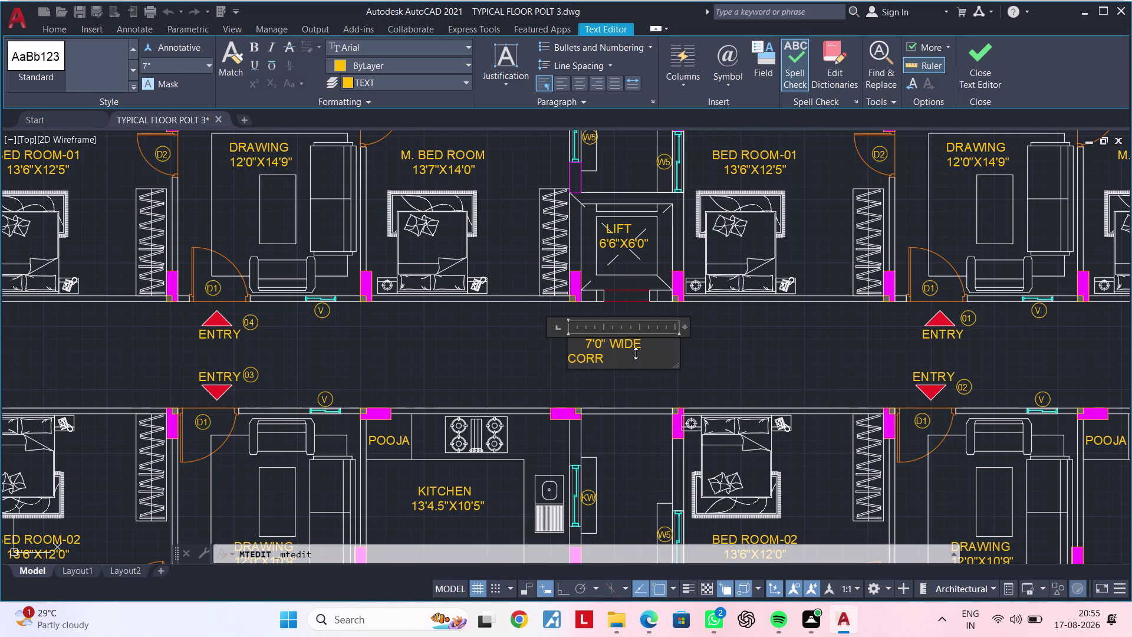
text(IDOR)
drag(683, 325, 739, 324)
click(740, 349)
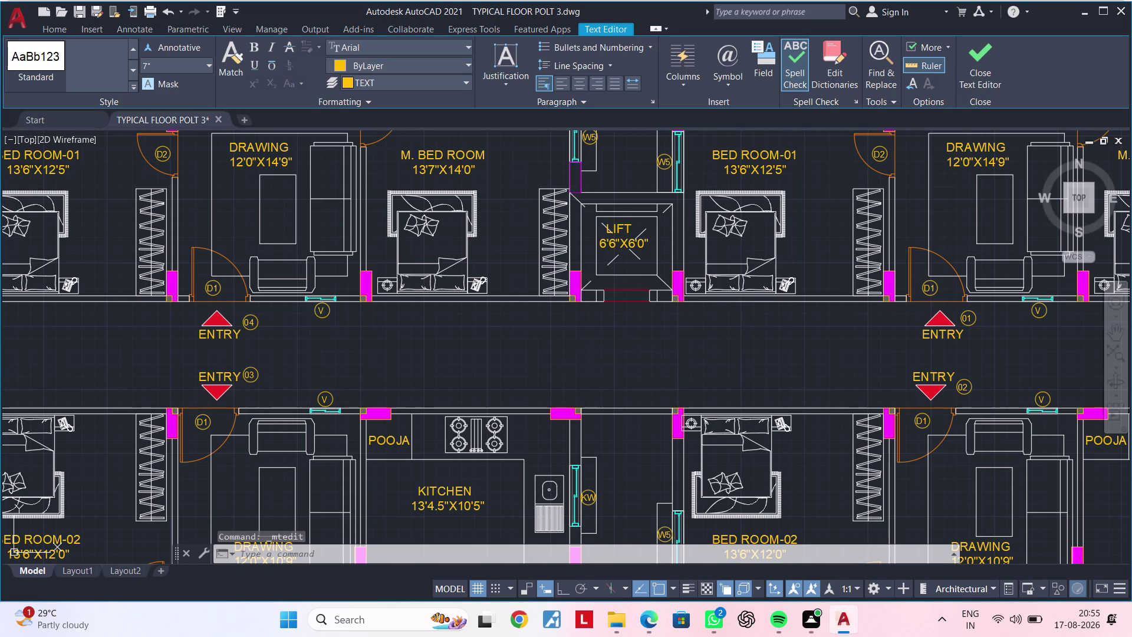
key(Escape)
scroll(down, 3)
middle_drag(735, 358, 540, 364)
key(Escape)
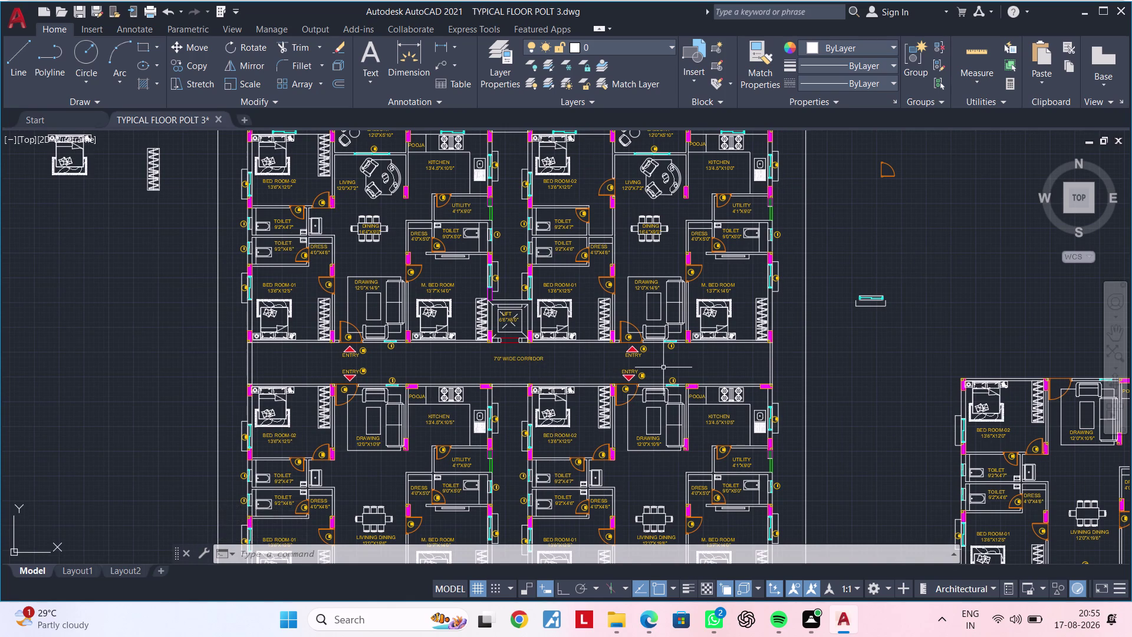
scroll(down, 3)
middle_drag(699, 388, 681, 330)
key(Escape)
key(Escape)
scroll(up, 3)
middle_drag(596, 320, 459, 320)
scroll(up, 3)
middle_drag(477, 311, 389, 345)
scroll(up, 3)
middle_drag(406, 337, 532, 346)
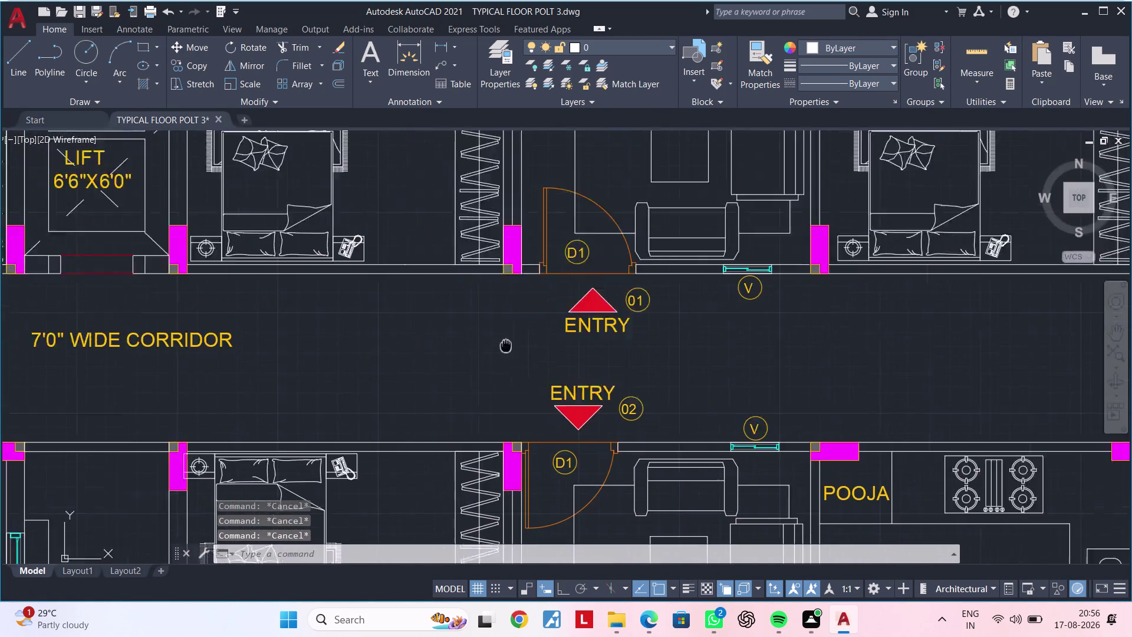
middle_drag(532, 347, 784, 353)
scroll(down, 3)
middle_drag(661, 356, 633, 363)
middle_drag(582, 374, 460, 422)
key(Escape)
key(Escape)
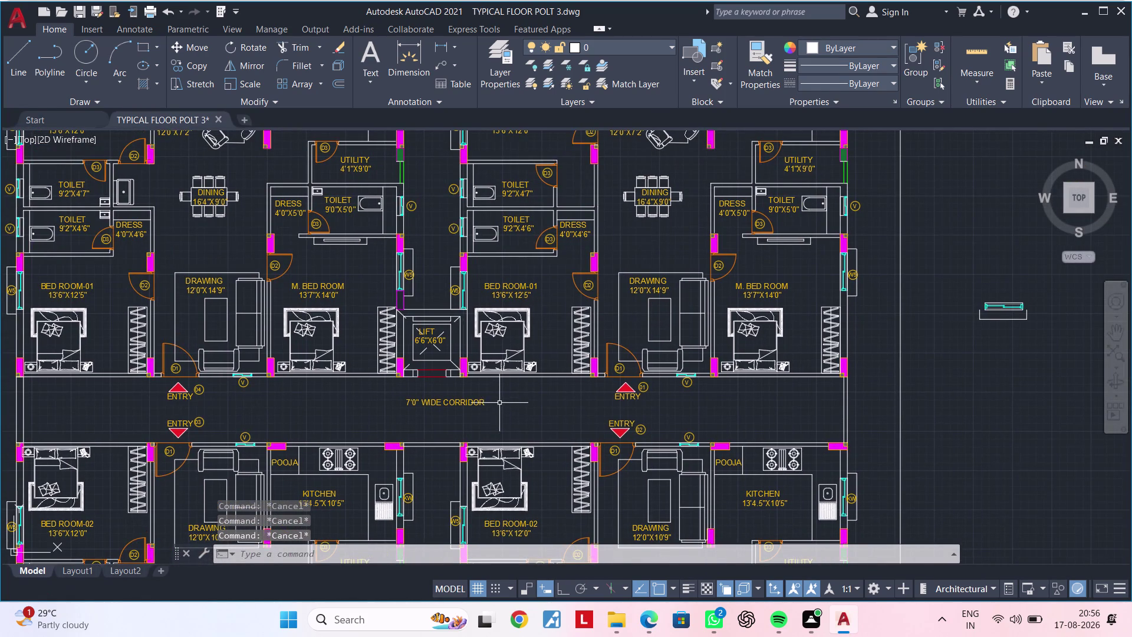
key(Escape)
key(Escape)
middle_drag(402, 435, 559, 382)
key(Escape)
key(Escape)
key(Escape)
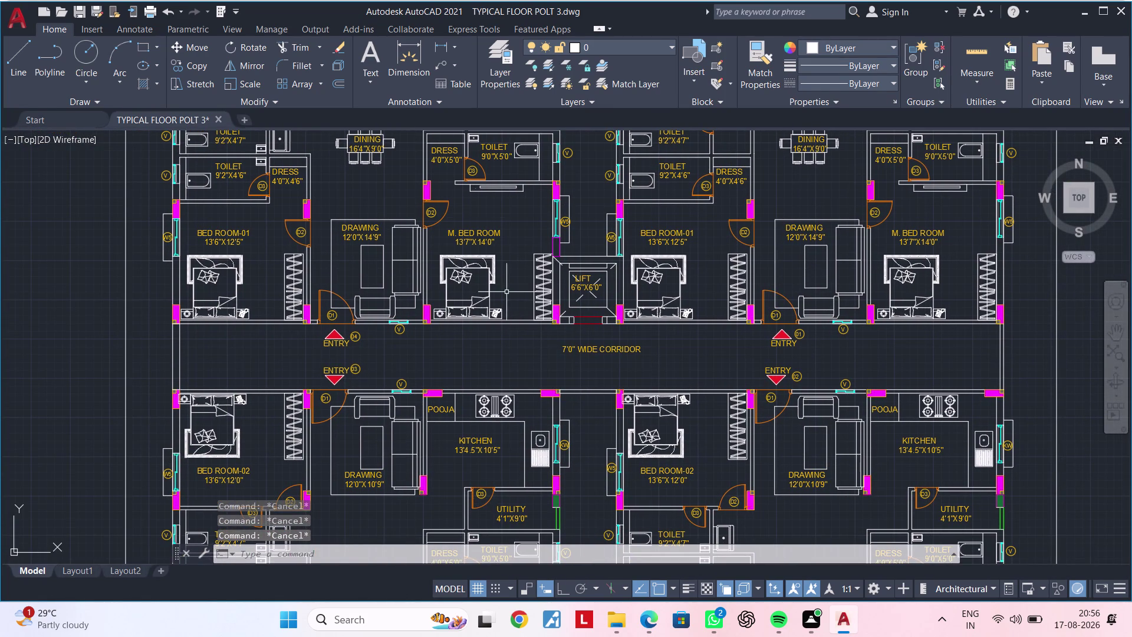
click(438, 48)
scroll(up, 3)
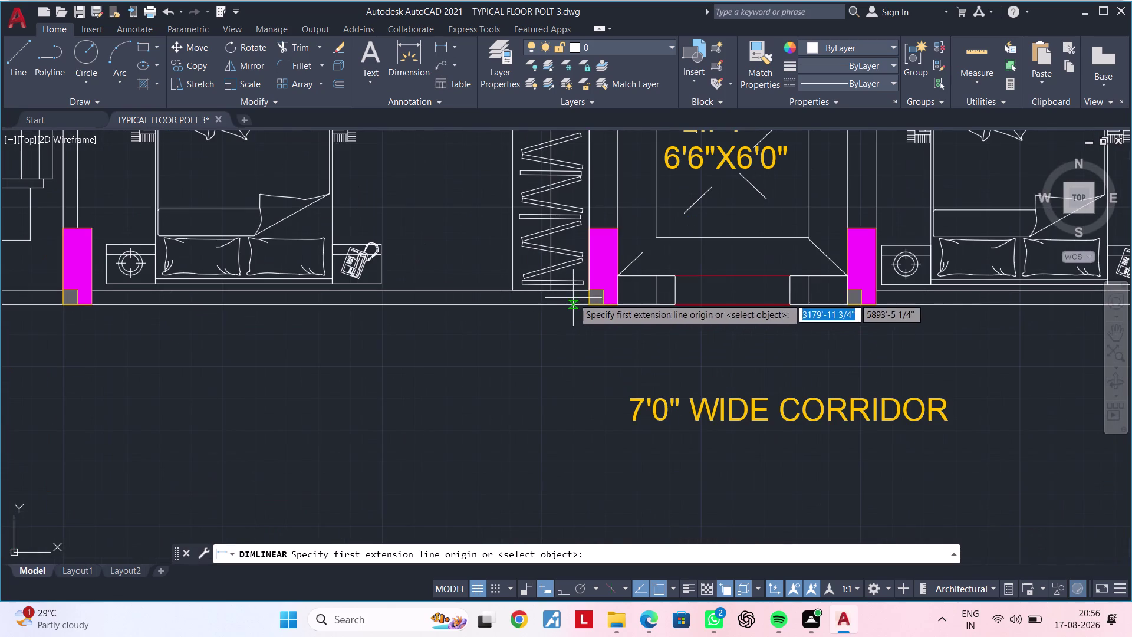
click(567, 305)
middle_drag(560, 410, 570, 322)
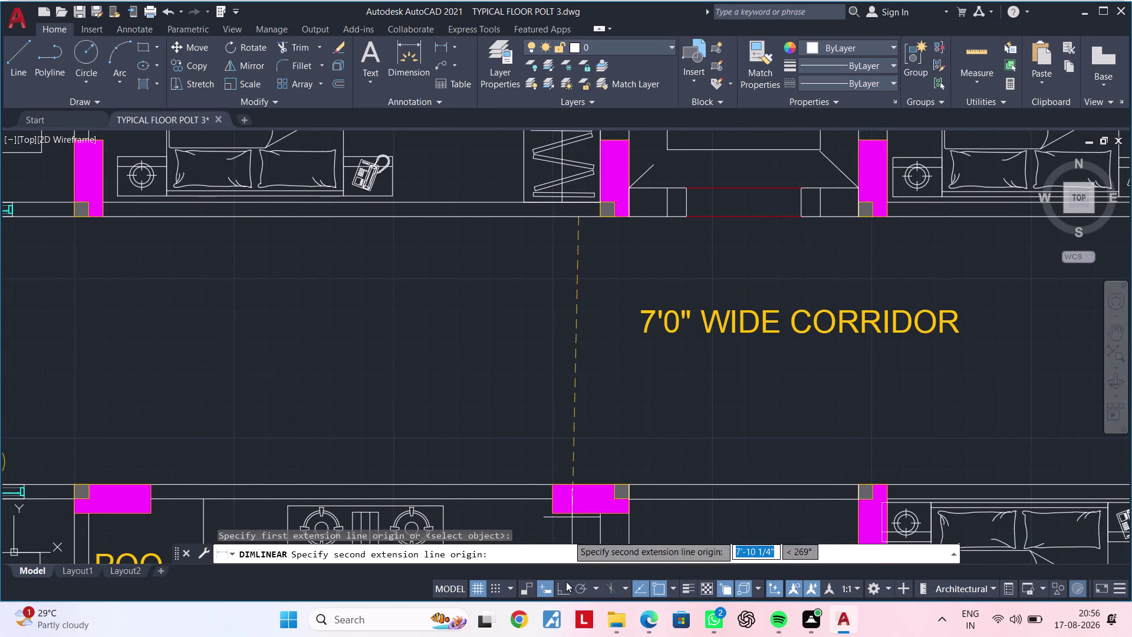
click(568, 594)
click(578, 481)
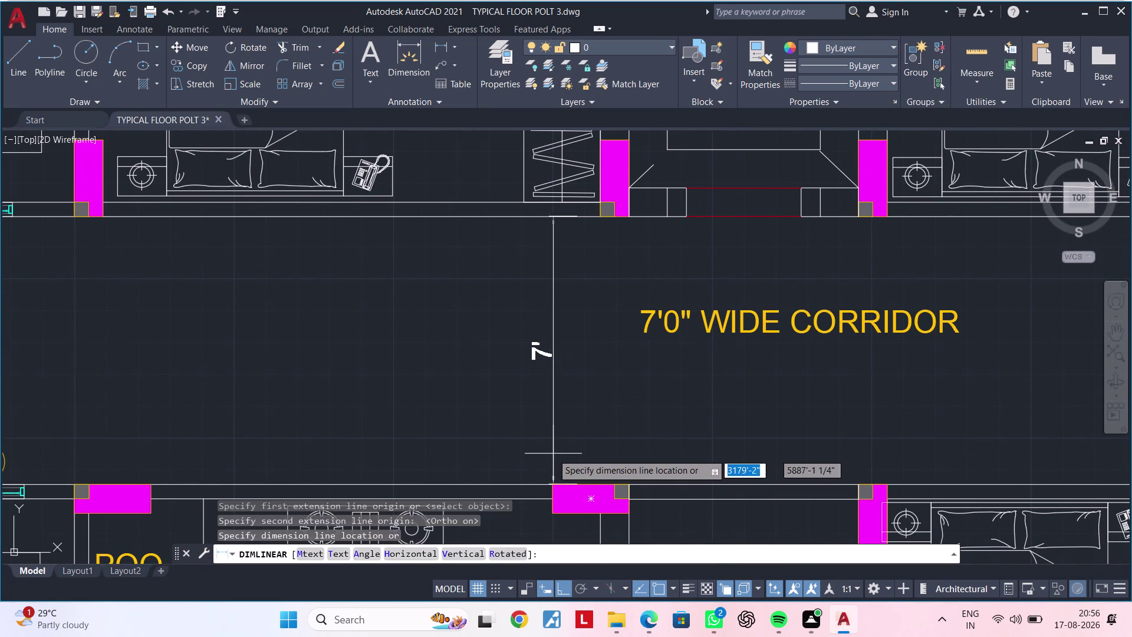
click(569, 451)
scroll(down, 3)
key(Escape)
middle_drag(526, 395, 516, 395)
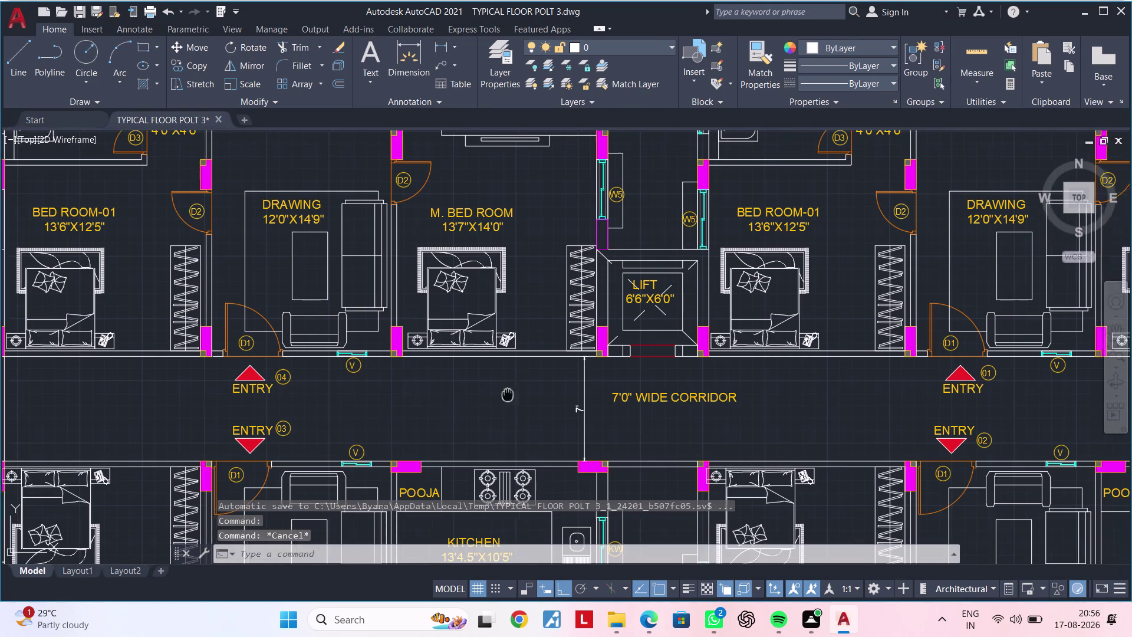
middle_drag(517, 395, 366, 392)
key(Escape)
key(Escape)
middle_drag(683, 401, 361, 395)
middle_drag(680, 398, 480, 385)
key(Escape)
key(Escape)
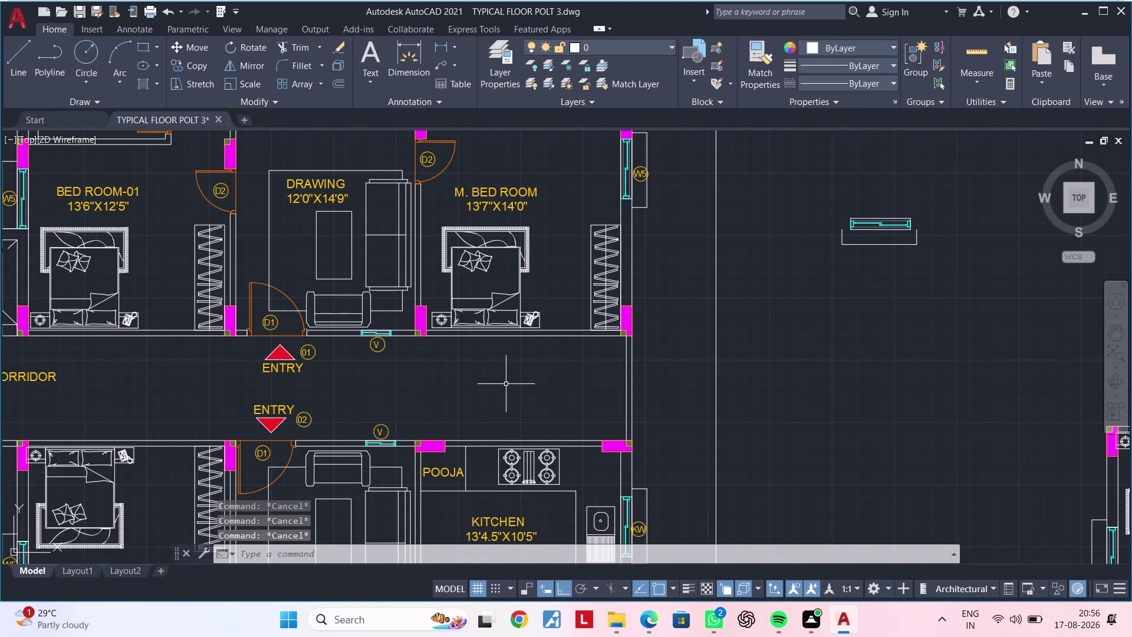
key(Escape)
key(Escape)
key(Escape)
key(Escape)
key(Escape)
key(Escape)
key(Escape)
key(Escape)
key(Escape)
middle_drag(542, 414, 600, 351)
key(Escape)
middle_drag(626, 341, 600, 305)
key(Escape)
key(Escape)
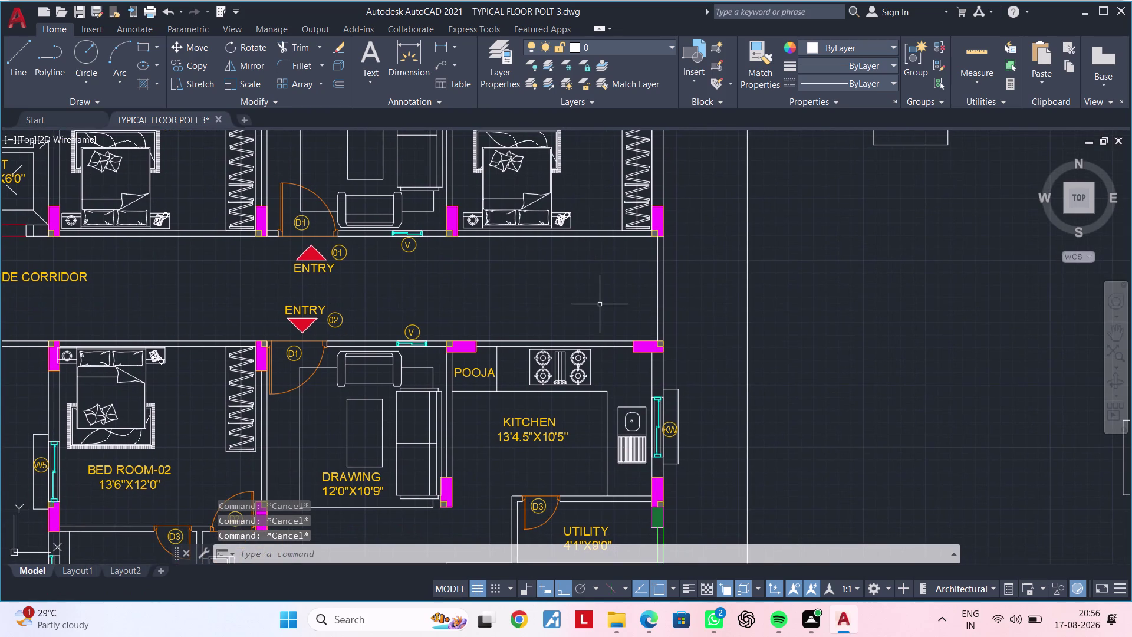
middle_drag(457, 280, 463, 277)
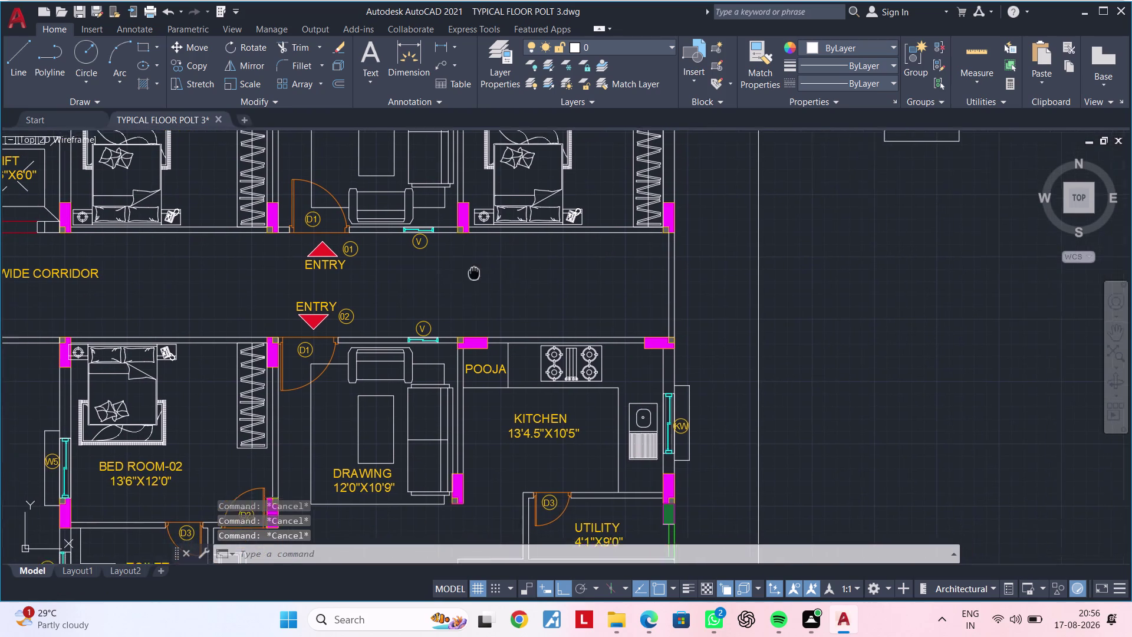
middle_drag(463, 277, 504, 257)
text(L)
key(space)
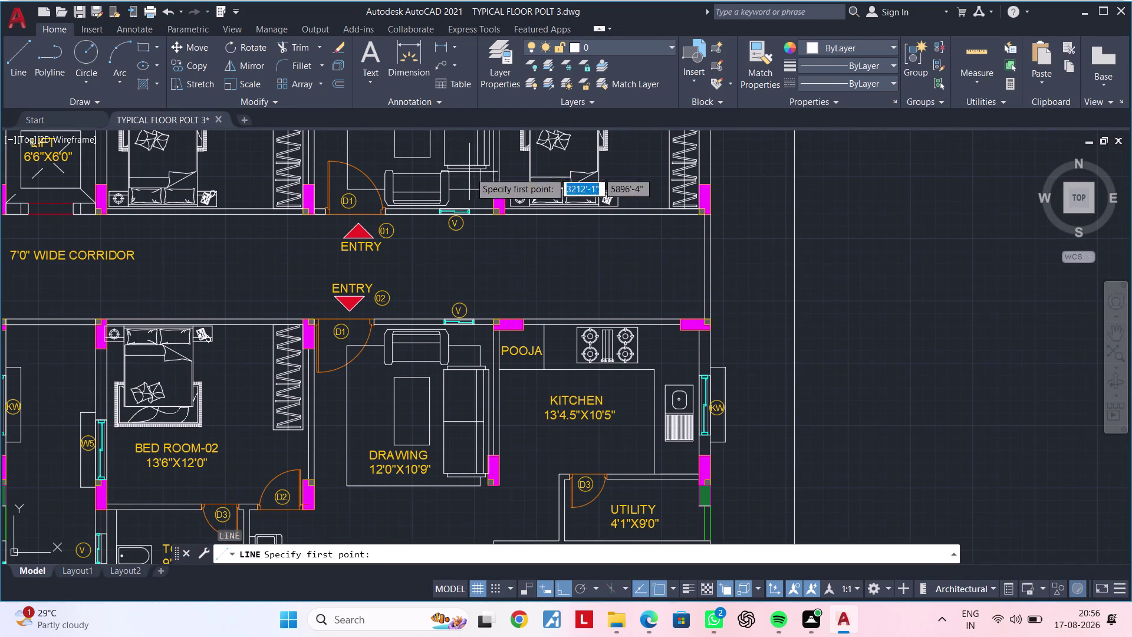
scroll(up, 3)
drag(511, 224, 511, 238)
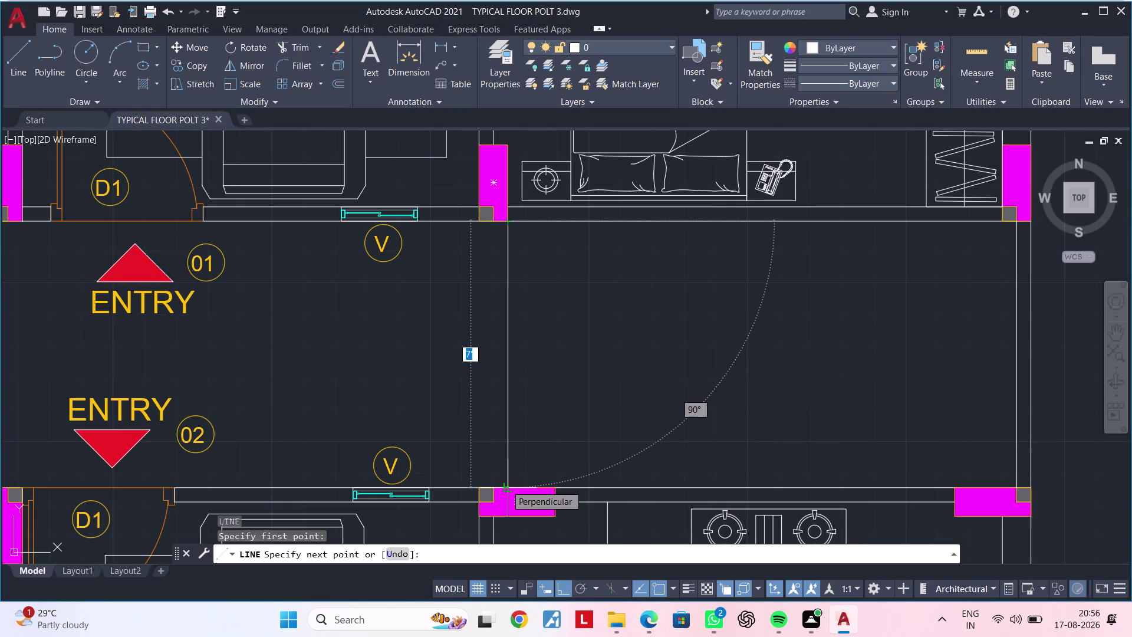
key(Escape)
key(Escape)
key(Escape)
key(Escape)
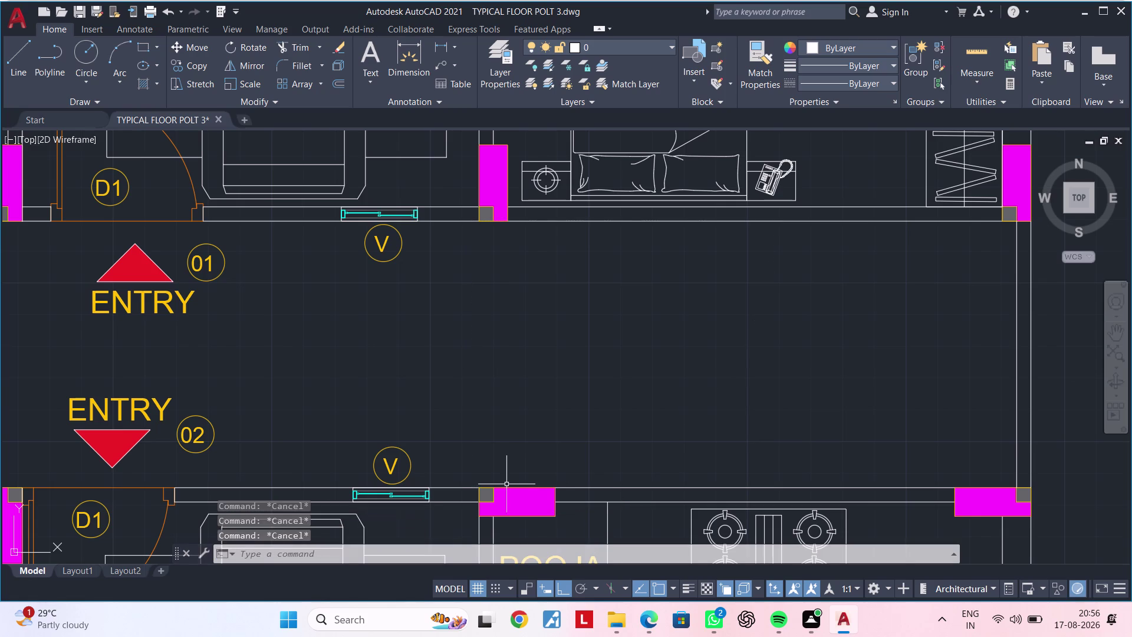
scroll(down, 3)
middle_drag(596, 464, 584, 252)
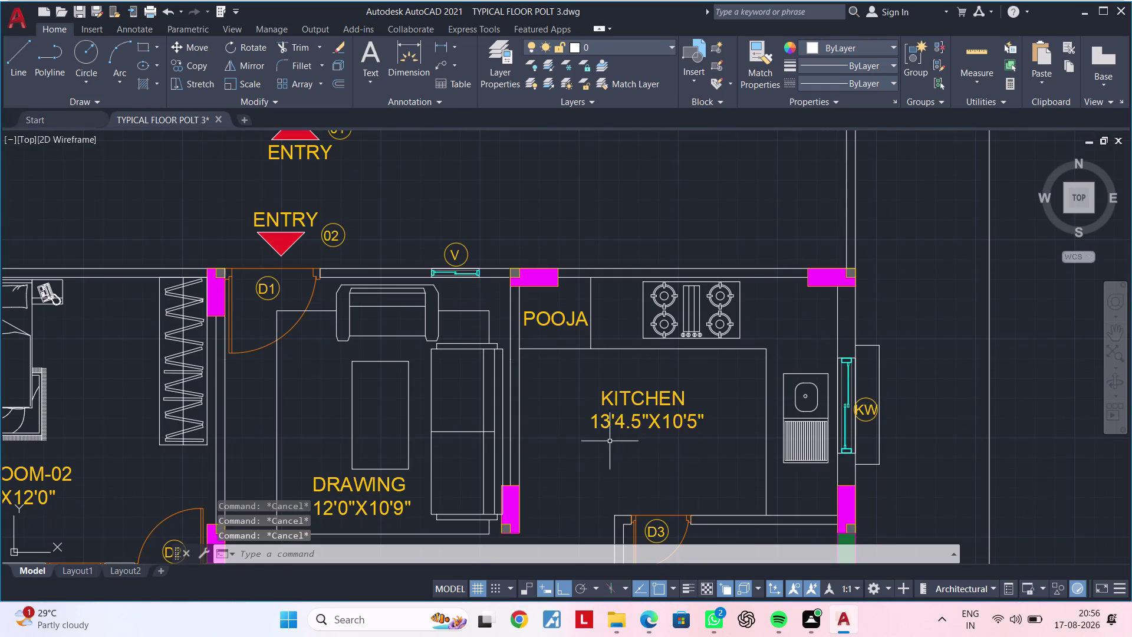
middle_drag(553, 394, 539, 578)
scroll(down, 3)
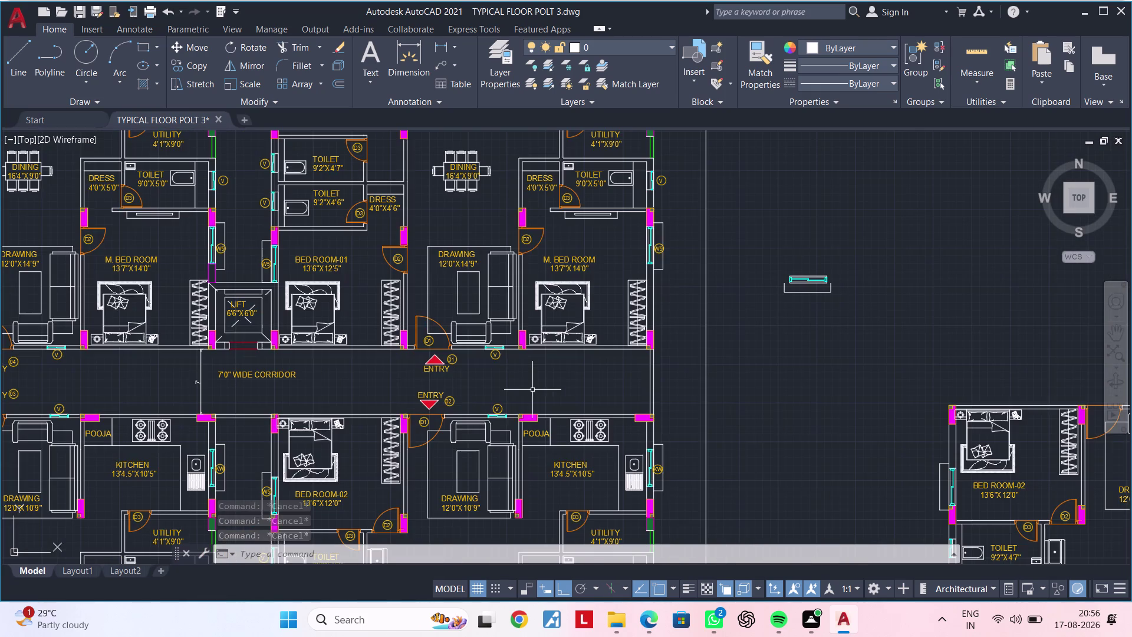
scroll(down, 3)
middle_drag(531, 405, 523, 354)
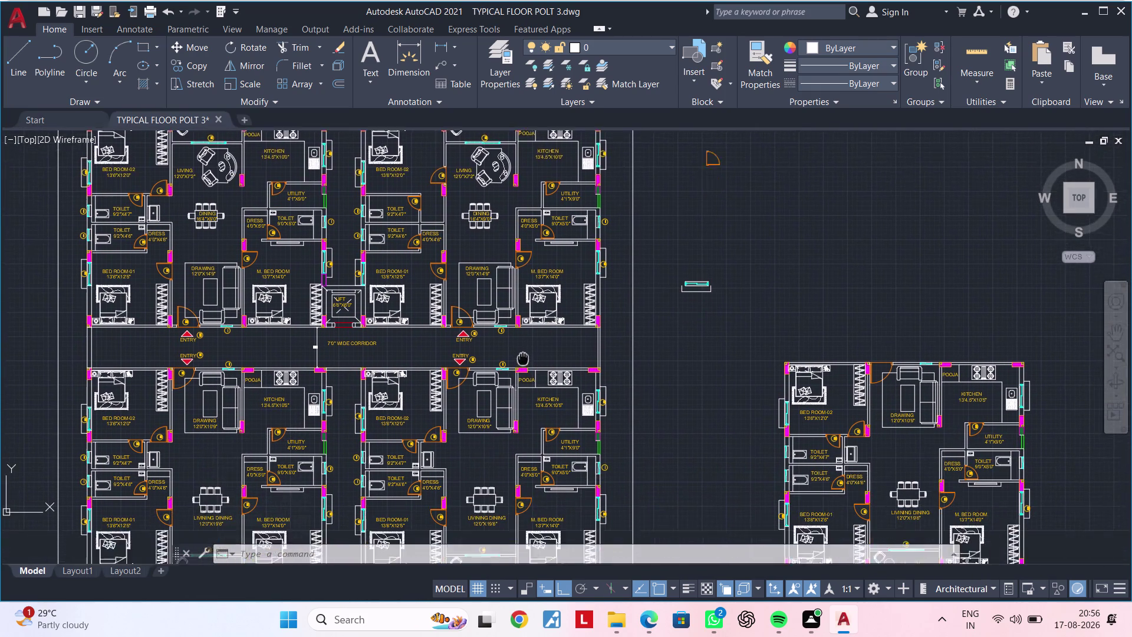
middle_drag(523, 354, 522, 304)
scroll(up, 3)
middle_drag(527, 349, 529, 493)
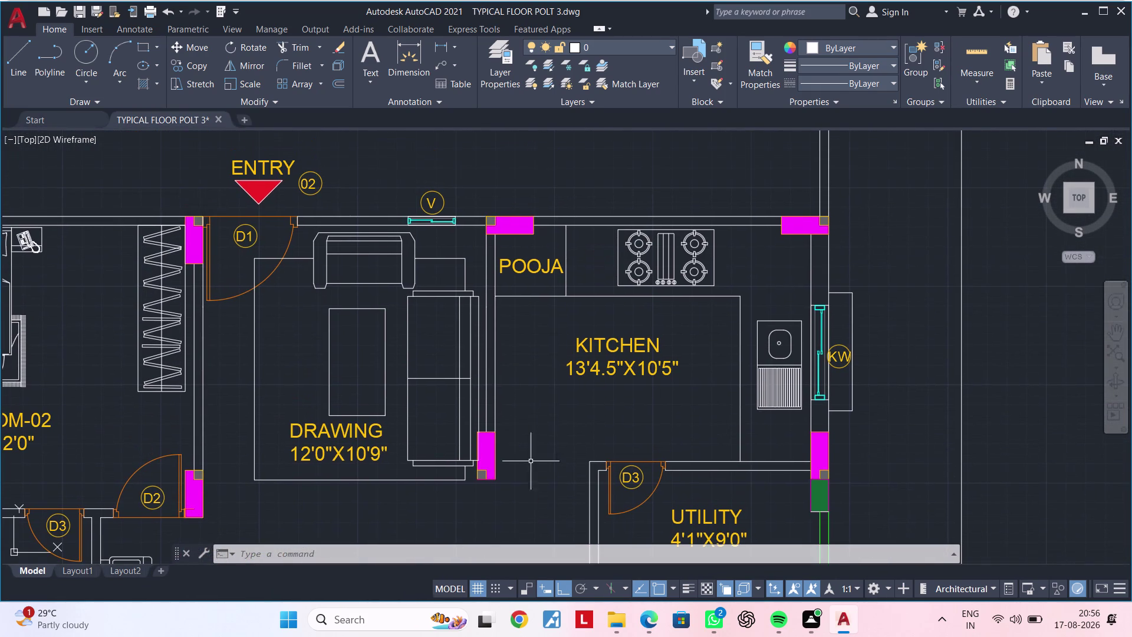
scroll(up, 3)
scroll(down, 3)
middle_drag(509, 307, 509, 310)
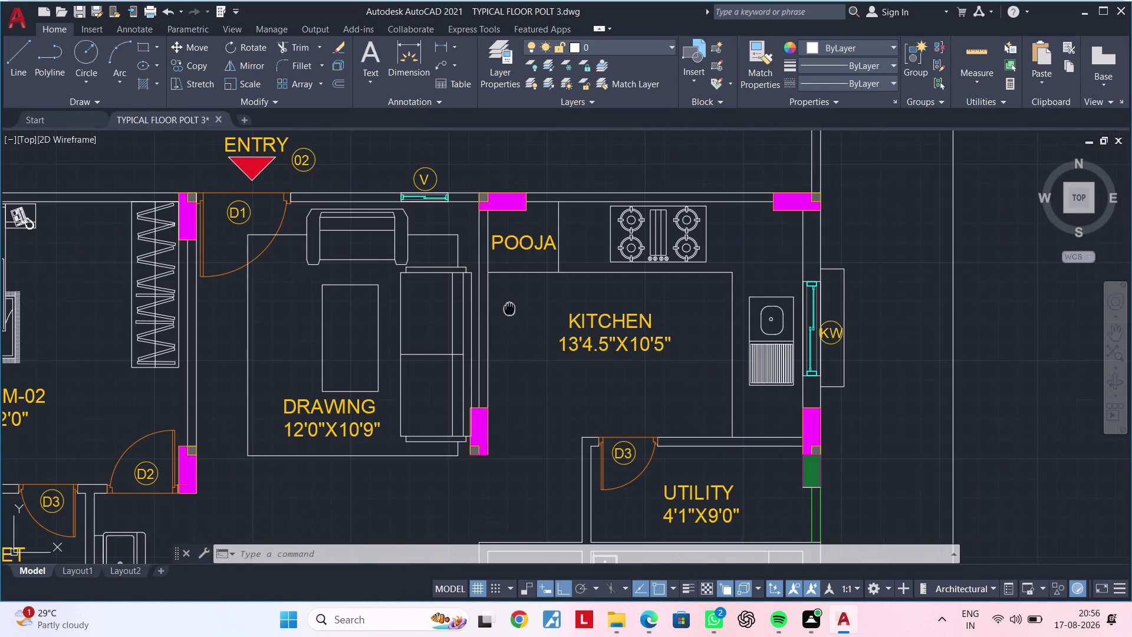
middle_drag(510, 310, 485, 382)
key(Escape)
key(Escape)
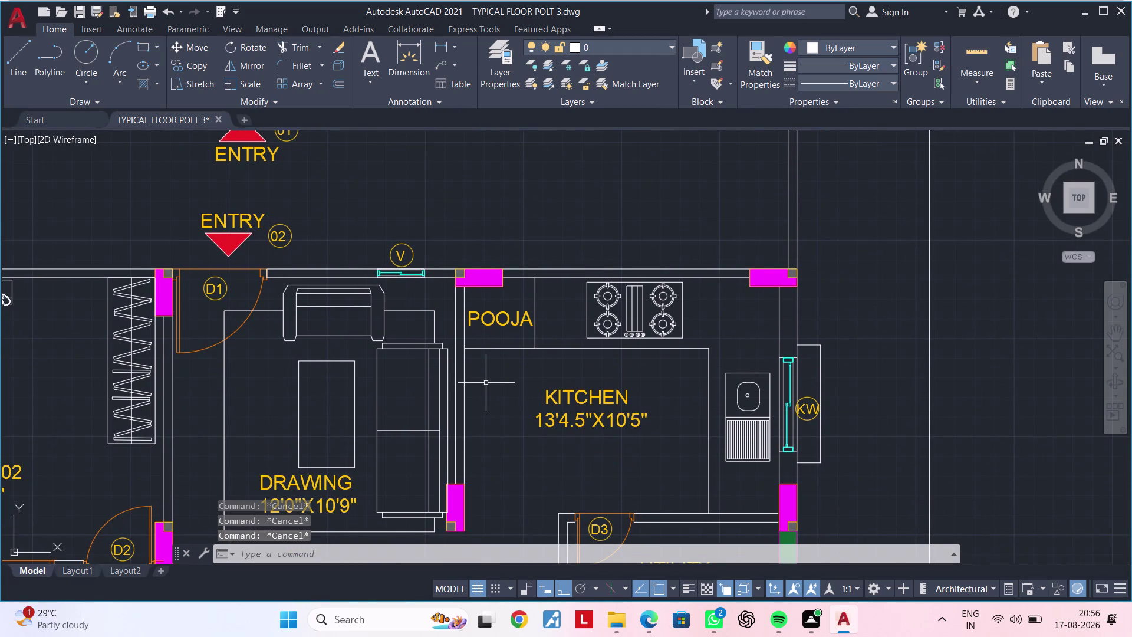
text(L)
key(space)
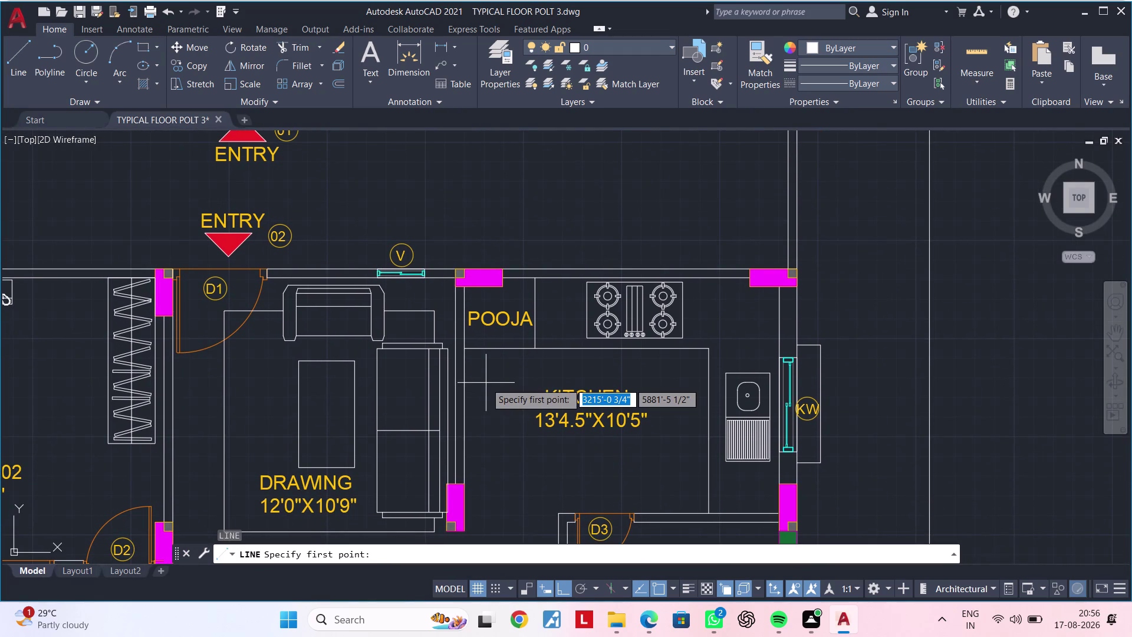
scroll(down, 3)
middle_drag(493, 474, 501, 257)
key(Escape)
key(Escape)
scroll(down, 3)
middle_drag(553, 437, 524, 246)
key(Escape)
scroll(up, 3)
key(Escape)
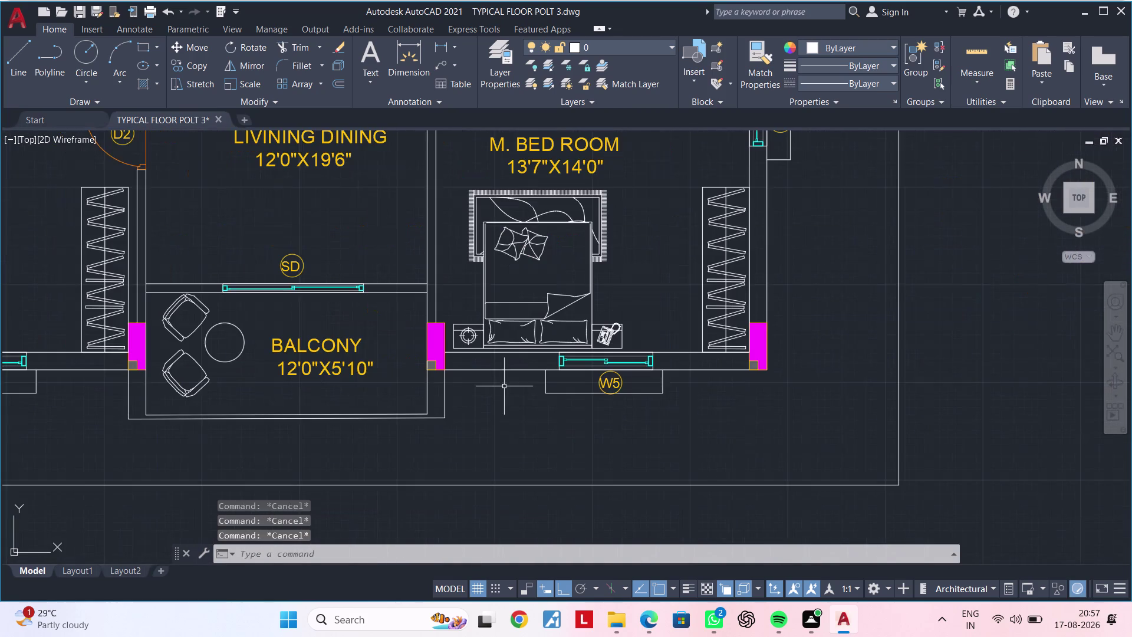
key(Escape)
key(Escape)
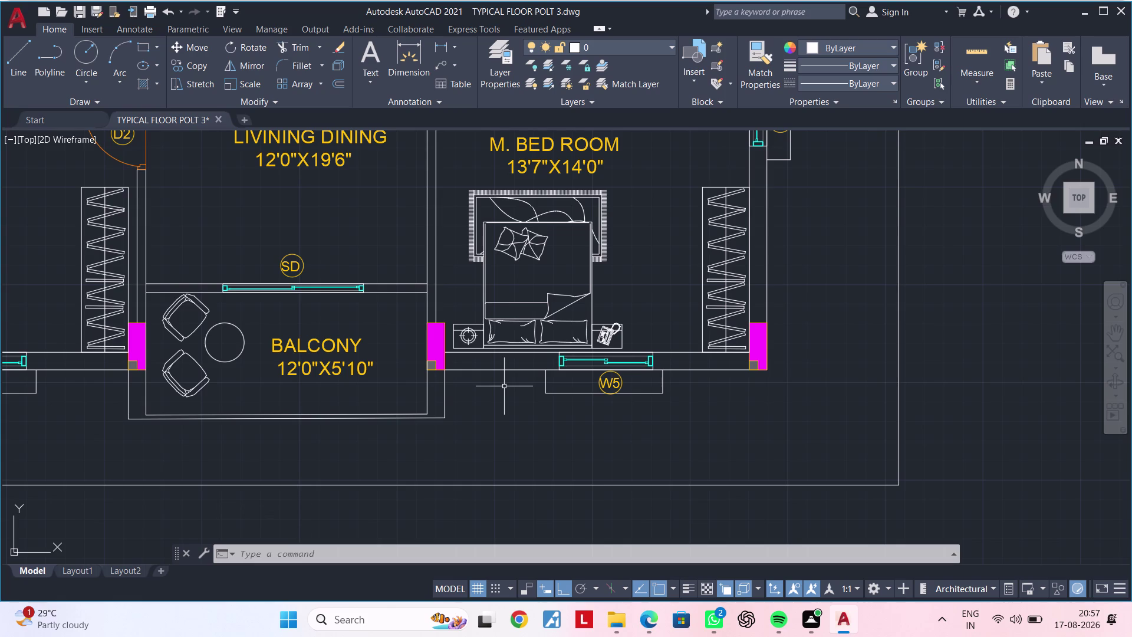
scroll(down, 3)
middle_drag(503, 426, 430, 472)
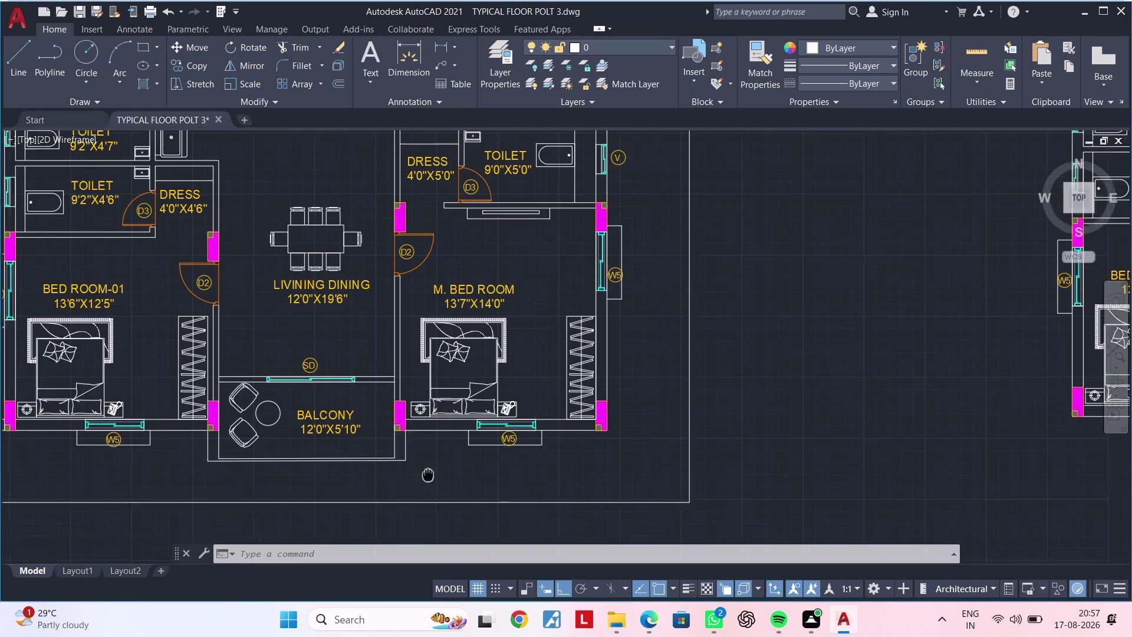
middle_drag(431, 473, 422, 476)
key(Escape)
key(Escape)
click(441, 43)
scroll(up, 3)
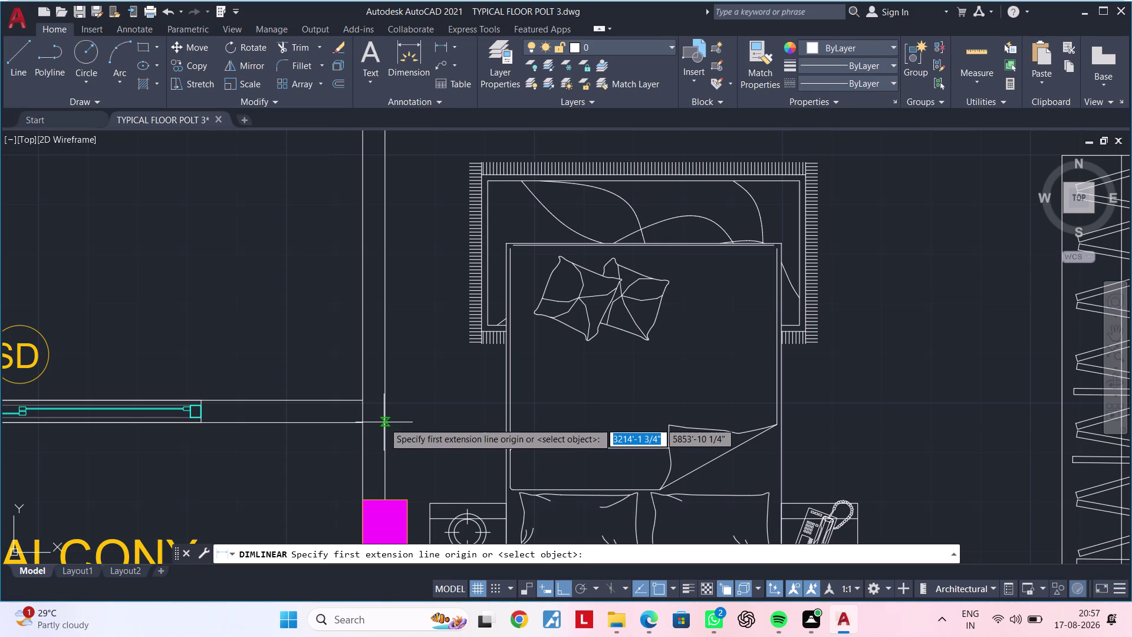
click(383, 422)
middle_drag(847, 414, 388, 417)
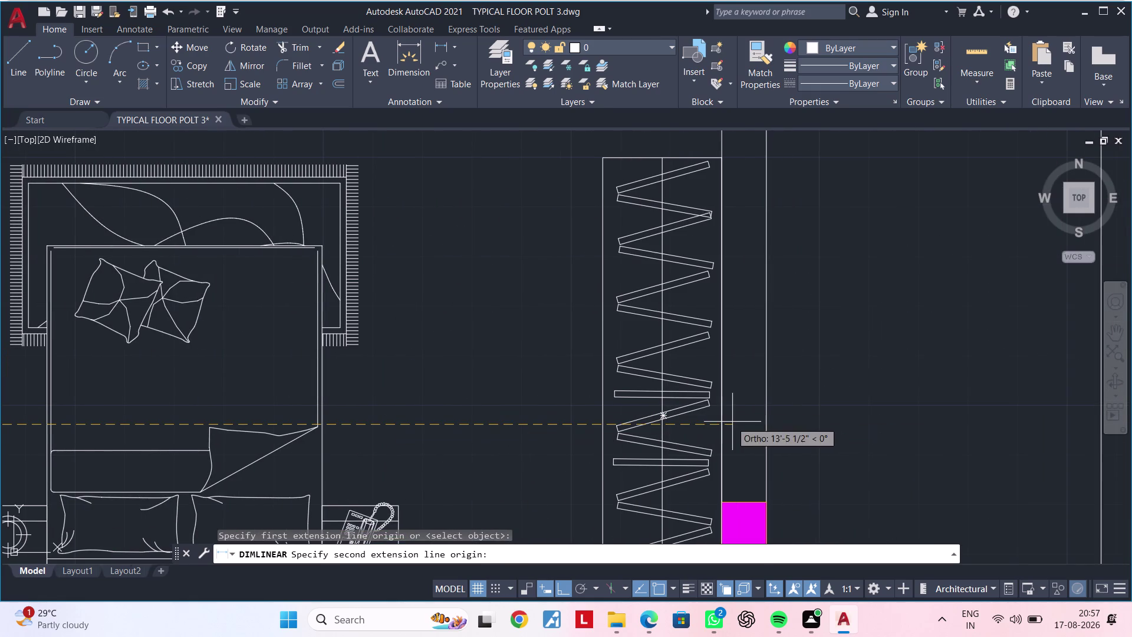
click(721, 422)
scroll(down, 3)
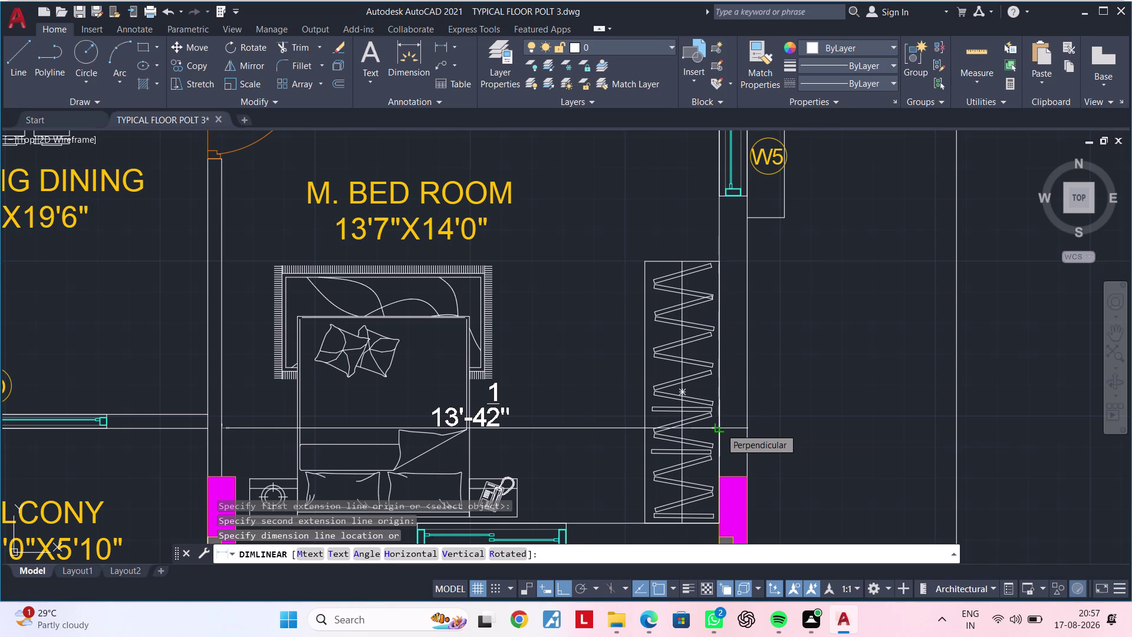
key(Escape)
key(Escape)
key(Escape)
key(Escape)
key(Escape)
scroll(down, 3)
middle_drag(566, 429, 684, 422)
scroll(up, 3)
key(Escape)
key(Escape)
key(Escape)
key(Escape)
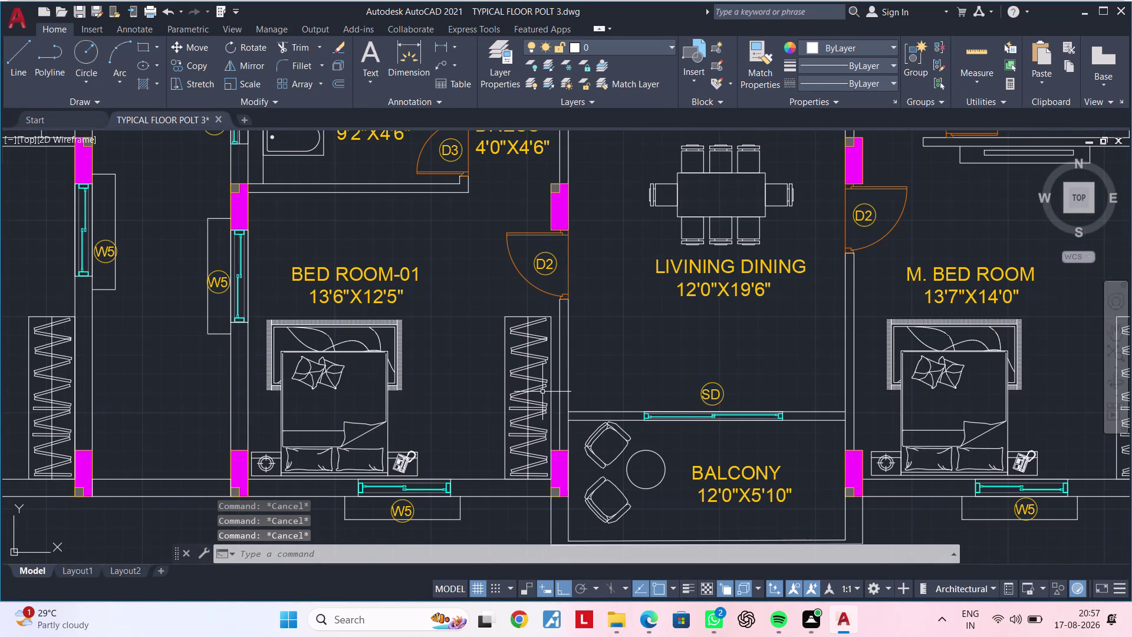
key(Escape)
key(Escape)
key(Escape)
key(Escape)
key(Escape)
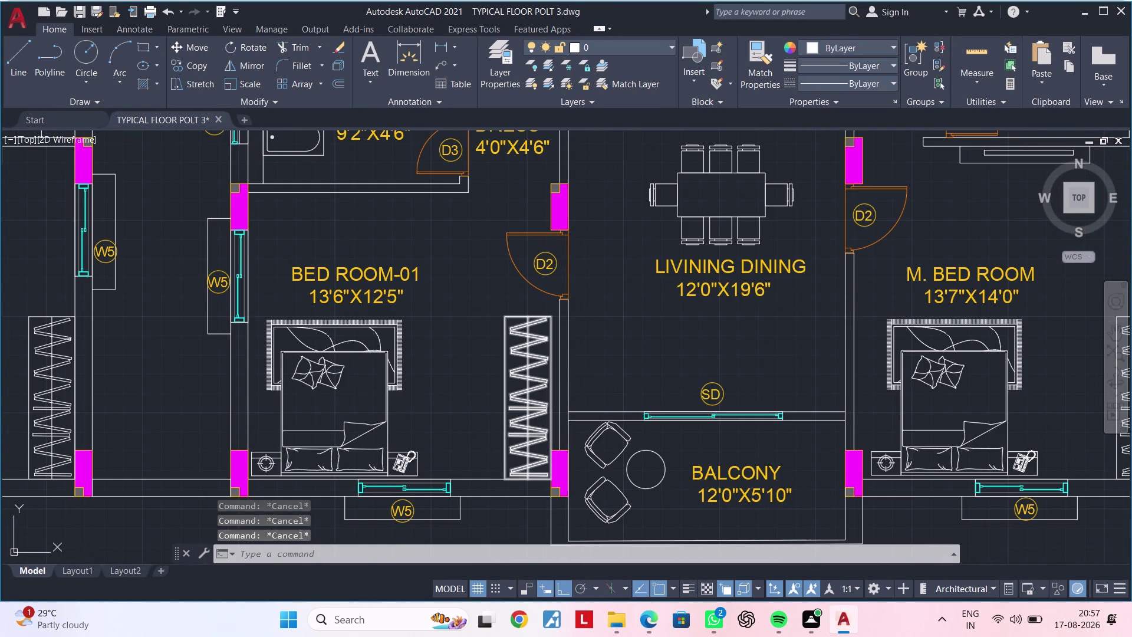
key(Escape)
scroll(down, 3)
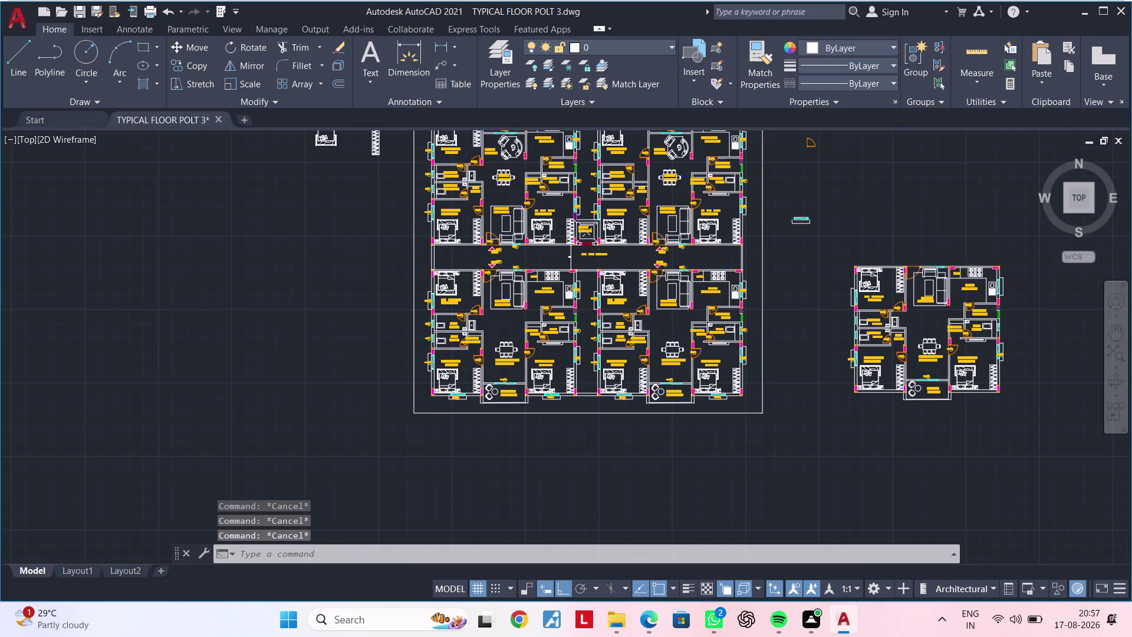
scroll(up, 3)
scroll(up, 3)
Replace the trailing 5" with 0" so BED ROOM-01 reads 13'6"X12'0".
scroll(down, 3)
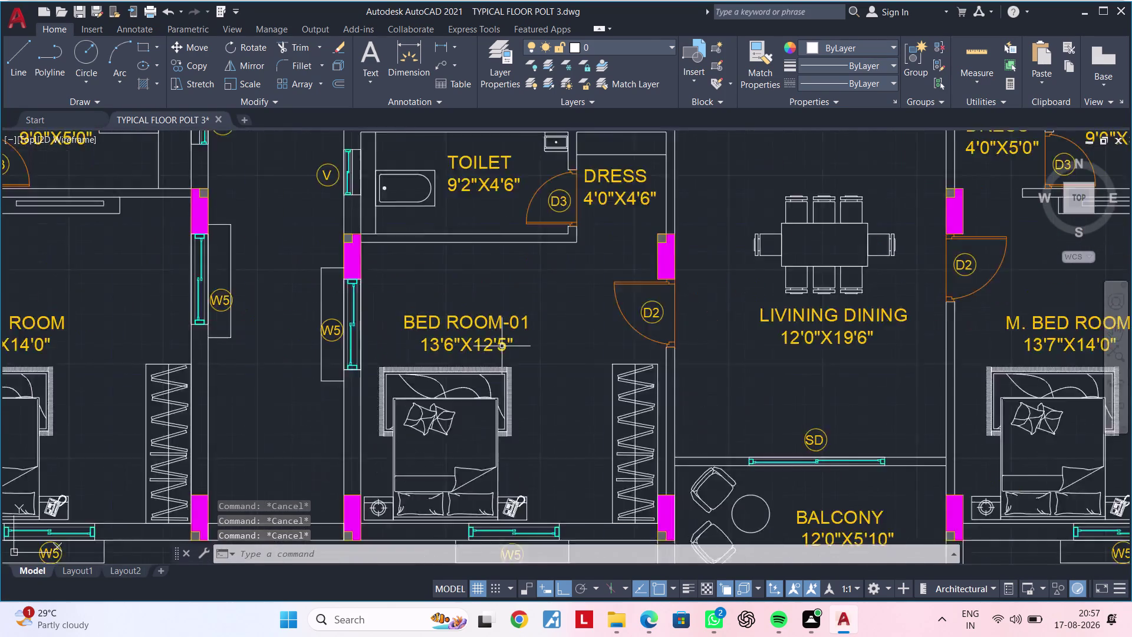
scroll(down, 3)
scroll(up, 3)
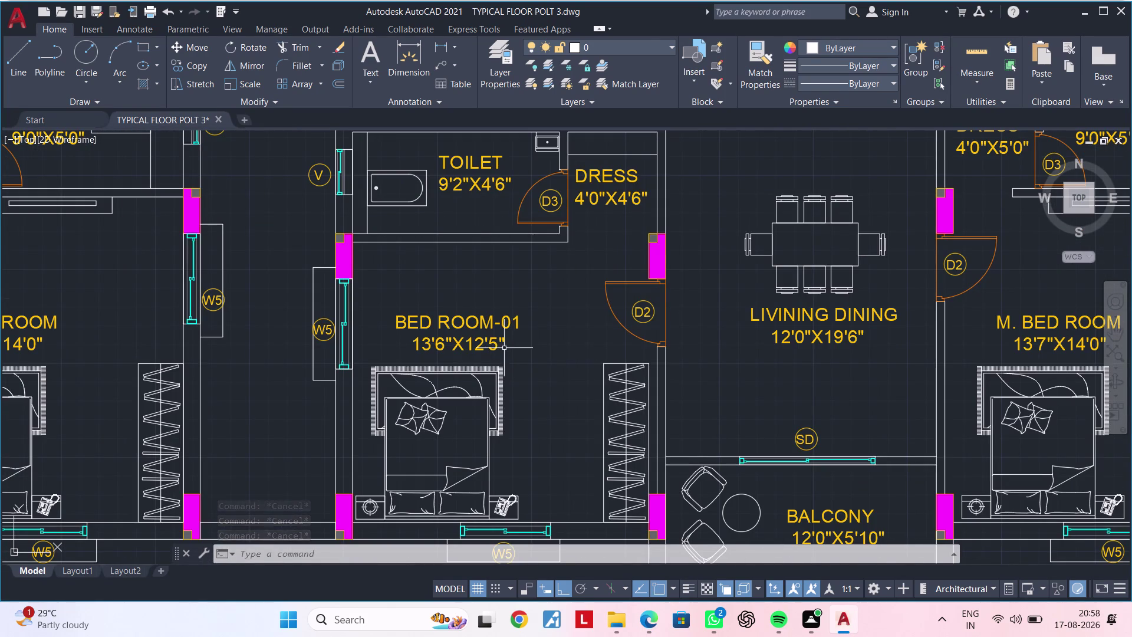
double_click(497, 347)
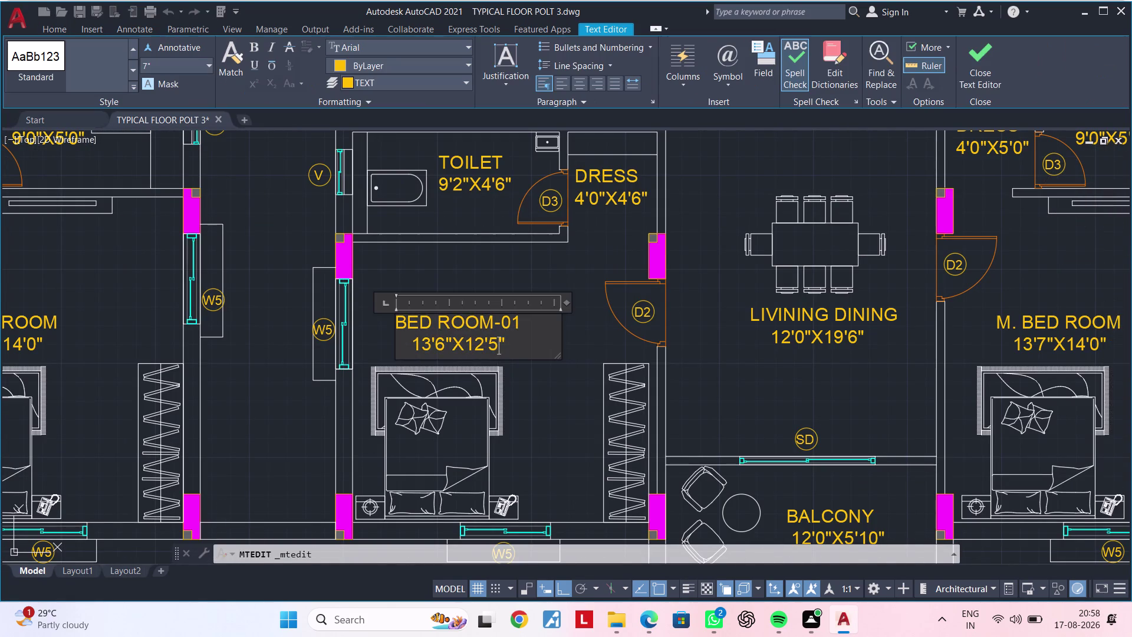
click(510, 345)
key(BackSpace)
key(BackSpace)
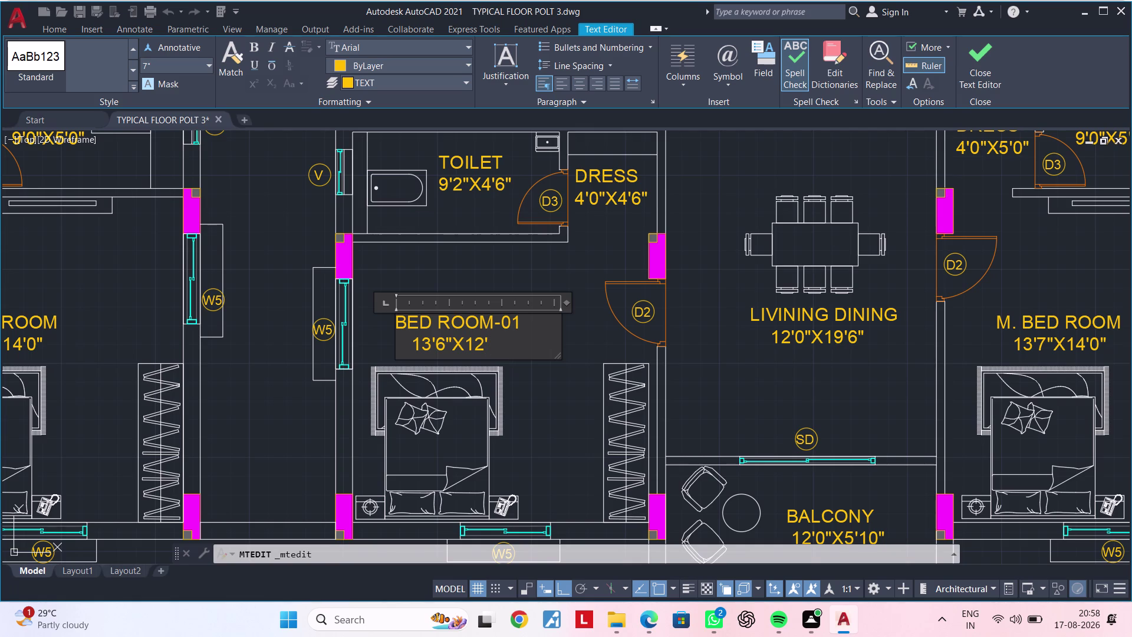
text(0)
text(")
click(536, 406)
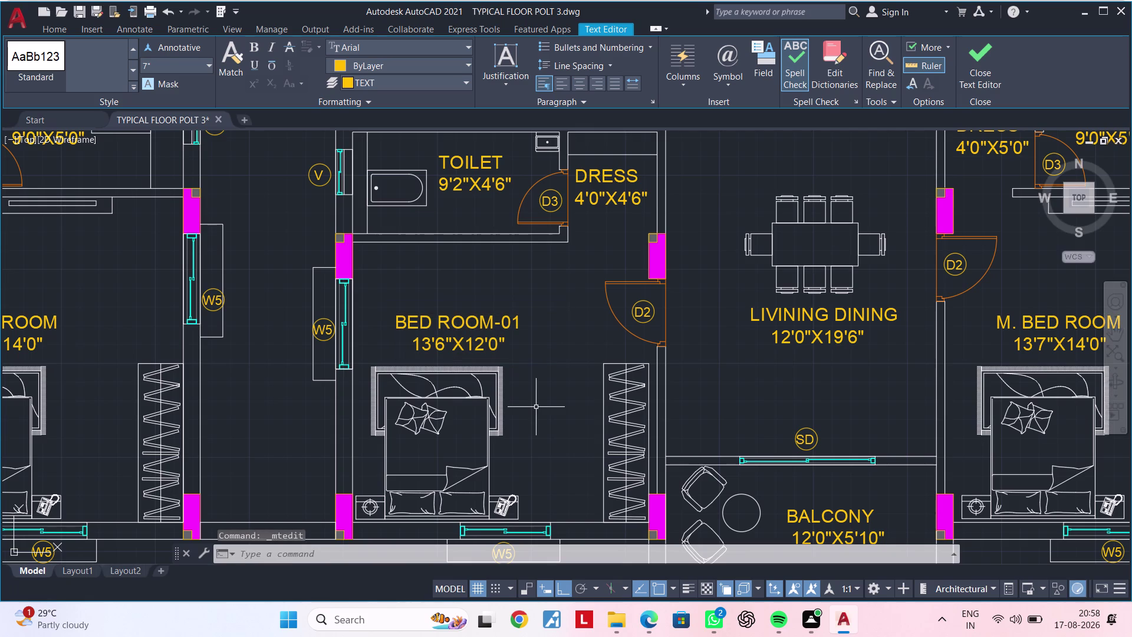
key(Escape)
key(Escape)
key(Escape)
key(Escape)
key(Escape)
key(Escape)
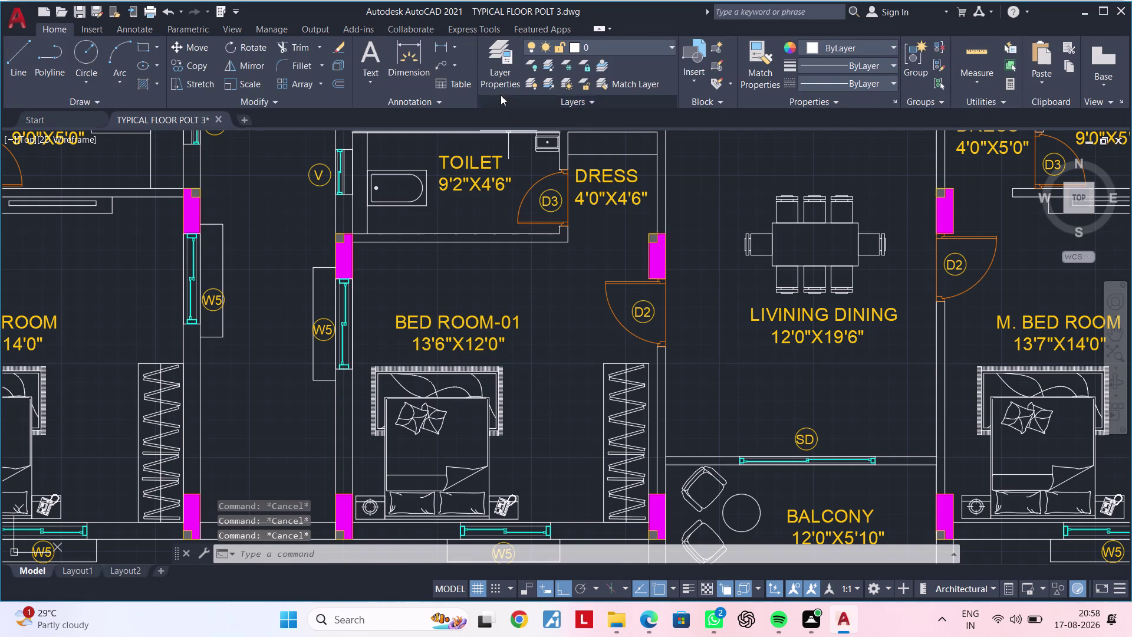
click(445, 44)
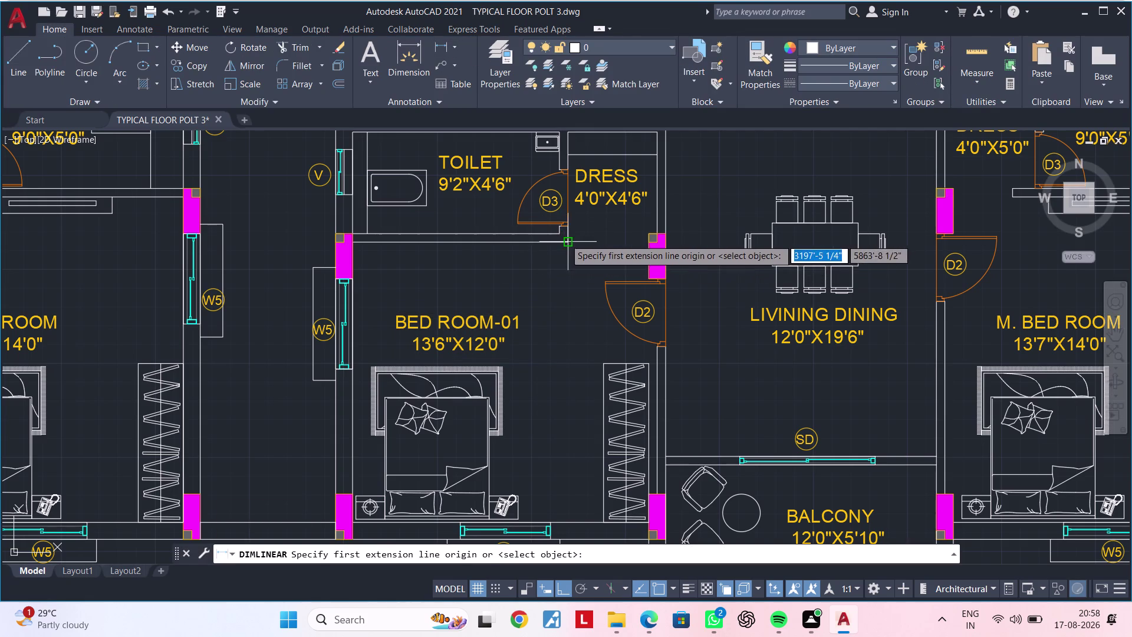
click(565, 243)
middle_drag(564, 395, 567, 338)
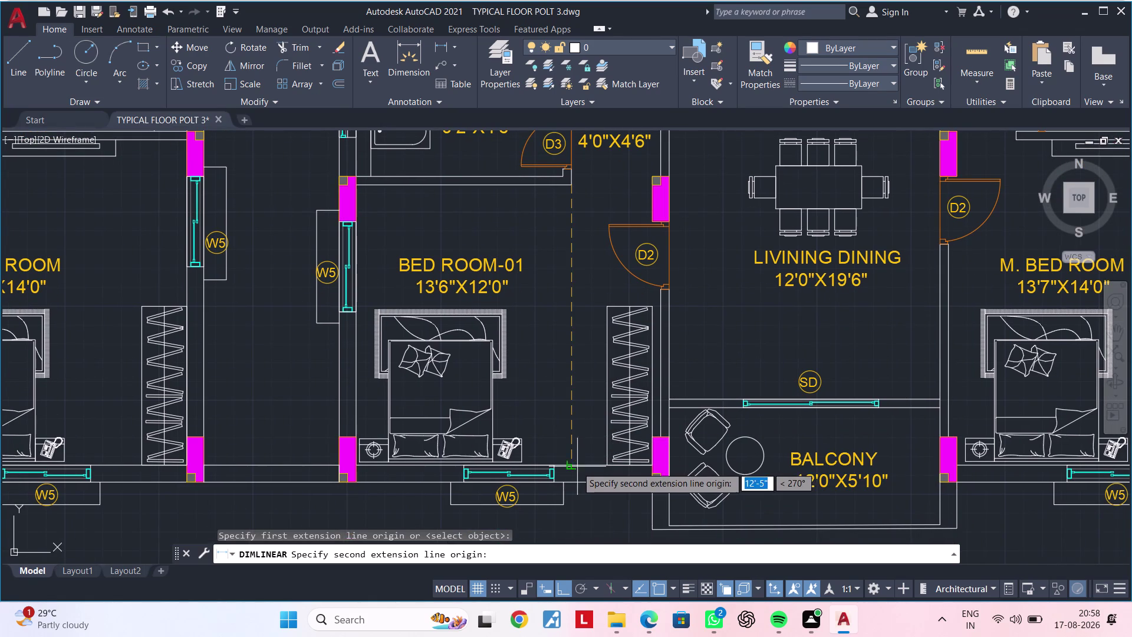
click(574, 466)
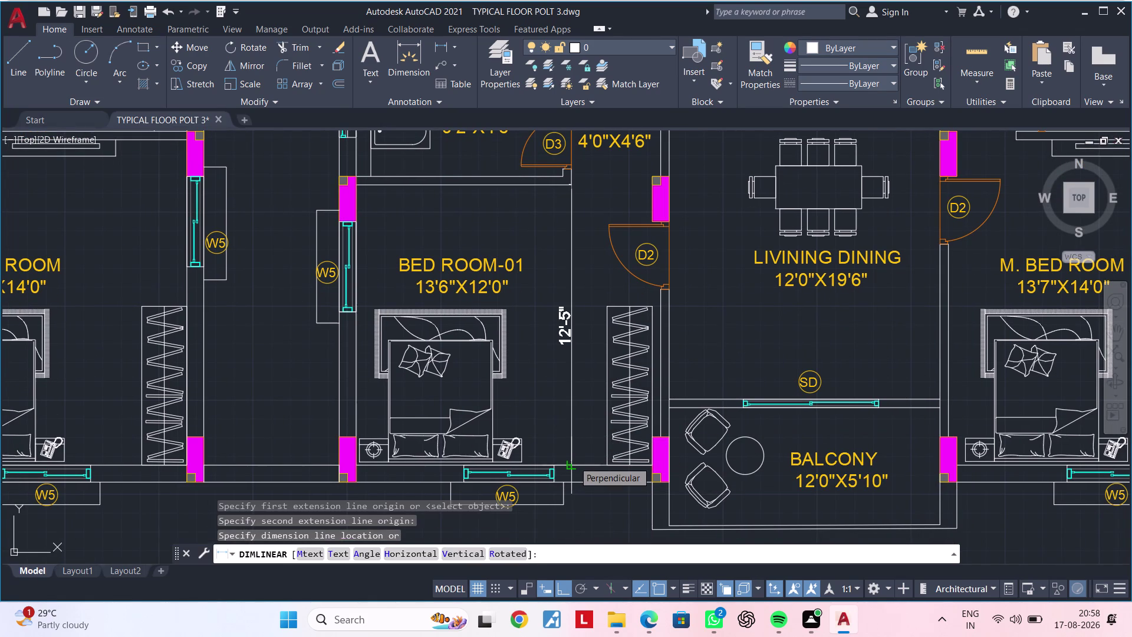
key(Escape)
key(Escape)
key(Escape)
key(Escape)
key(Escape)
key(Escape)
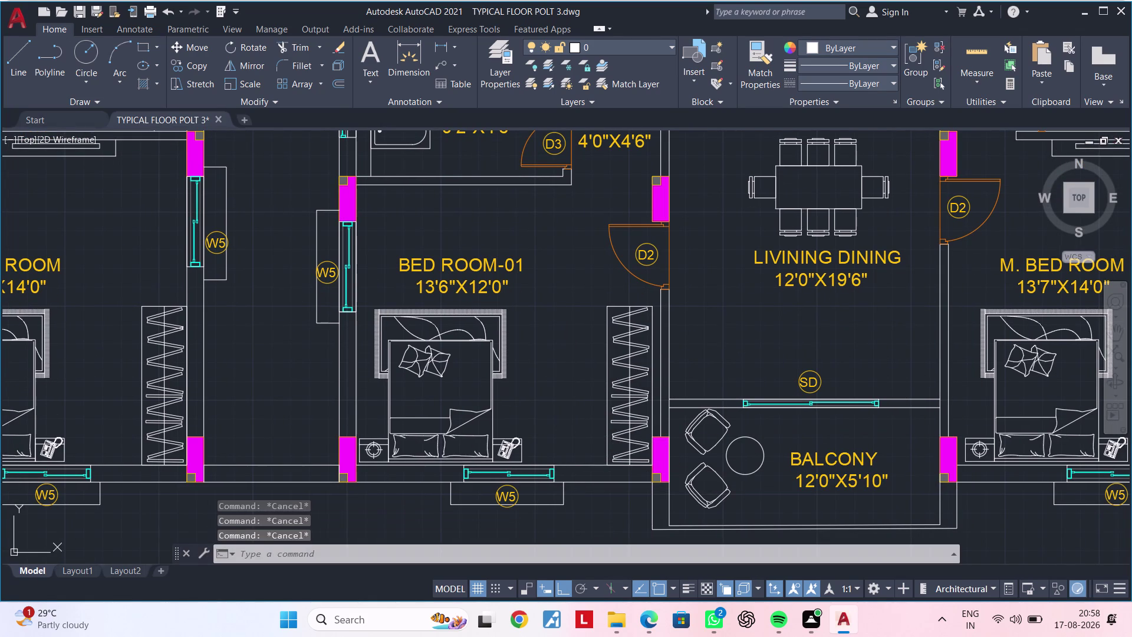
key(Escape)
key(Escape)
key(Escape)
key(Escape)
key(Escape)
key(Escape)
key(space)
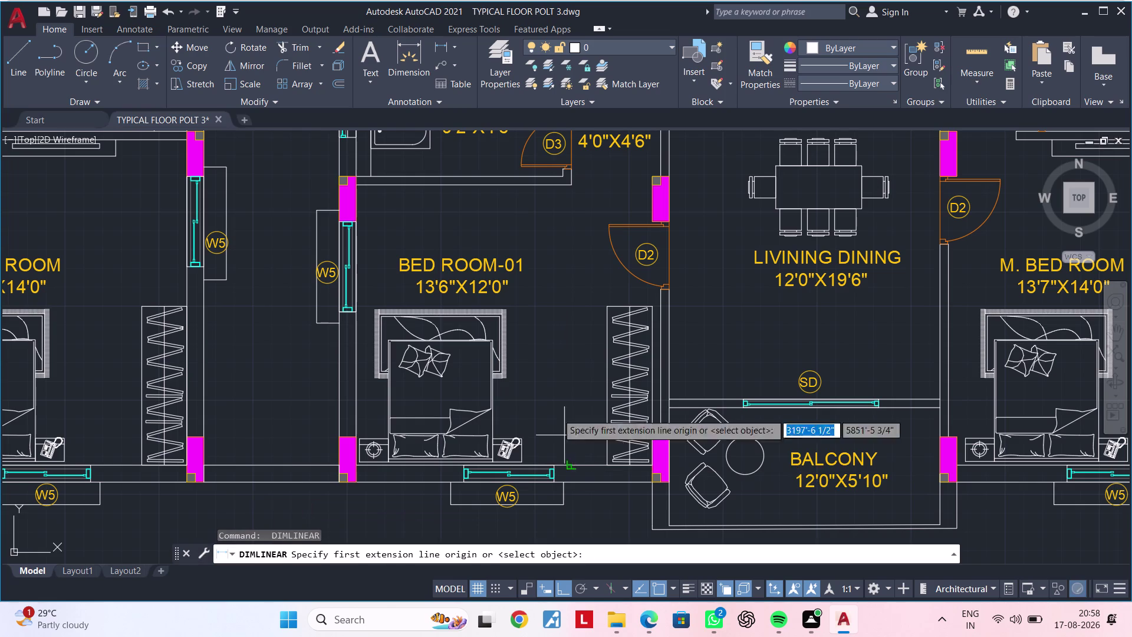
scroll(up, 3)
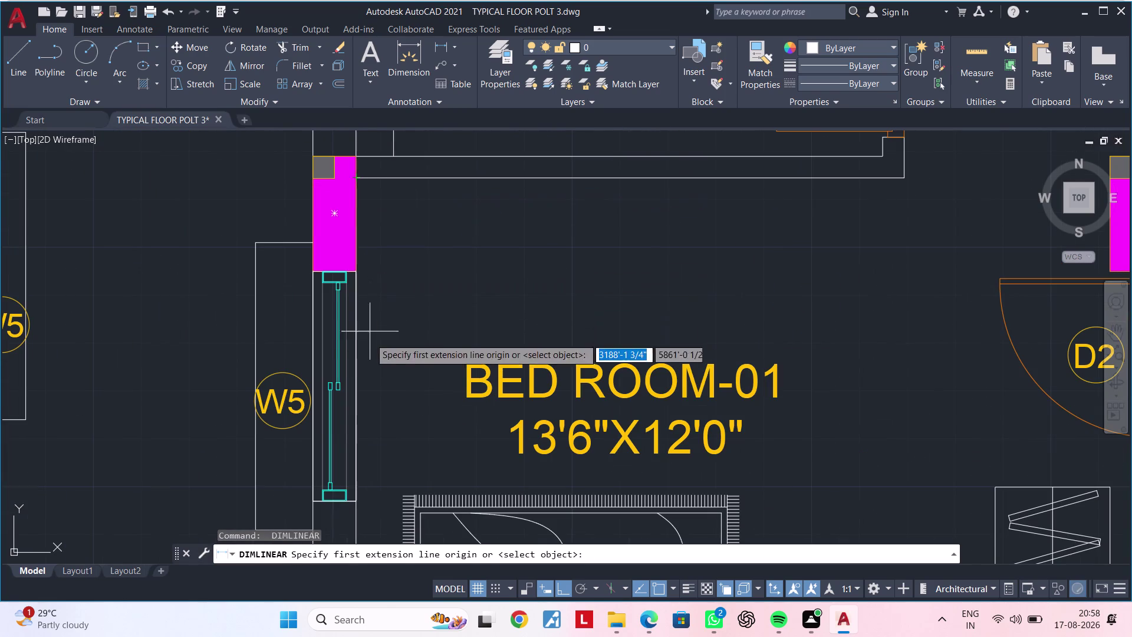
click(354, 350)
middle_drag(650, 351, 425, 340)
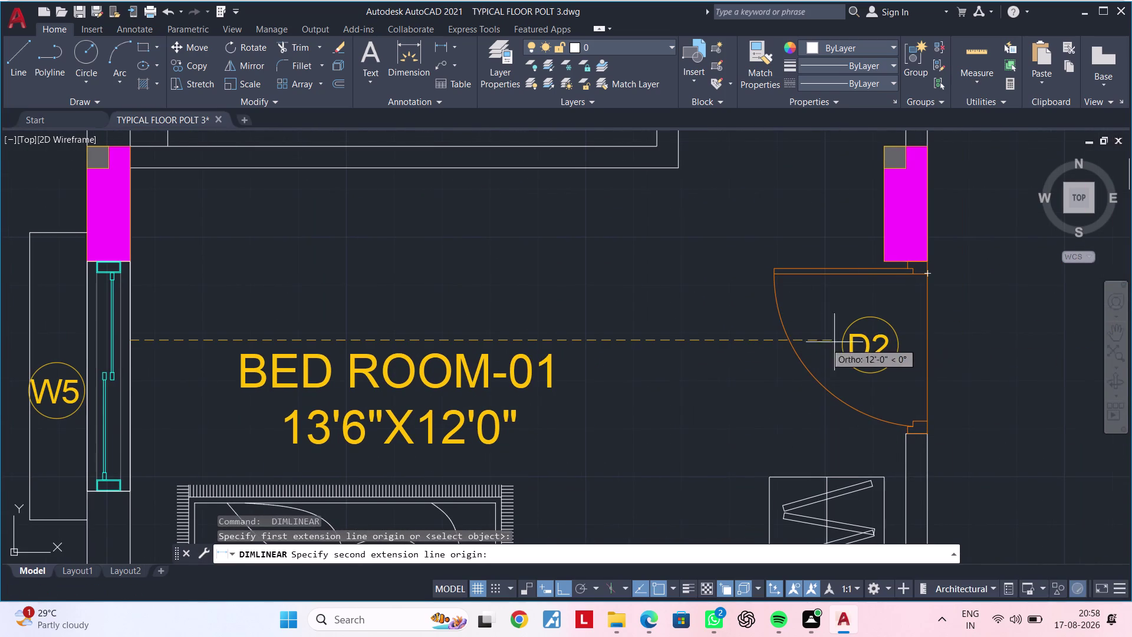
click(926, 340)
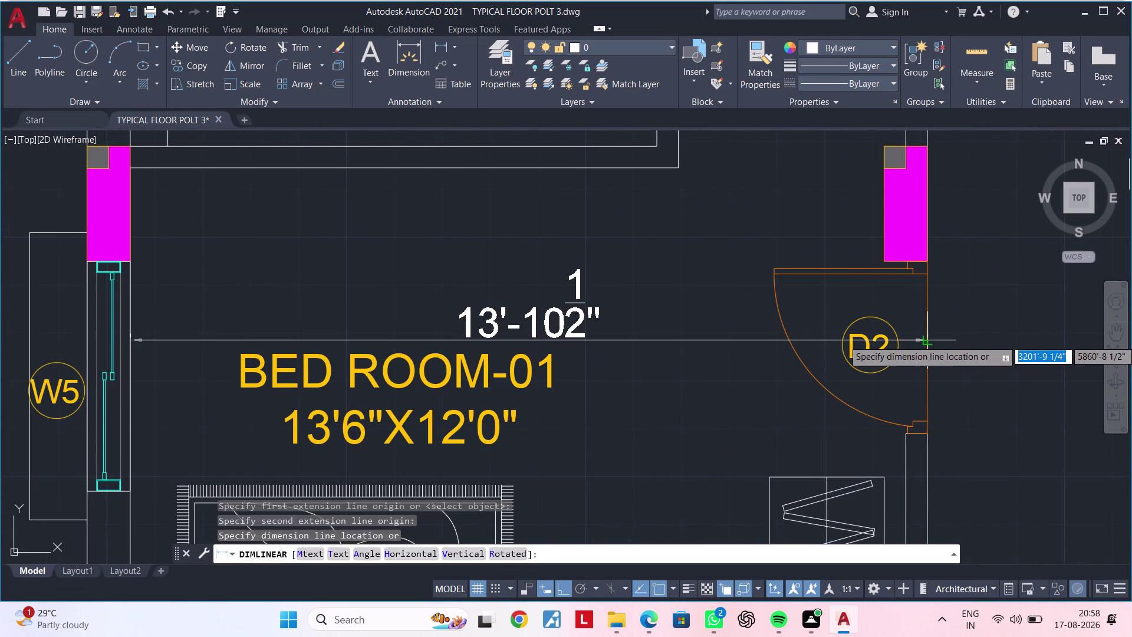
key(Escape)
key(Escape)
key(Escape)
key(Escape)
scroll(down, 3)
middle_drag(913, 358, 640, 425)
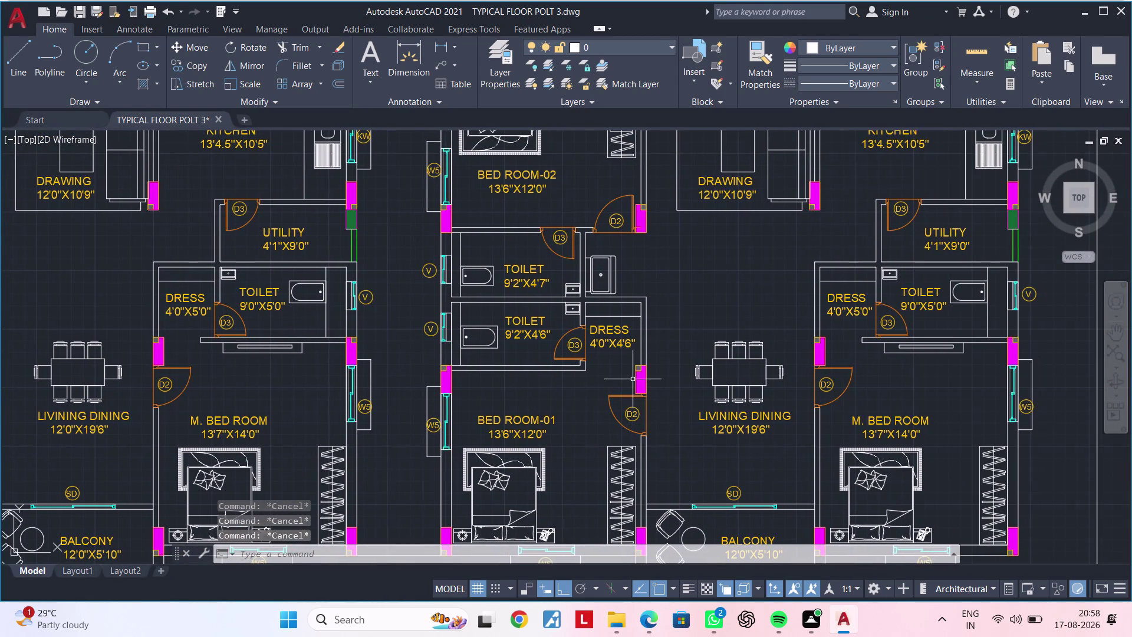
key(Escape)
middle_drag(705, 345, 657, 353)
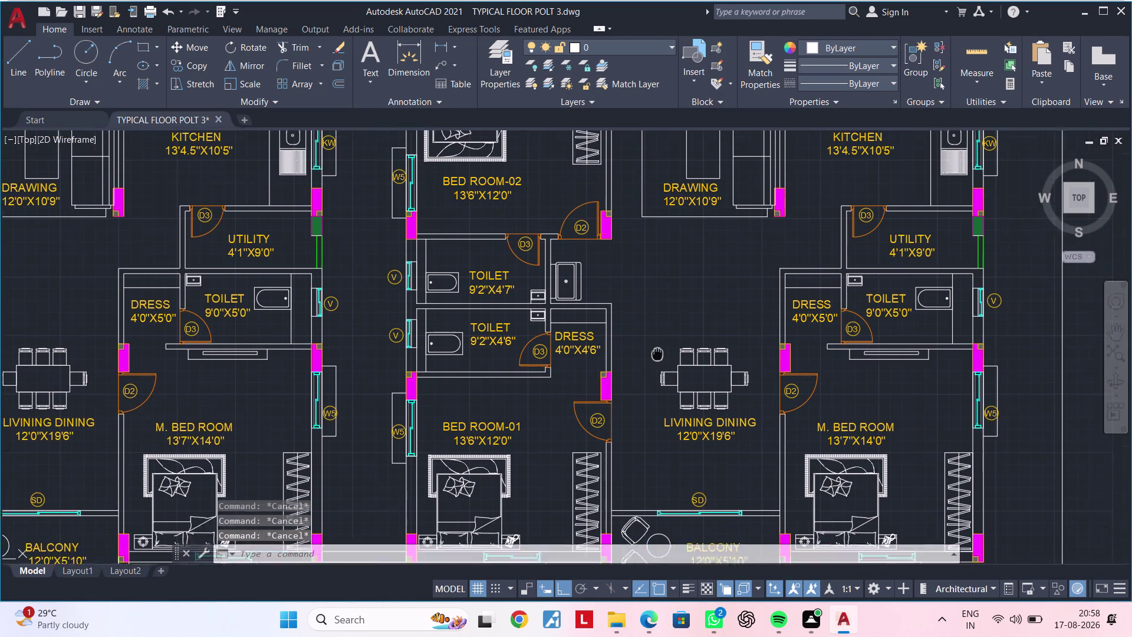
middle_drag(658, 354, 463, 352)
key(Escape)
key(Escape)
scroll(down, 3)
middle_drag(462, 352, 399, 380)
key(Escape)
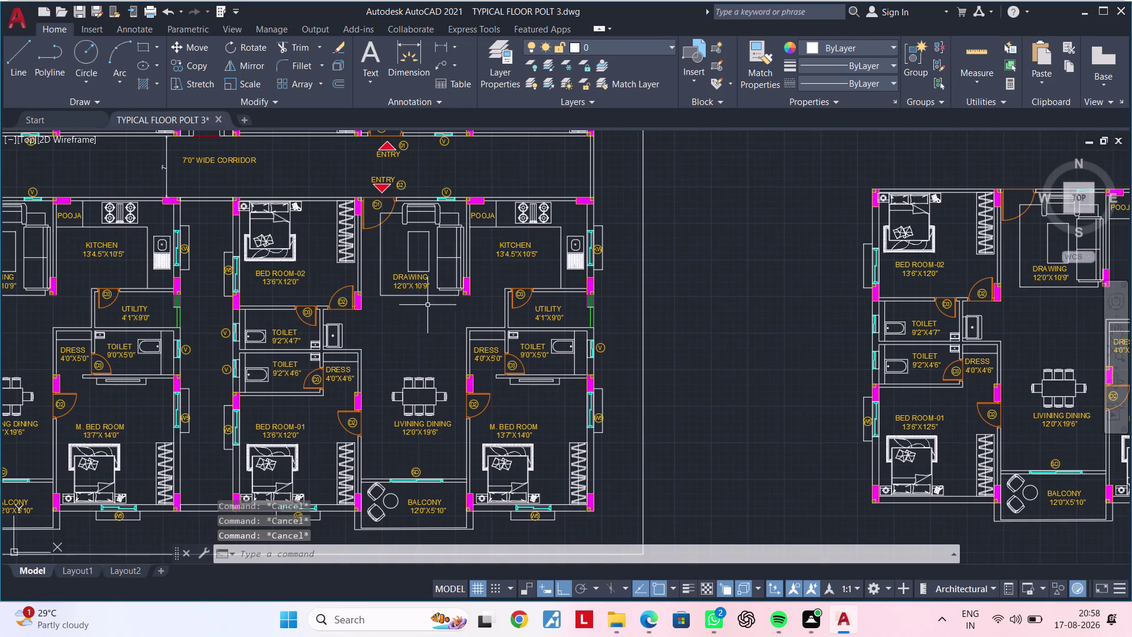
middle_drag(428, 303, 599, 255)
scroll(down, 3)
middle_drag(585, 267, 562, 363)
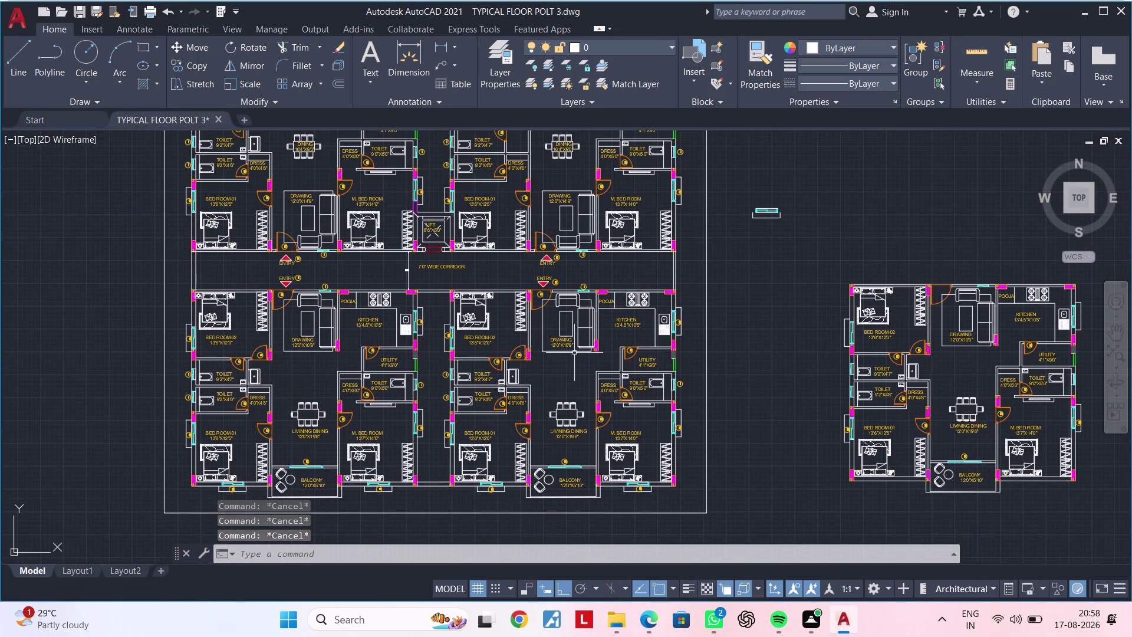
key(Escape)
scroll(up, 3)
scroll(down, 3)
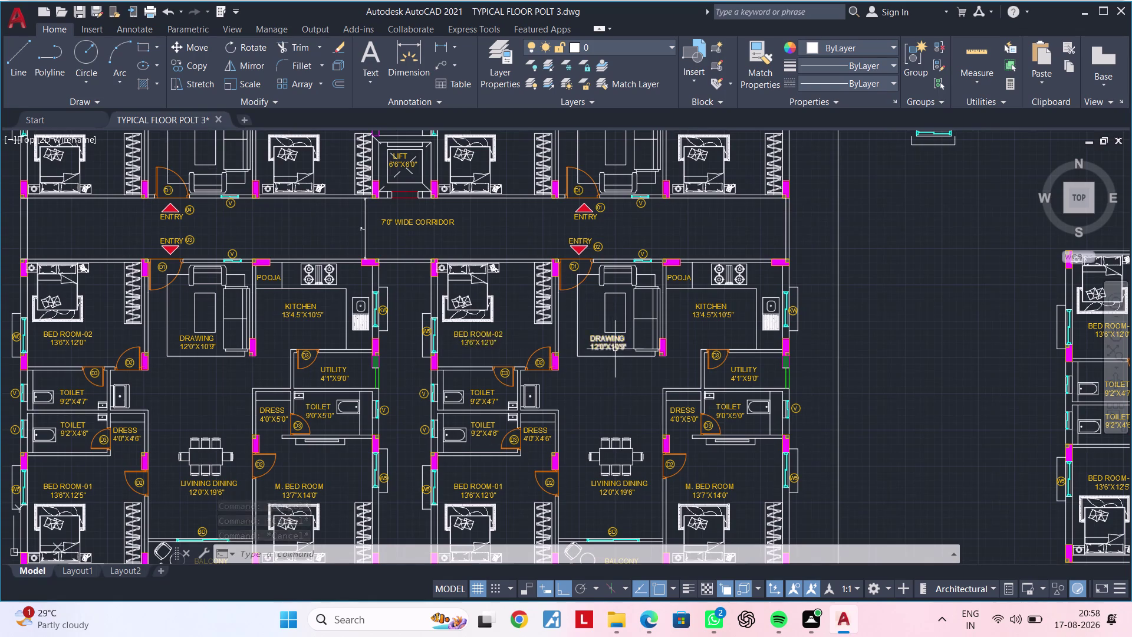
scroll(up, 3)
scroll(down, 3)
middle_drag(618, 383, 523, 513)
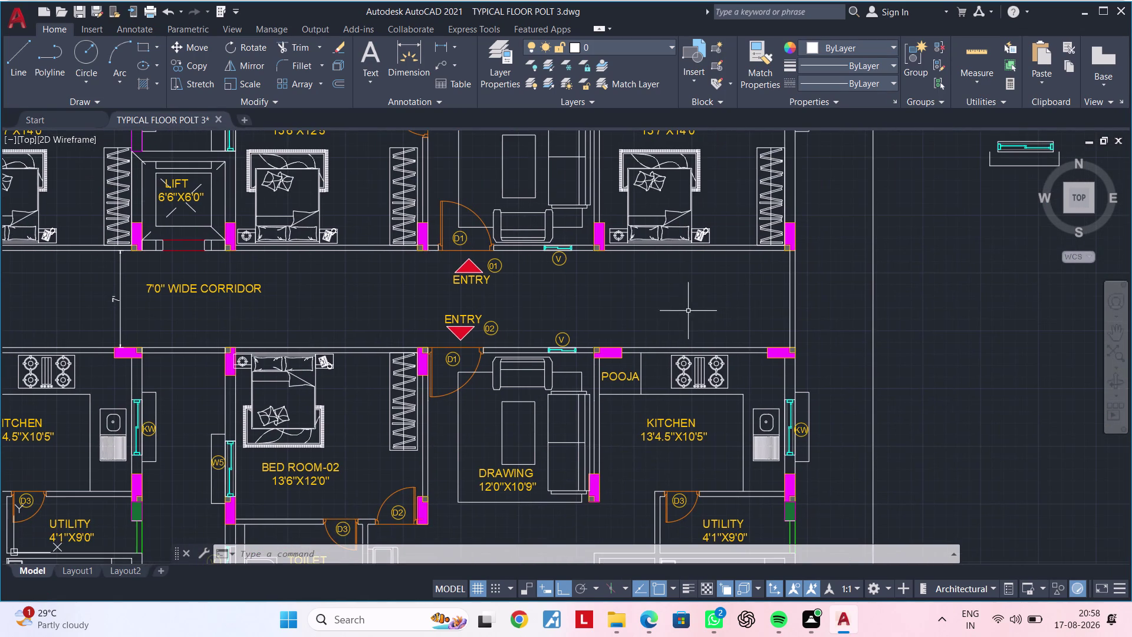
middle_drag(681, 312, 509, 356)
key(Escape)
key(Escape)
scroll(up, 3)
middle_drag(571, 342, 850, 284)
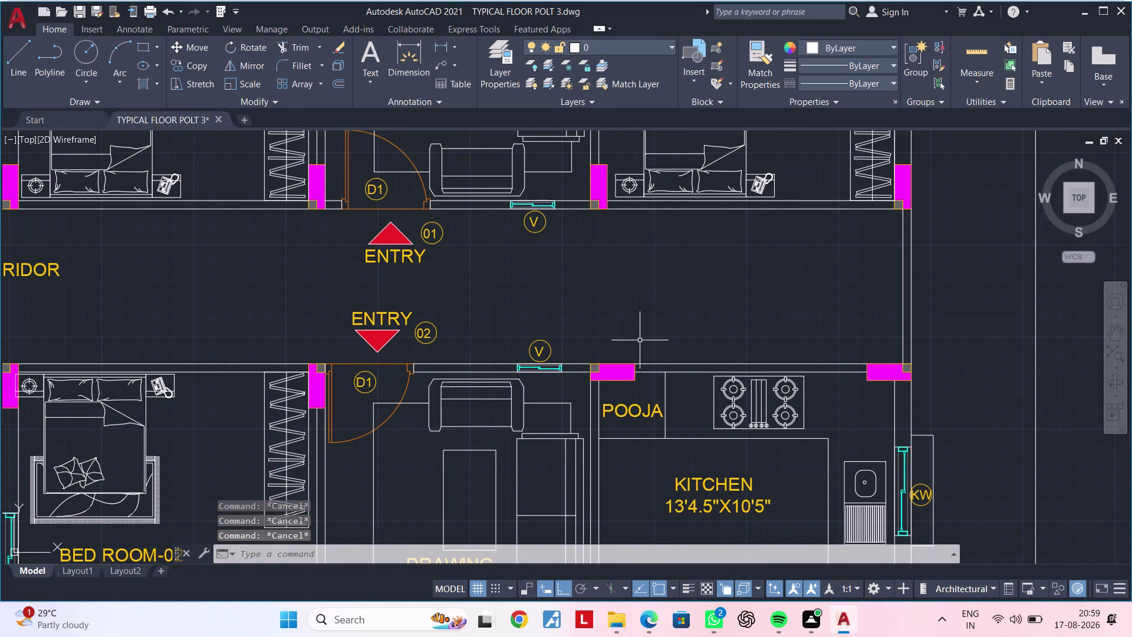
middle_drag(643, 327, 634, 228)
scroll(down, 3)
middle_drag(634, 228, 616, 350)
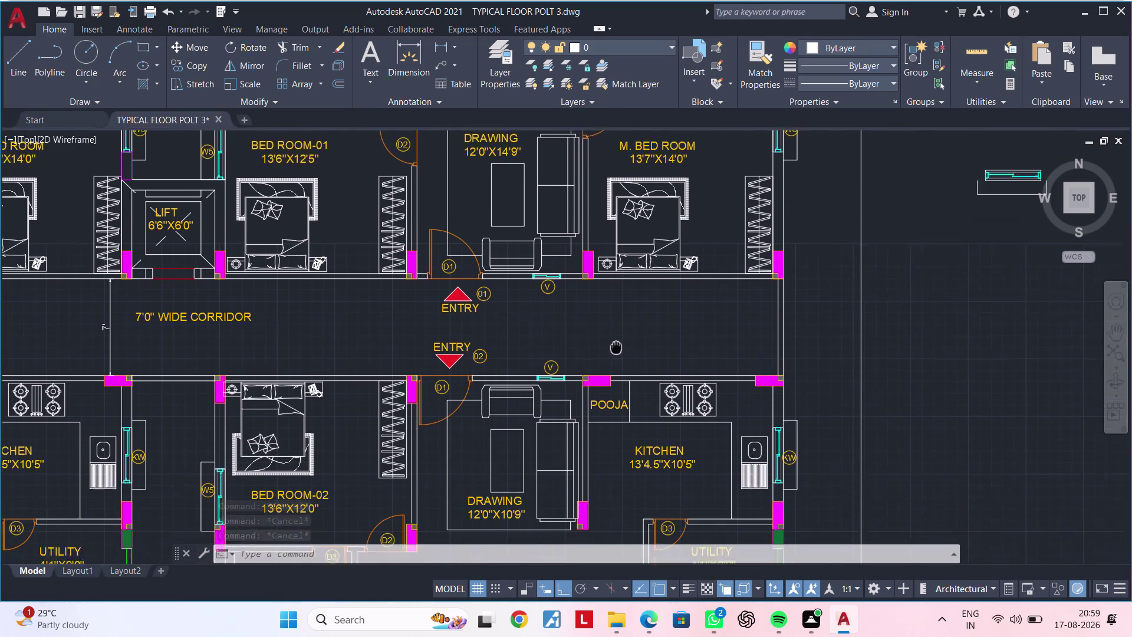
middle_drag(616, 351, 612, 300)
key(Escape)
key(Escape)
key(Escape)
key(Escape)
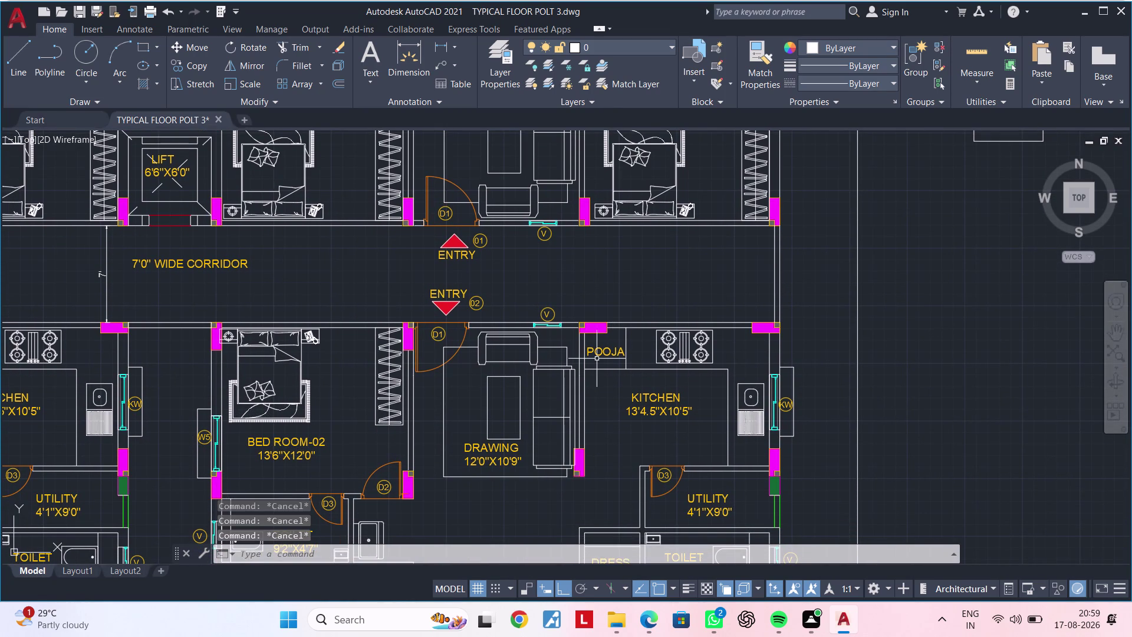
key(Escape)
key(Escape)
key(Escape)
scroll(up, 3)
scroll(down, 3)
middle_drag(632, 333, 540, 221)
middle_drag(545, 338, 574, 324)
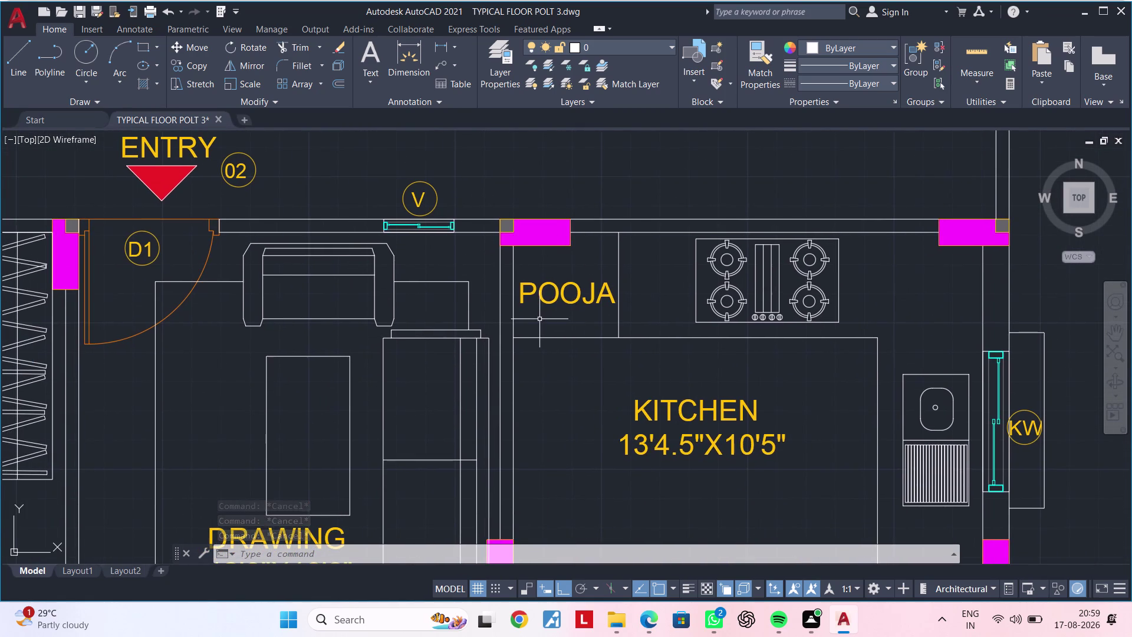
scroll(down, 3)
middle_drag(547, 390, 557, 234)
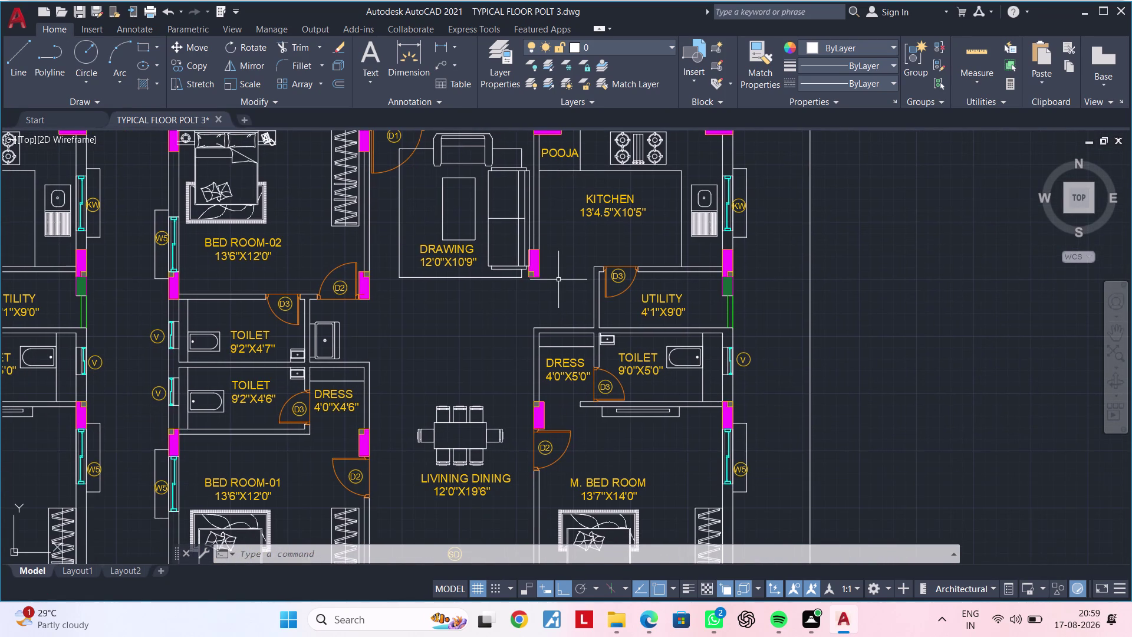
scroll(down, 3)
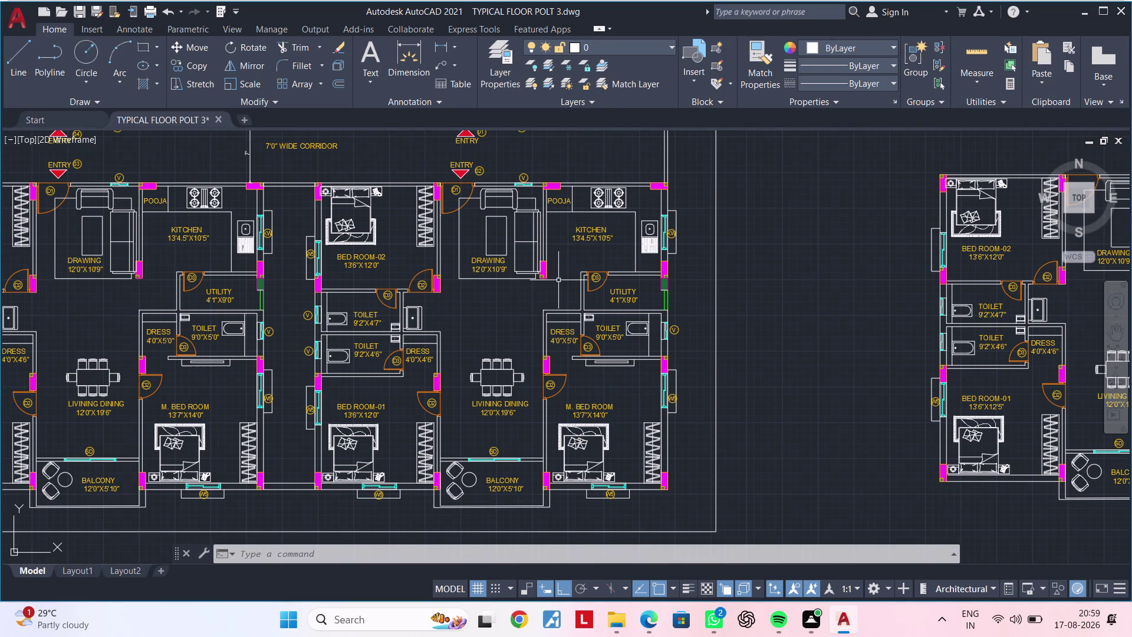
middle_drag(558, 280, 559, 339)
scroll(up, 3)
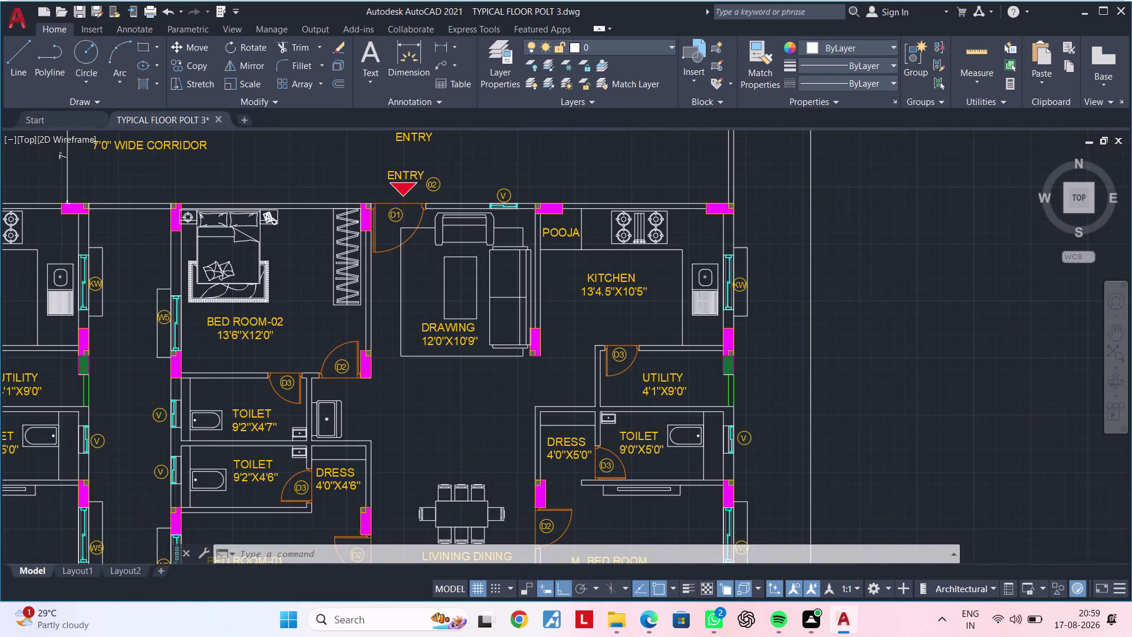
middle_drag(553, 298, 549, 419)
scroll(up, 3)
click(504, 284)
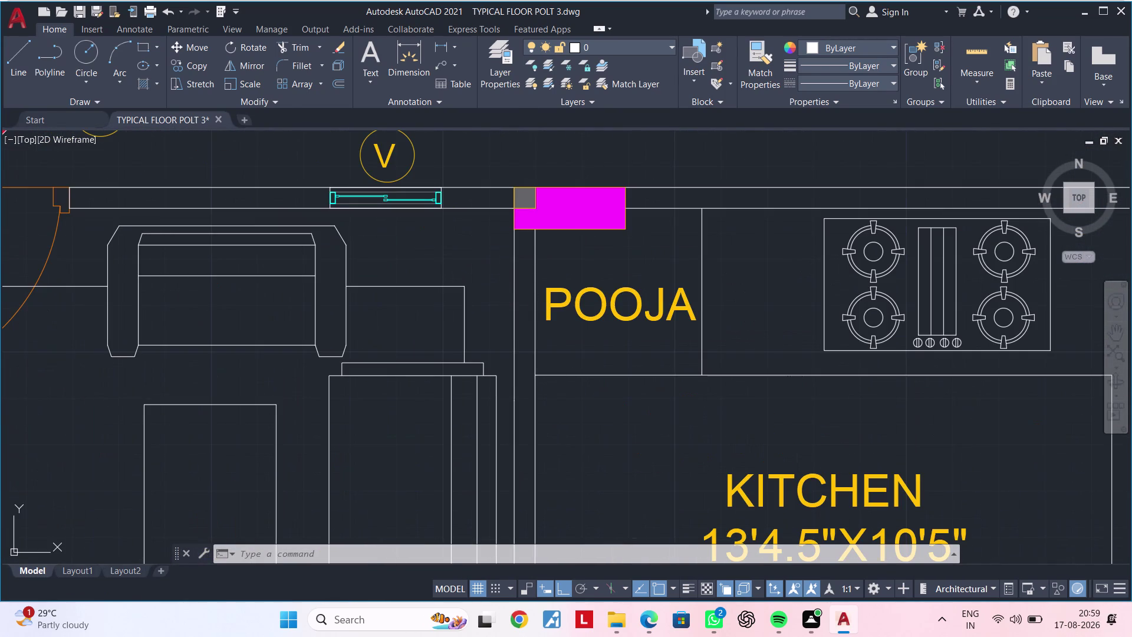
click(541, 316)
click(543, 325)
click(510, 323)
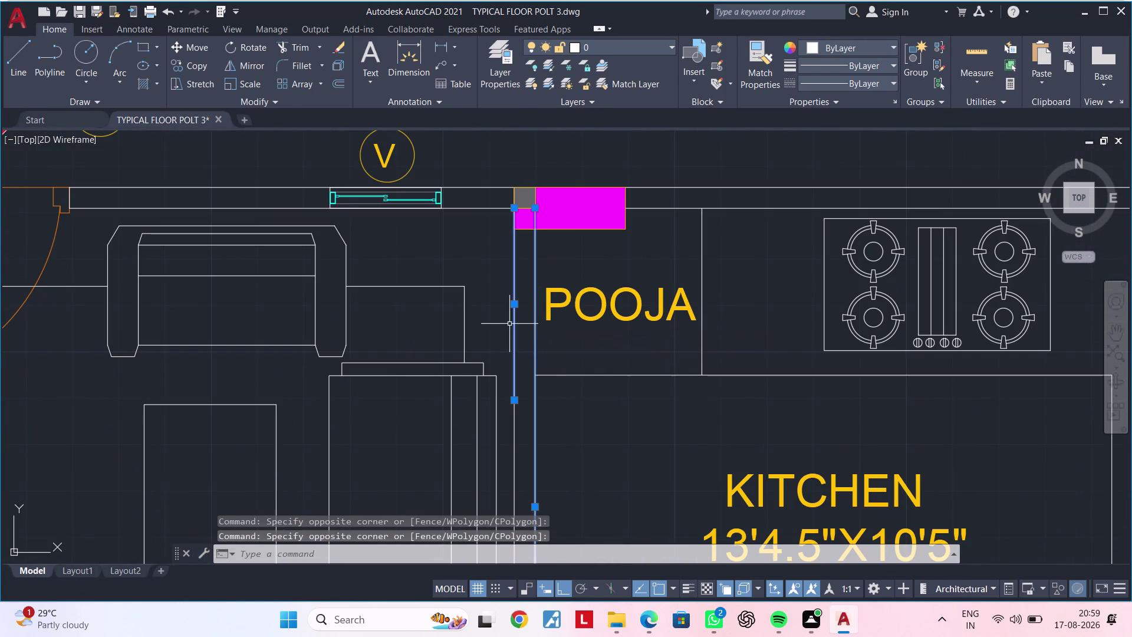
middle_drag(563, 377, 575, 258)
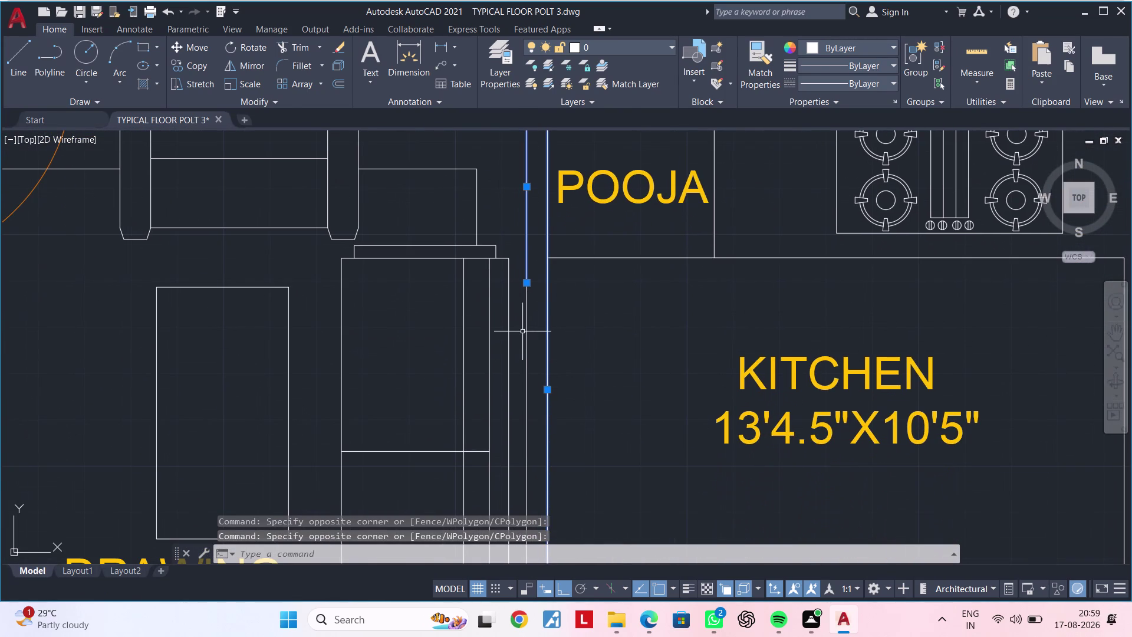
click(527, 331)
middle_drag(618, 261, 651, 181)
scroll(down, 3)
middle_drag(624, 390, 661, 189)
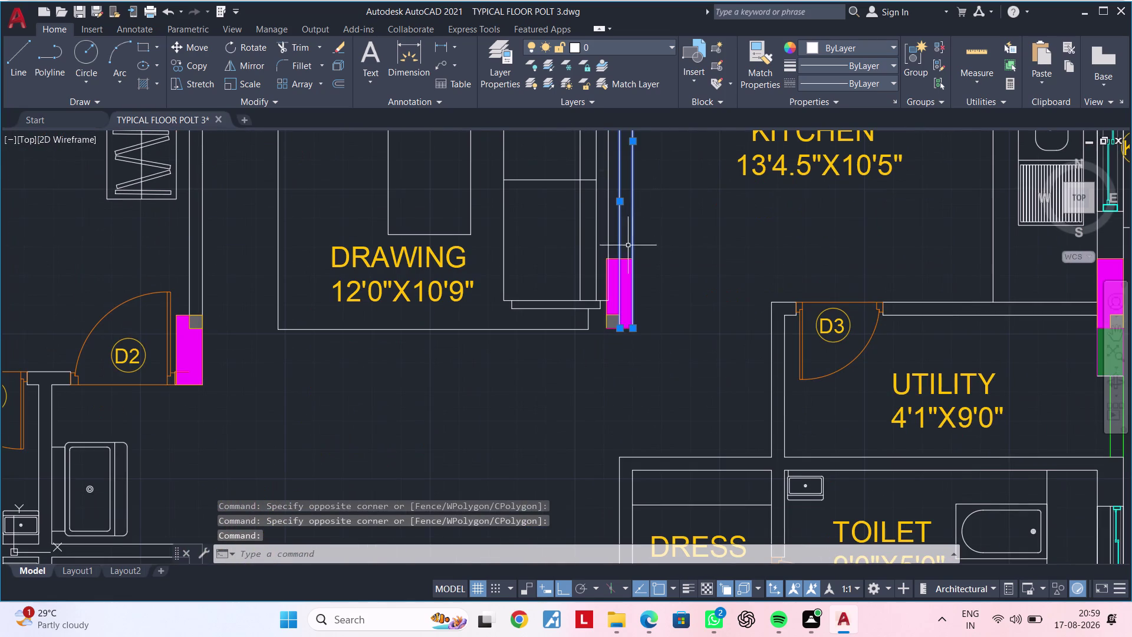
scroll(up, 3)
scroll(up, 3)
scroll(up, 3)
click(587, 308)
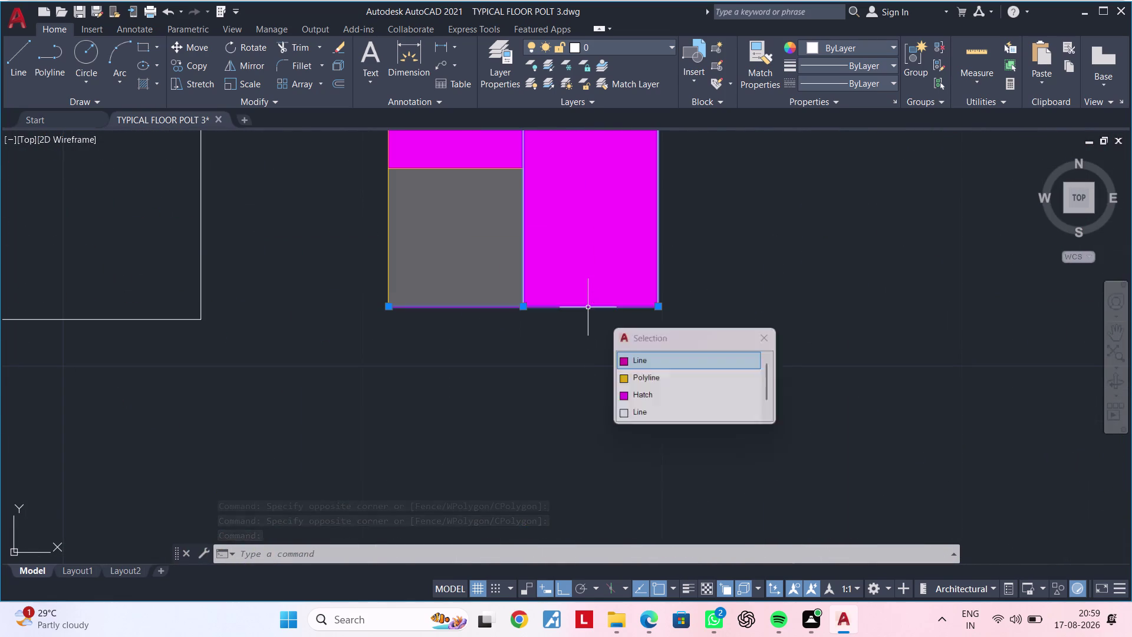
key(Escape)
key(Escape)
key(Escape)
key(Escape)
click(593, 309)
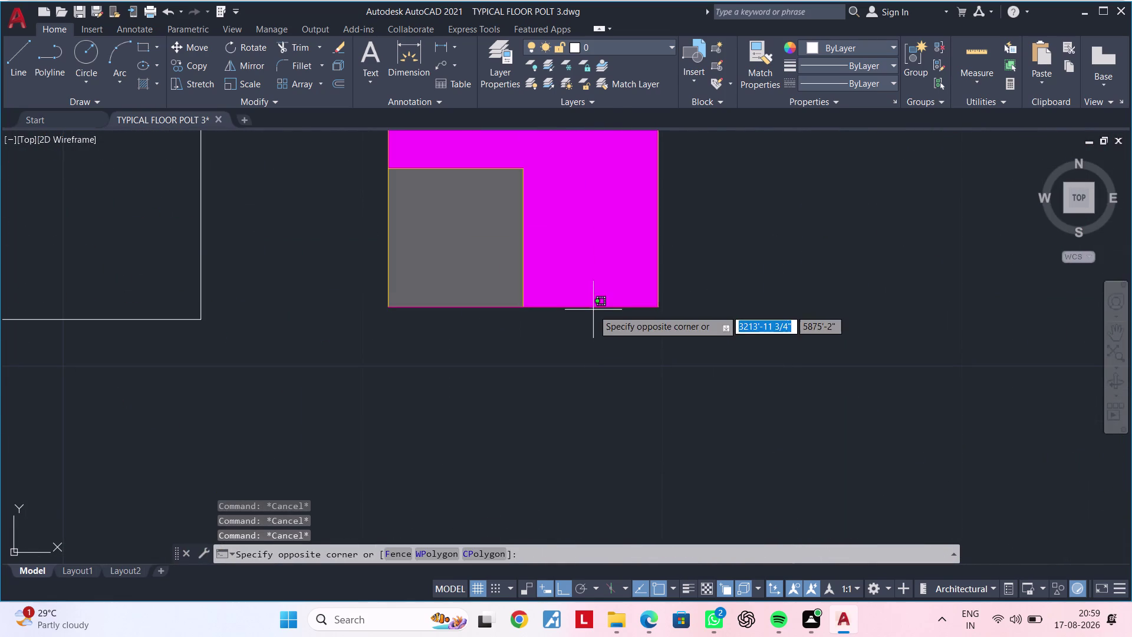
click(593, 307)
click(594, 306)
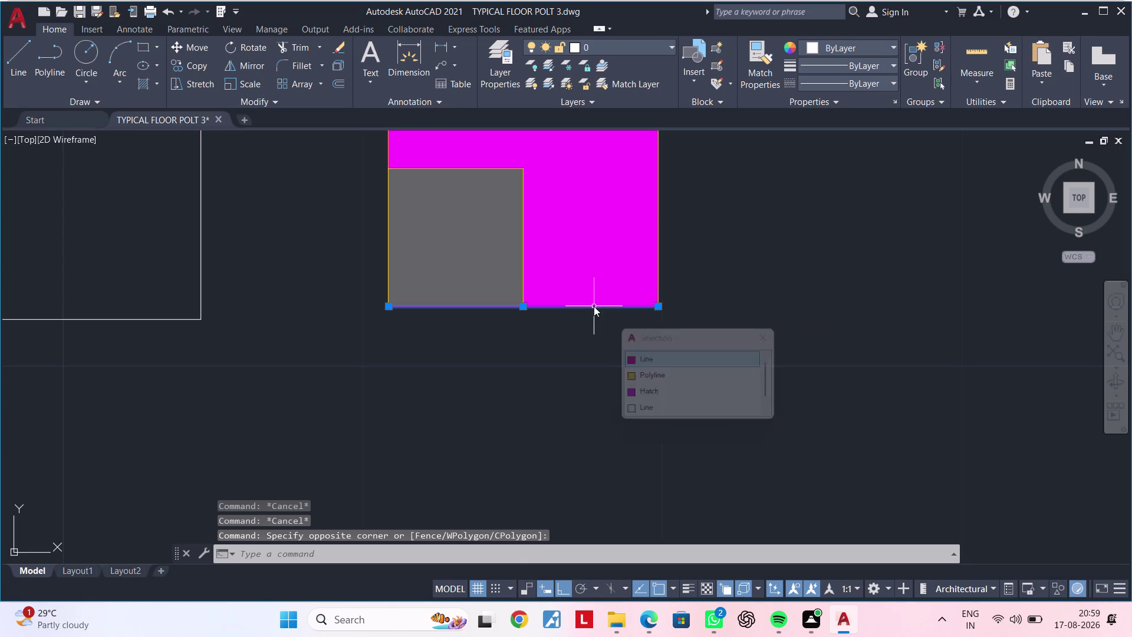
key(Escape)
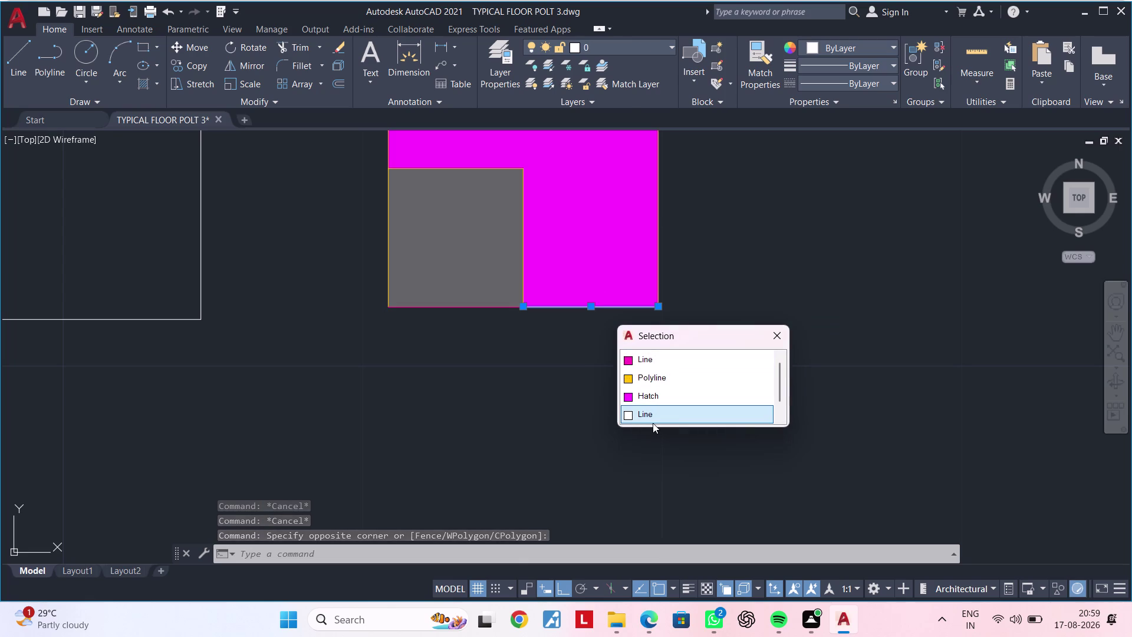
key(Escape)
scroll(down, 3)
scroll(down, 3)
middle_drag(740, 307, 720, 493)
scroll(down, 3)
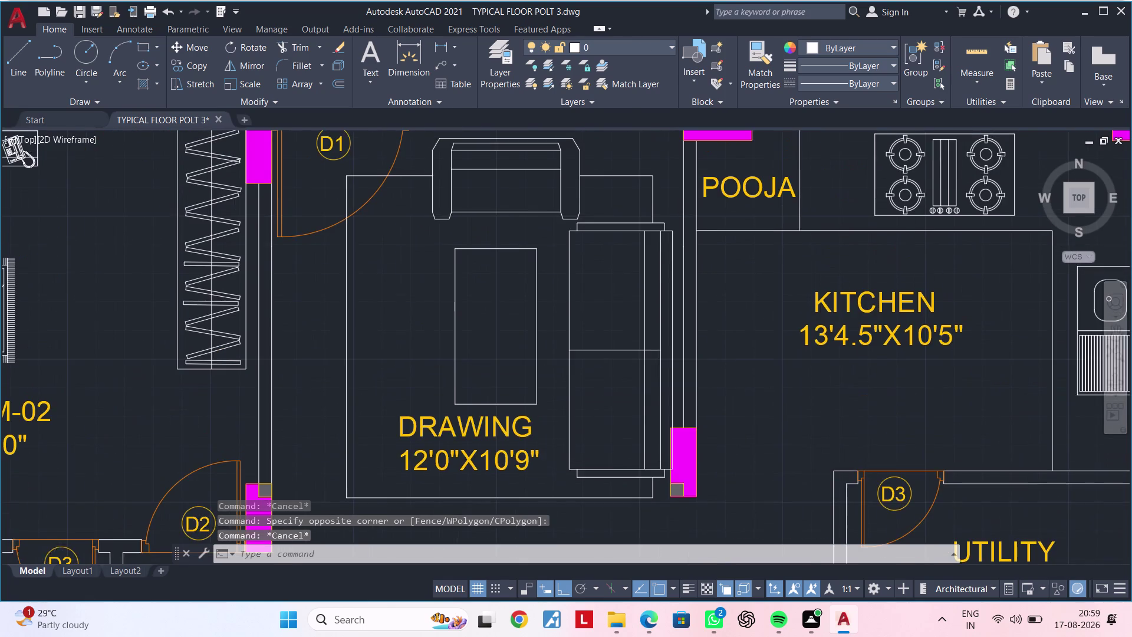
Pan to the corridor, cancelling two false starts of the Line command.
scroll(down, 3)
middle_drag(749, 355, 587, 414)
scroll(up, 3)
middle_drag(578, 274, 644, 280)
key(Escape)
key(Escape)
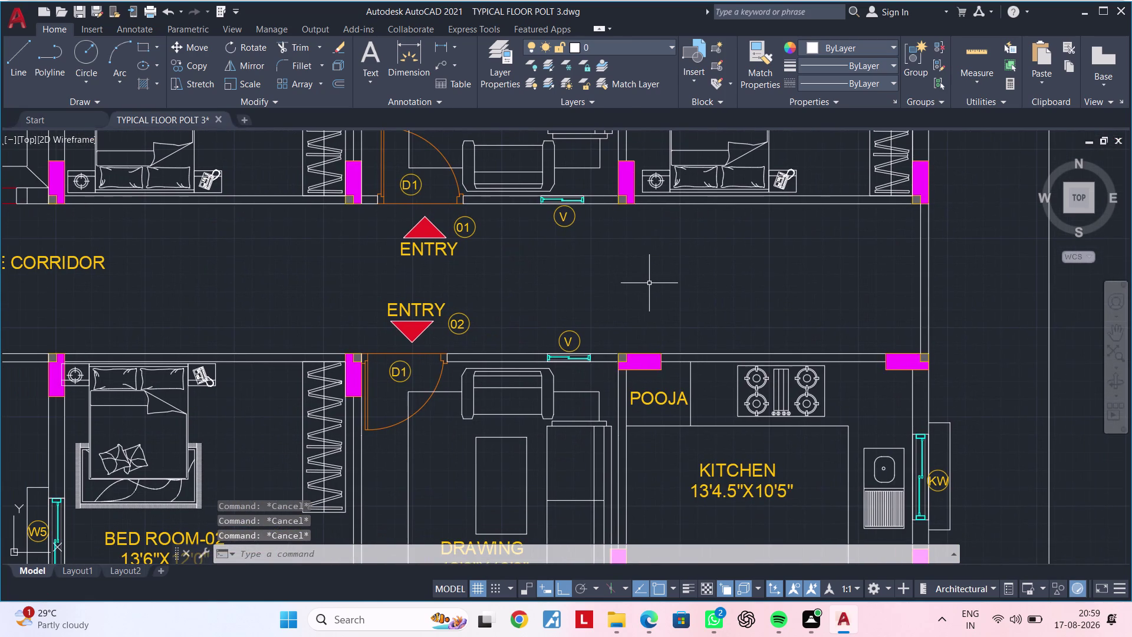
text(L)
key(space)
key(Escape)
key(Escape)
key(Escape)
key(Escape)
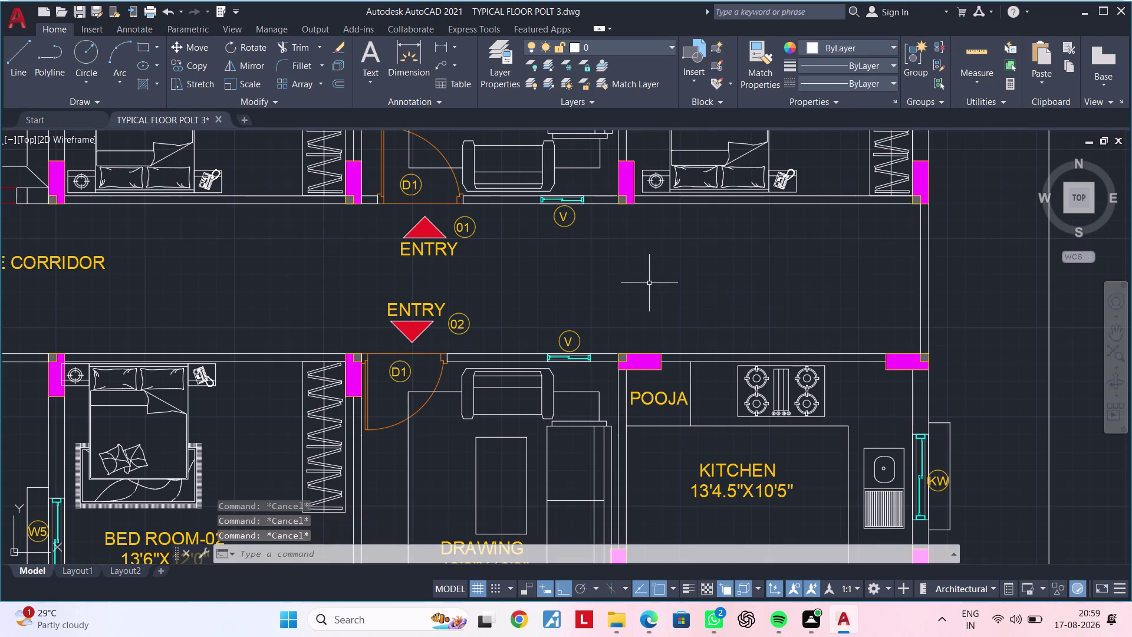
text(L)
key(space)
key(Escape)
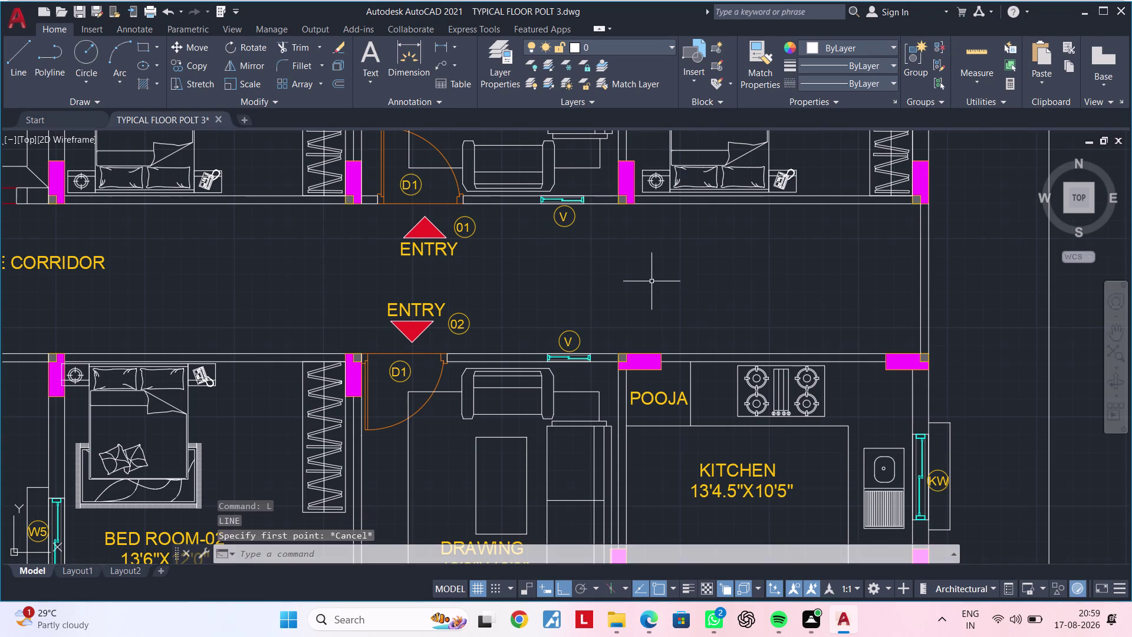
key(Escape)
Draw a vertical line from the pooja wall corner to the far corridor wall.
text(L)
key(space)
scroll(up, 3)
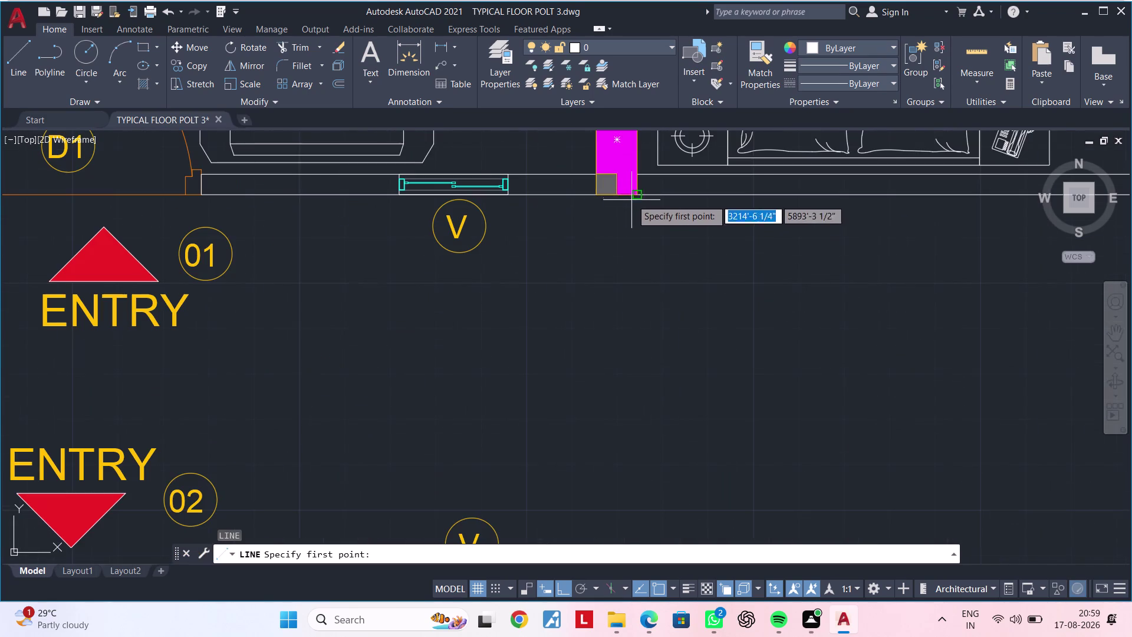
drag(616, 192, 616, 239)
middle_drag(629, 363, 632, 105)
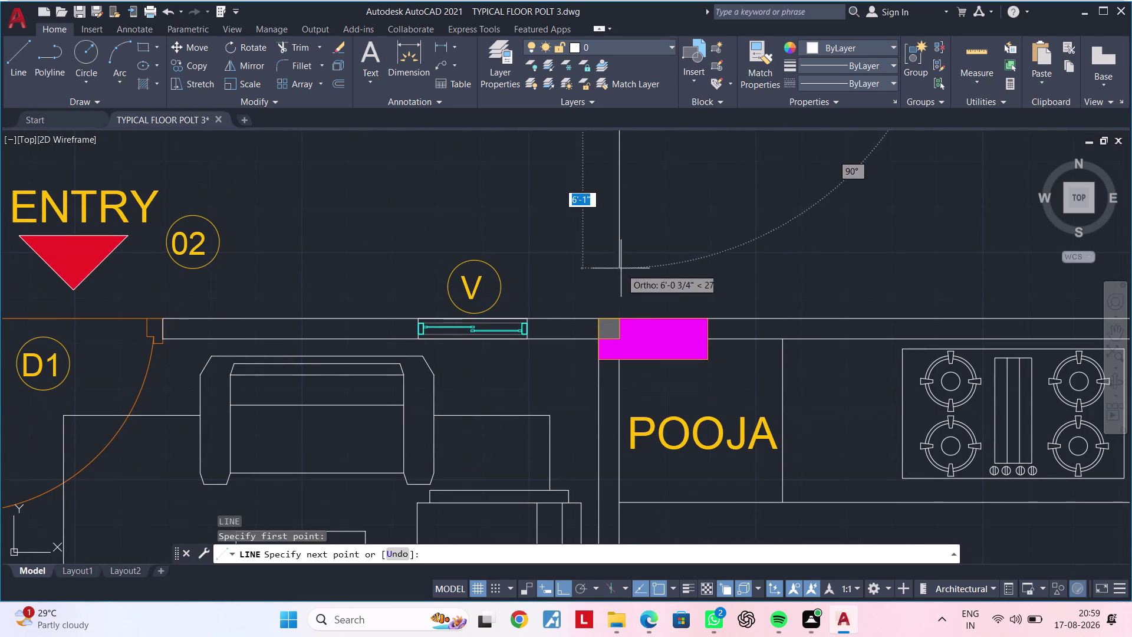
click(620, 316)
scroll(down, 3)
middle_drag(661, 250, 643, 338)
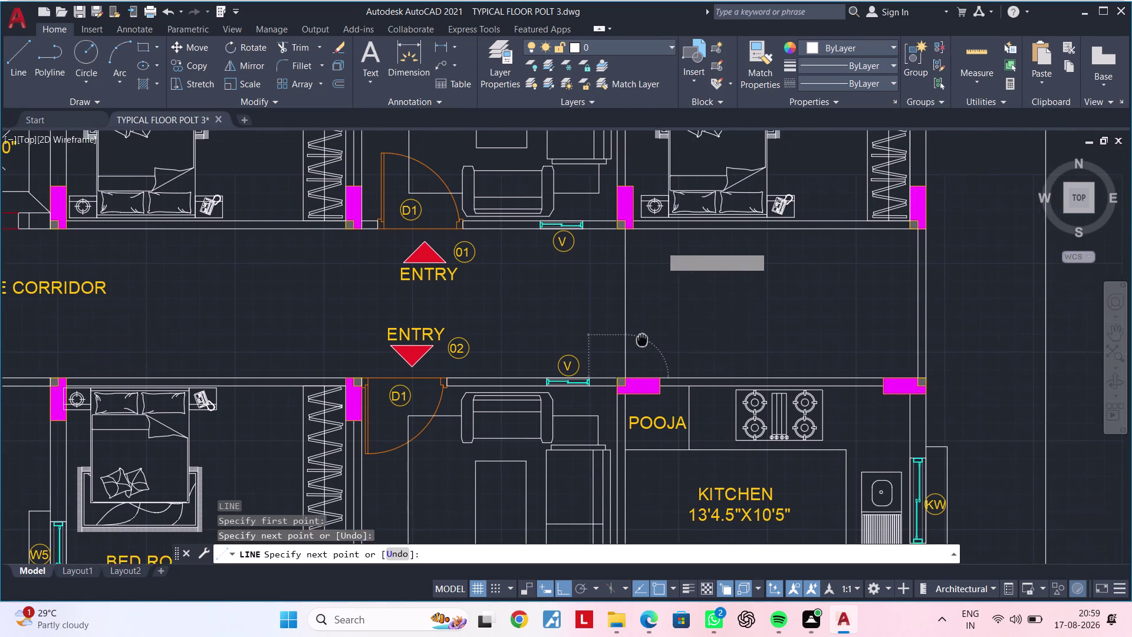
middle_drag(643, 338, 641, 346)
key(Escape)
key(Escape)
middle_drag(636, 320, 647, 307)
key(Escape)
key(Escape)
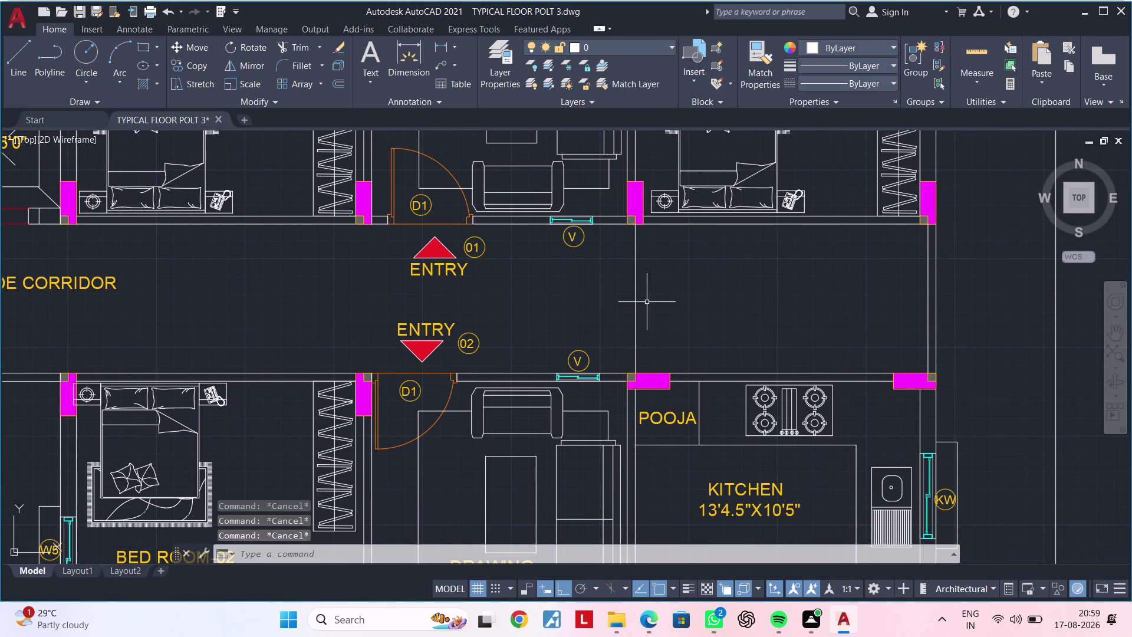